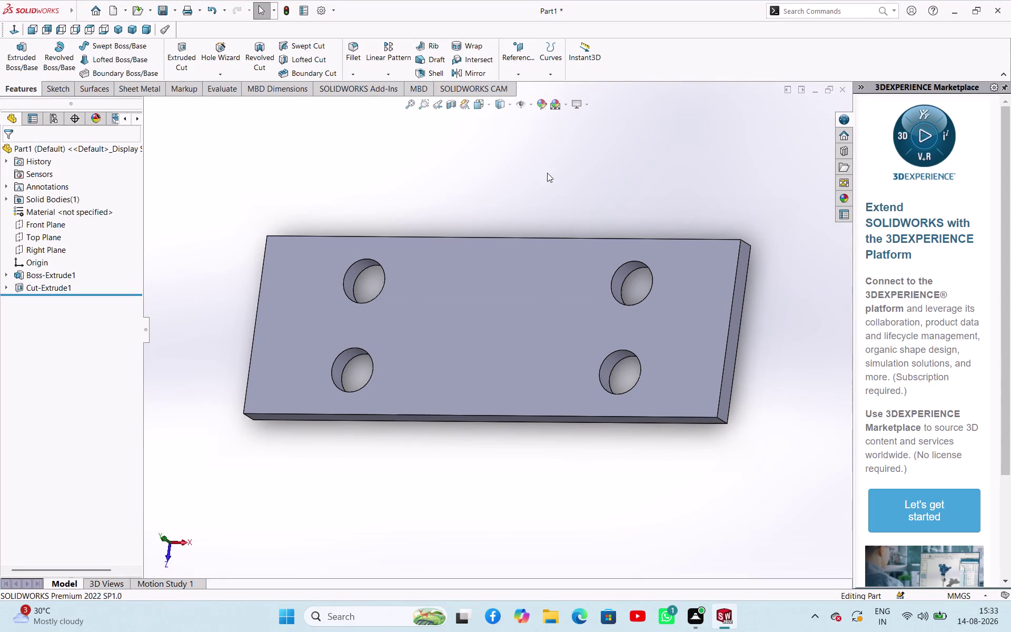
Try the Dwg file type in the Save dialog, then cancel without saving.
click(508, 187)
right_click(529, 213)
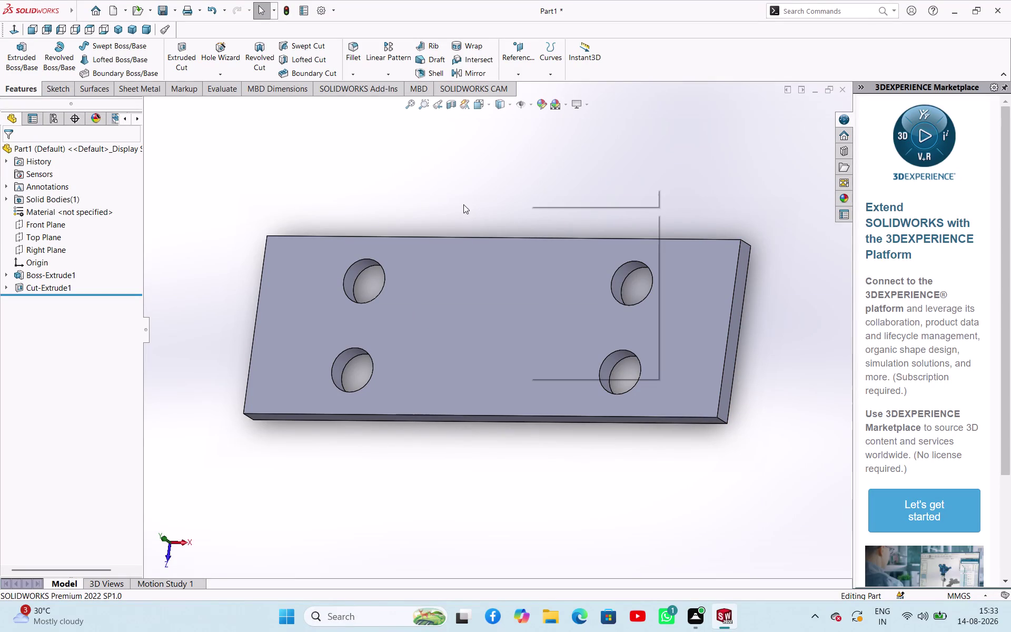
click(448, 186)
key(ctrl+s)
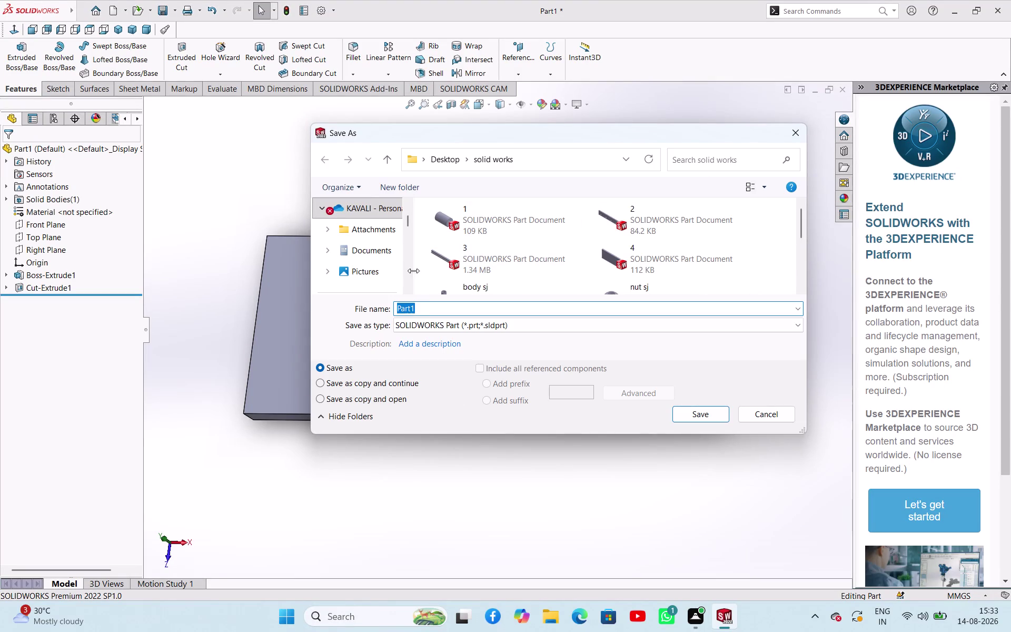
scroll(down, 3)
scroll(up, 3)
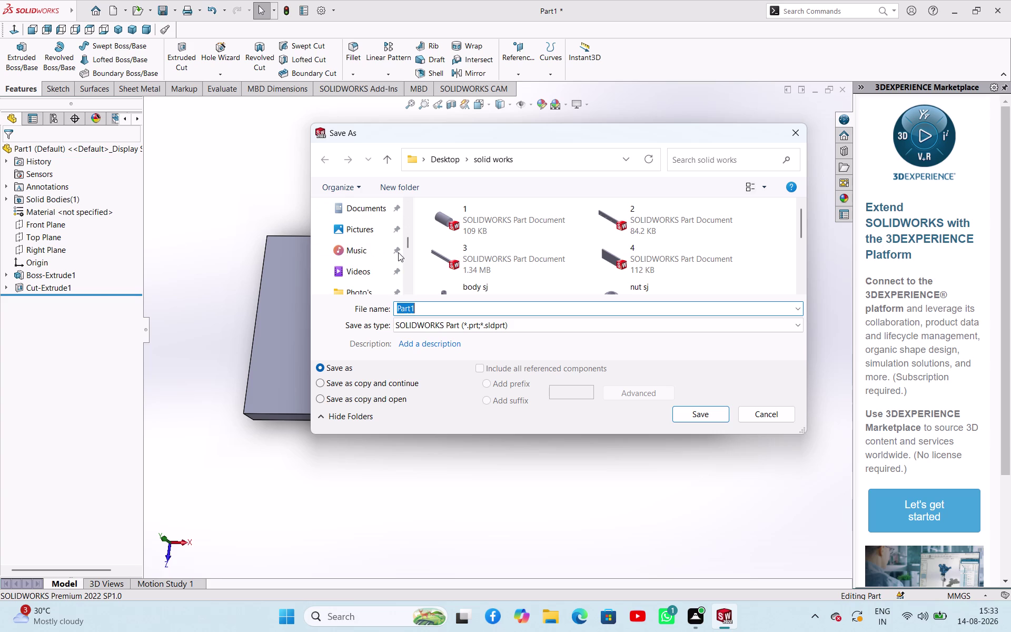
scroll(down, 3)
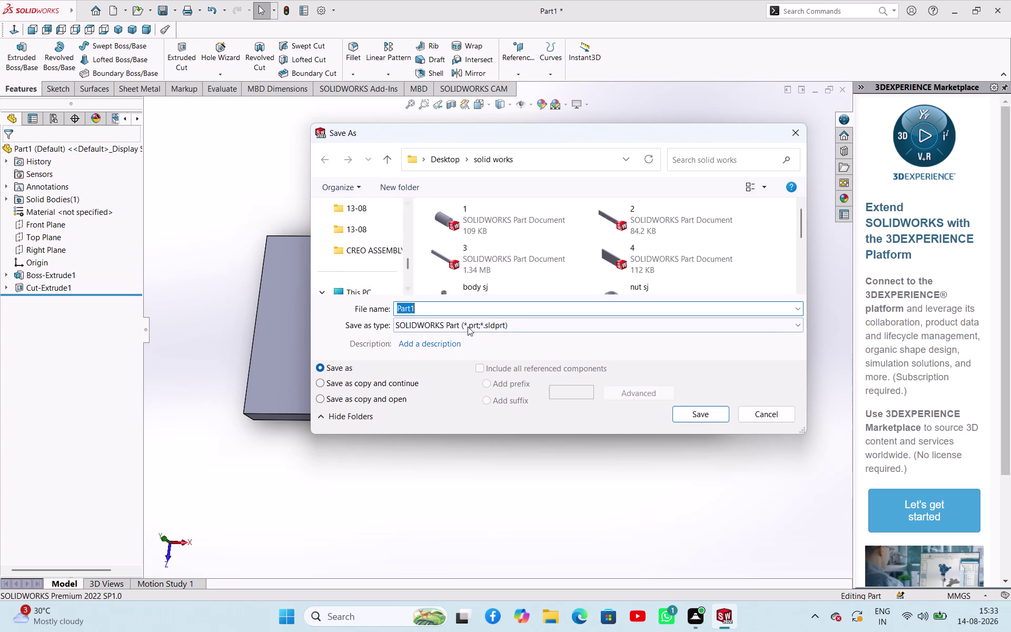
click(519, 324)
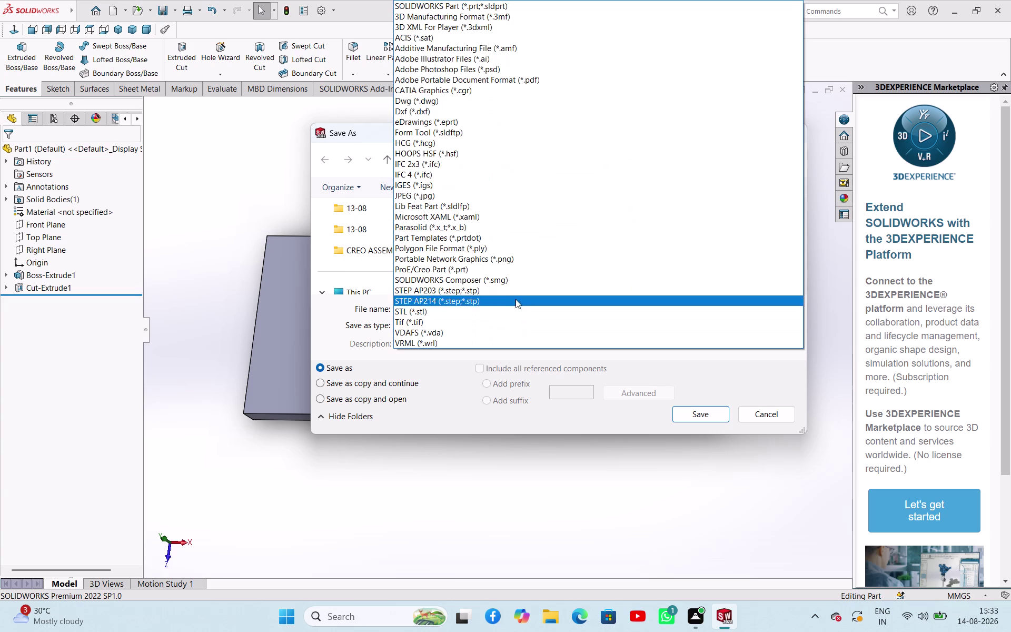
click(496, 105)
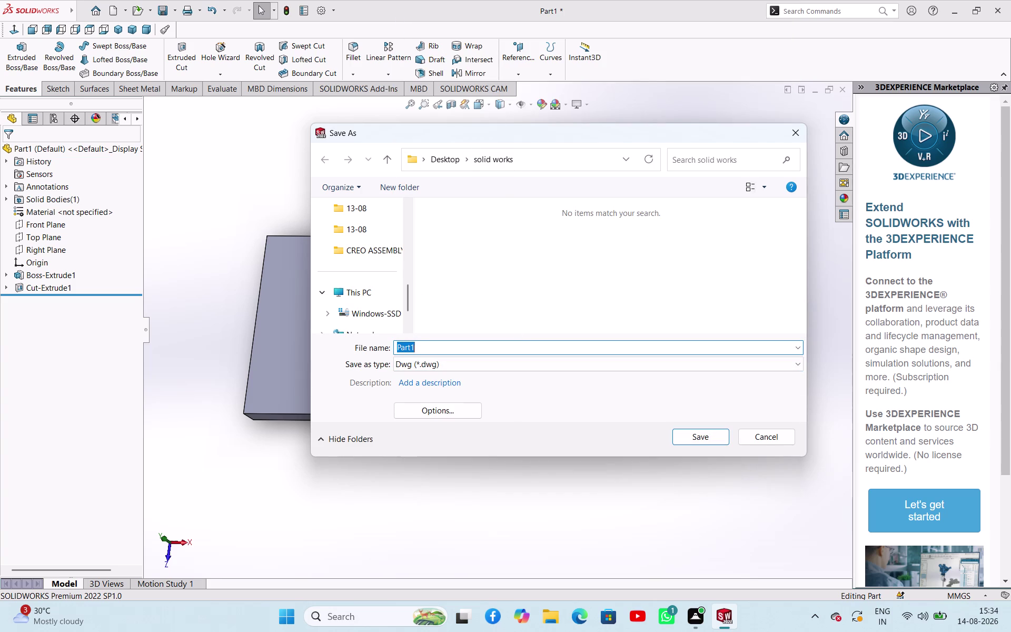
click(789, 135)
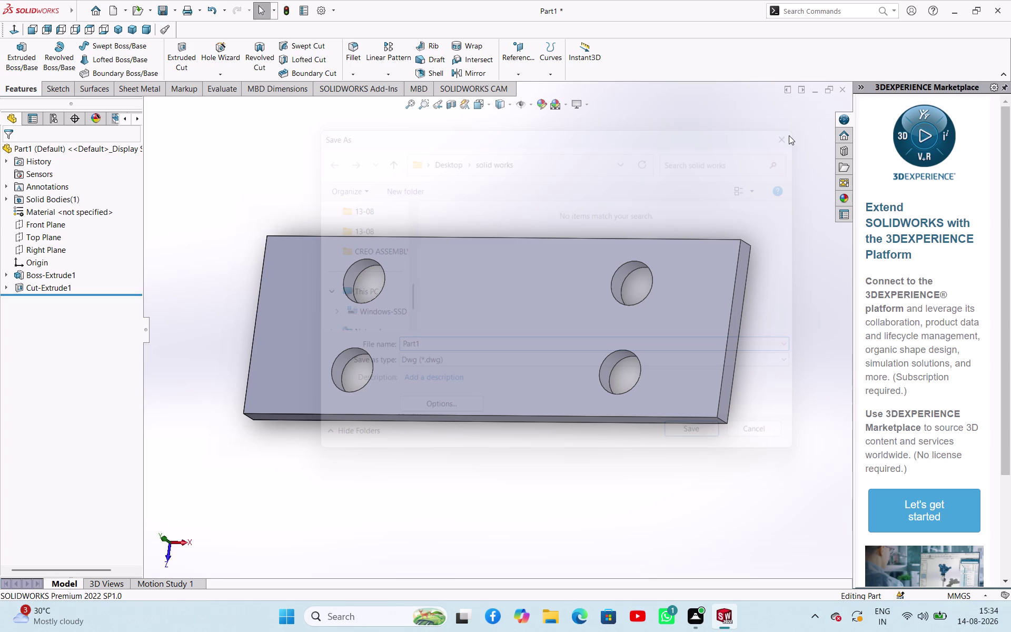
key(ctrl+s)
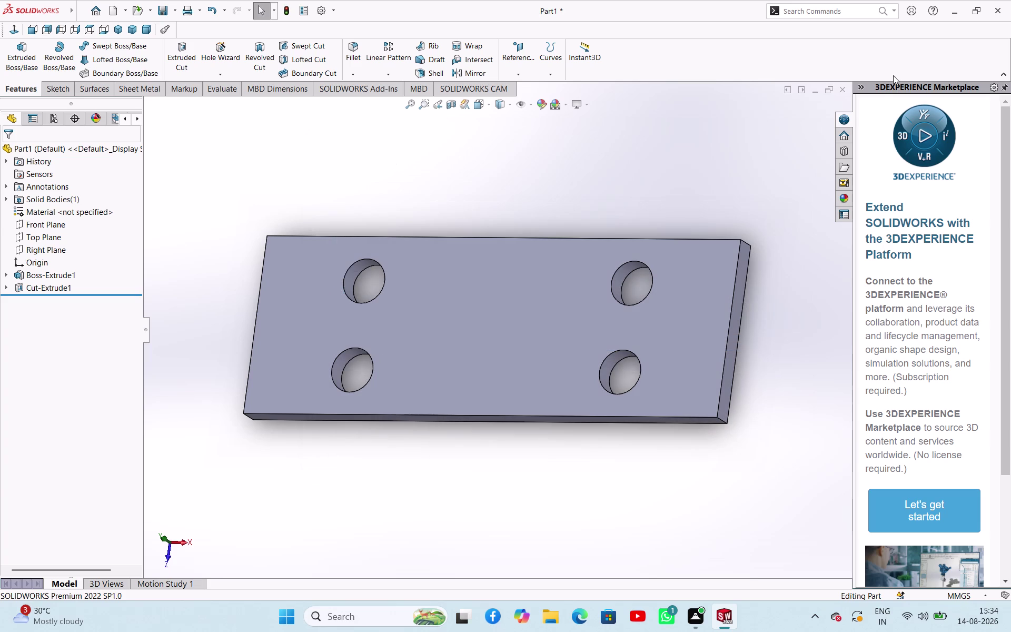
key(Escape)
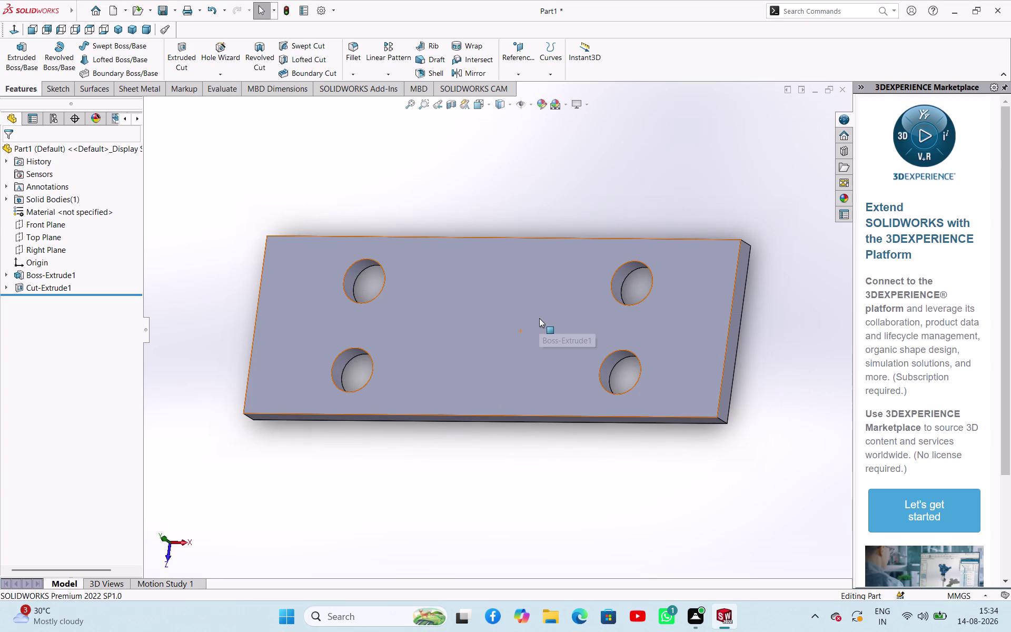
Save the plate as BASE in Desktop > fuji solid works > wheelsupport.
key(ctrl+s)
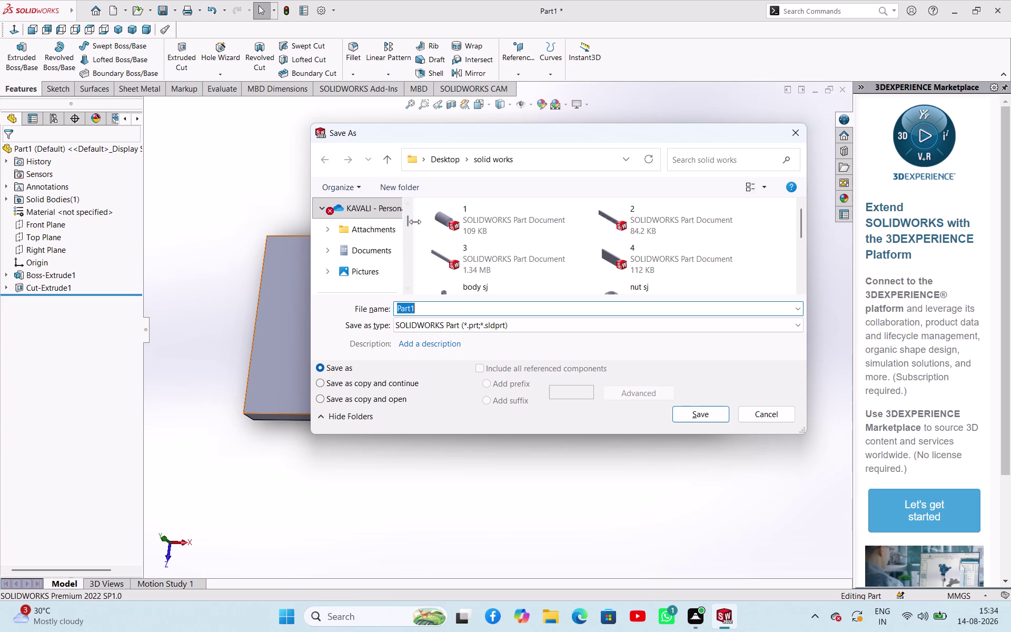
scroll(down, 3)
scroll(up, 3)
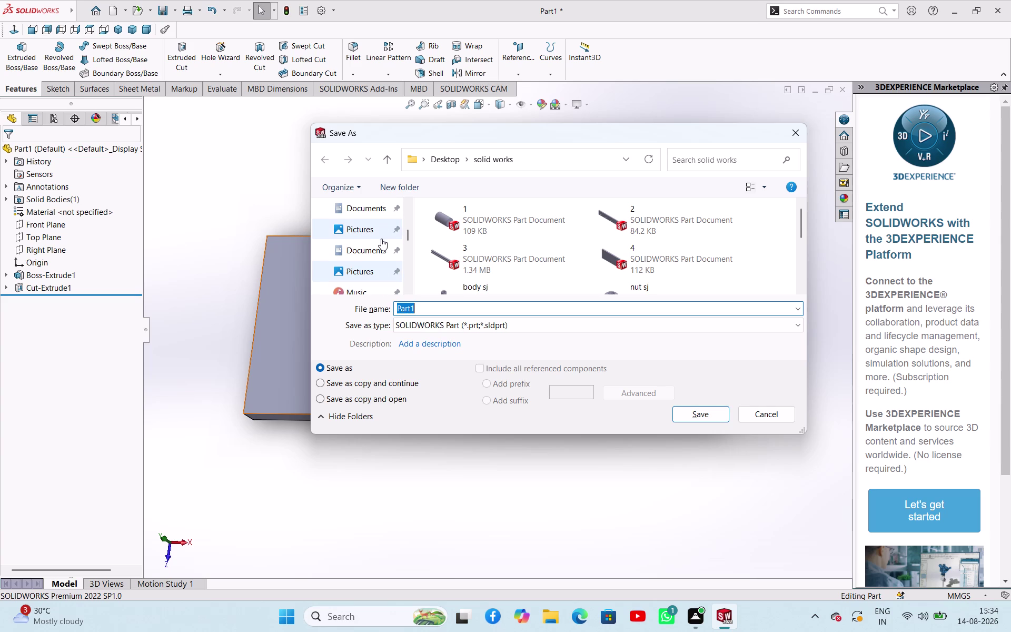
scroll(down, 3)
click(376, 230)
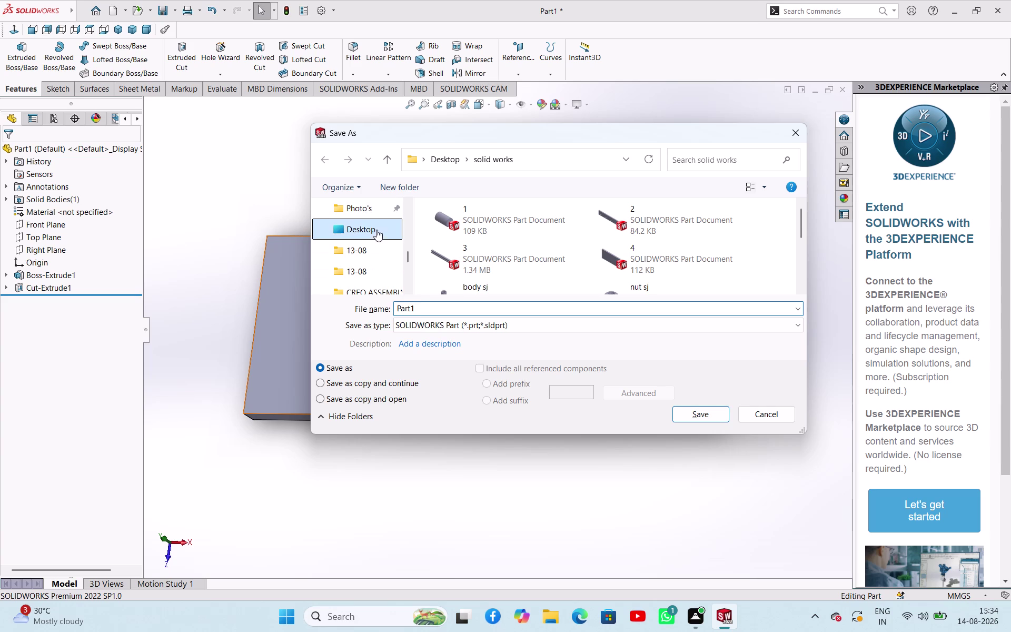
scroll(down, 3)
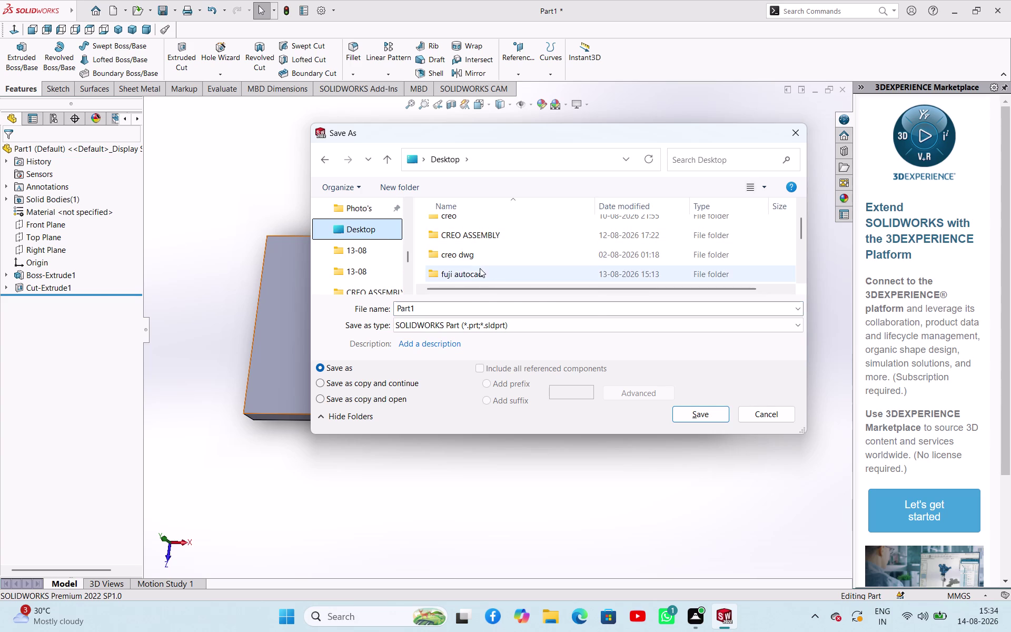
scroll(down, 3)
double_click(496, 273)
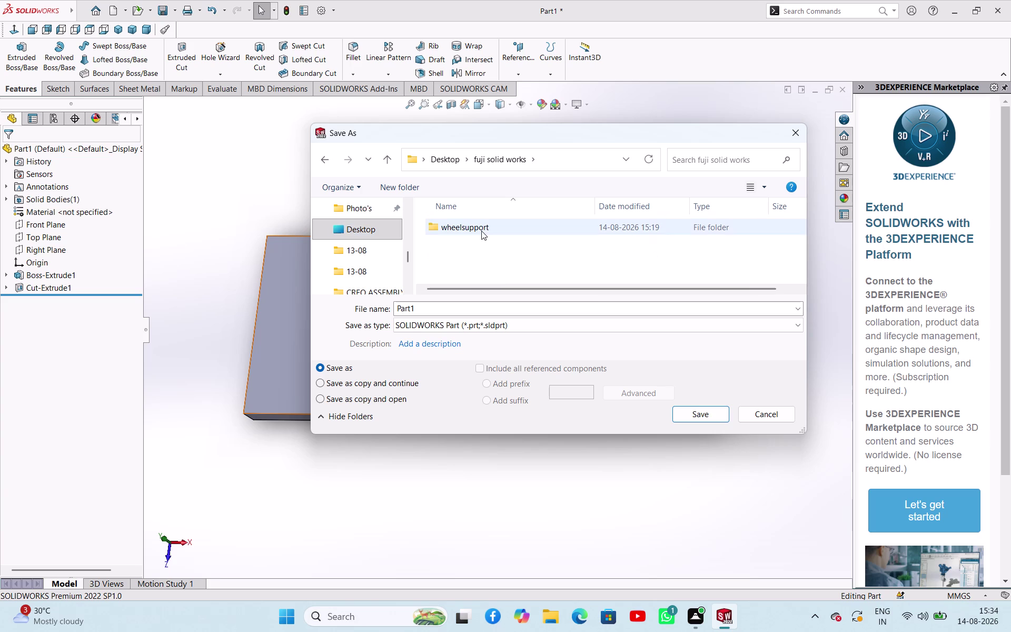
double_click(481, 230)
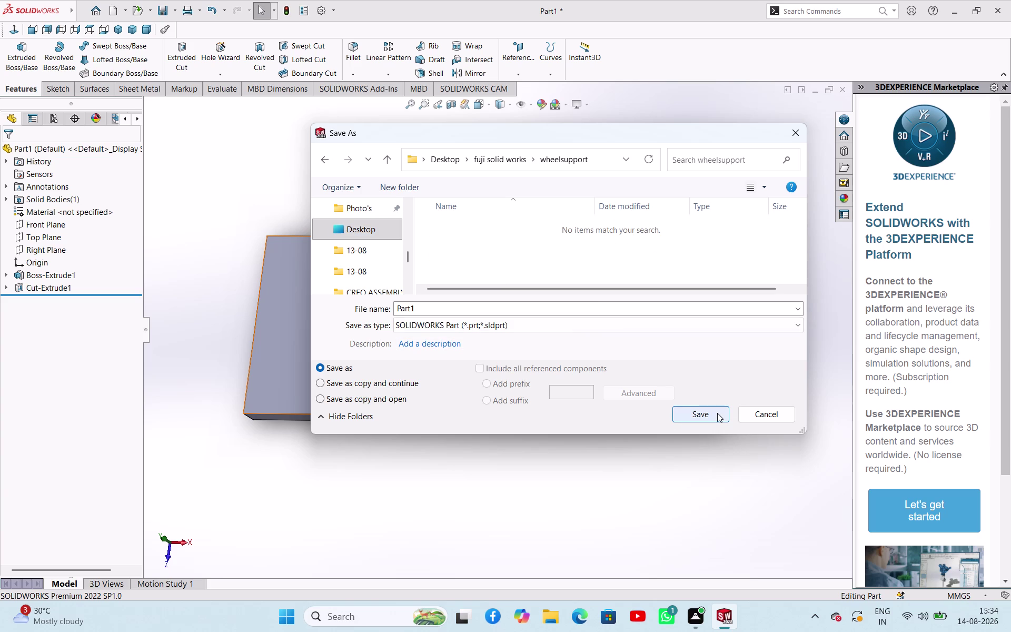
click(547, 311)
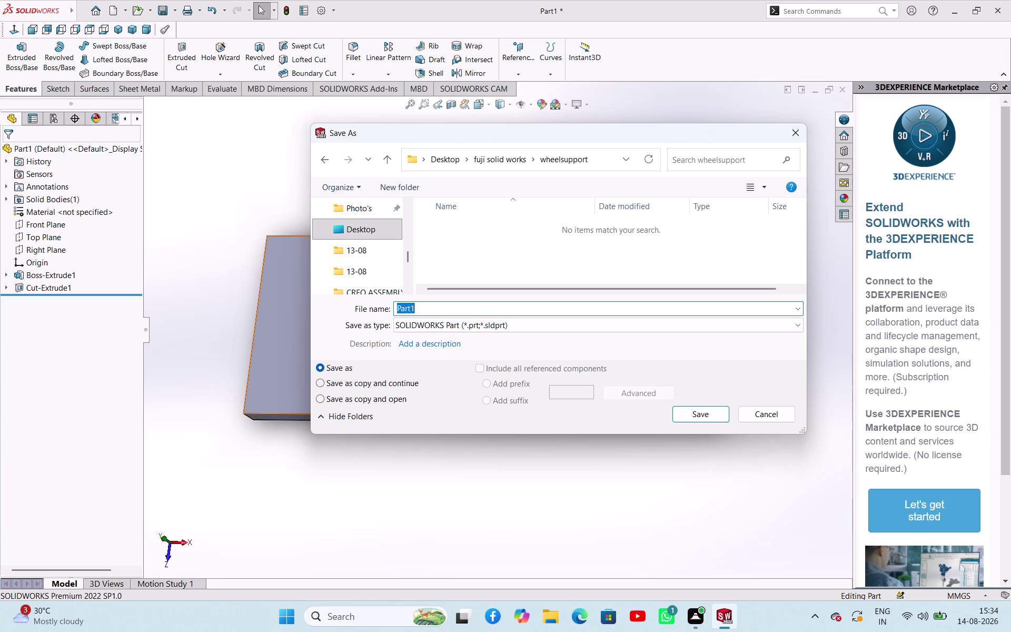
text(BASE)
click(688, 410)
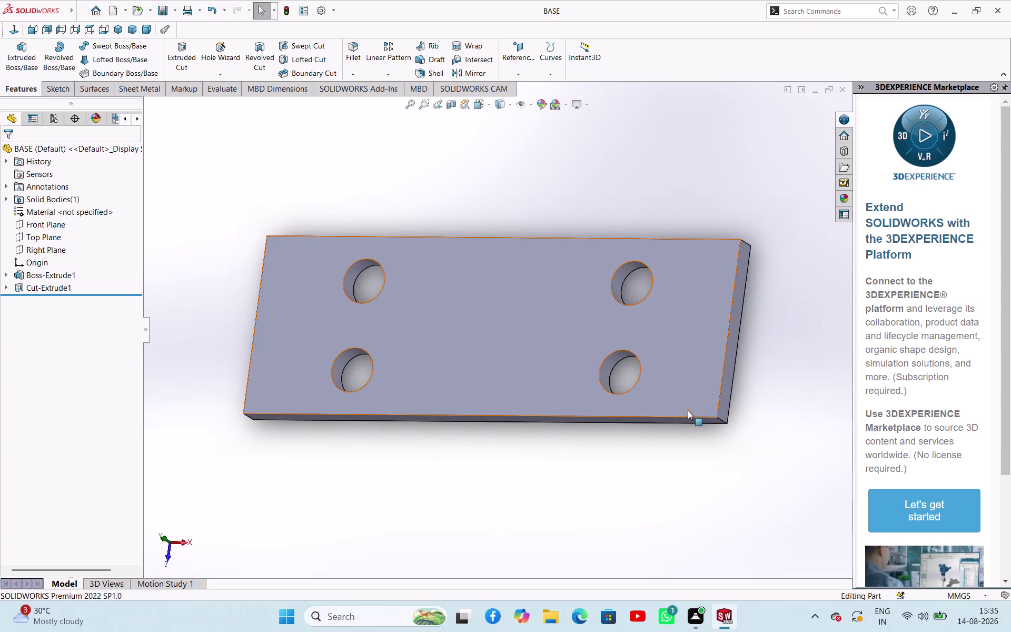
Start a new blank part document.
click(574, 445)
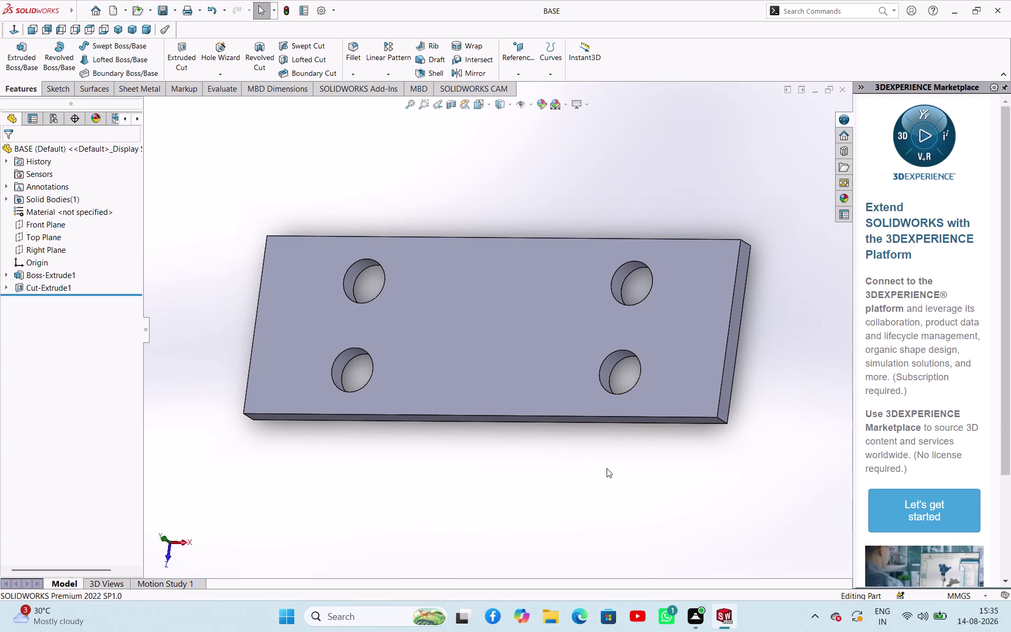
key(ctrl+s)
key(ctrl+n)
click(443, 414)
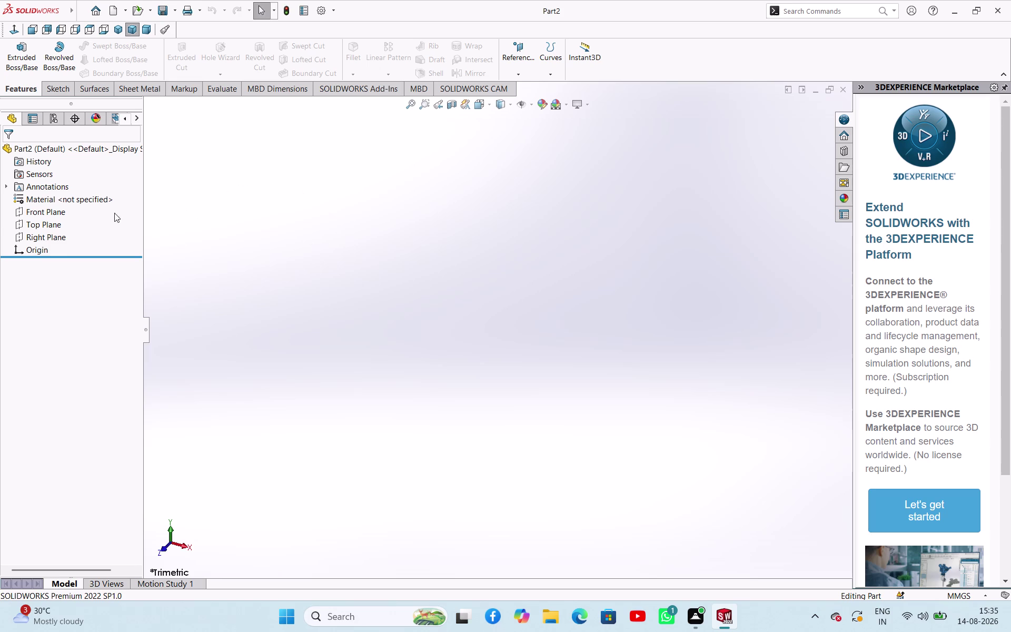
Start a new sketch on the Right Plane.
click(65, 237)
click(78, 225)
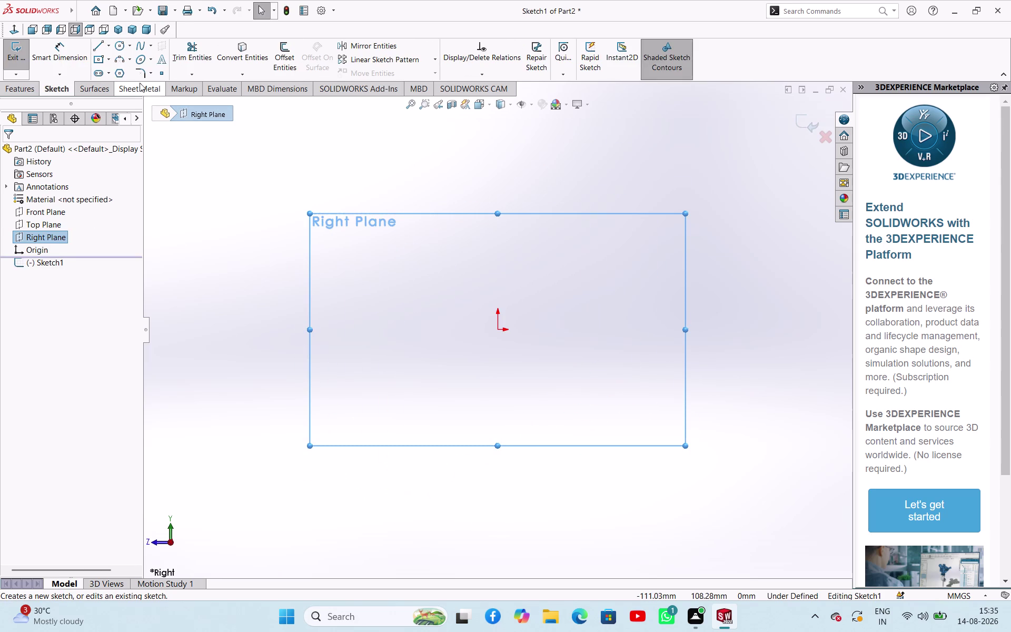
click(106, 45)
click(107, 71)
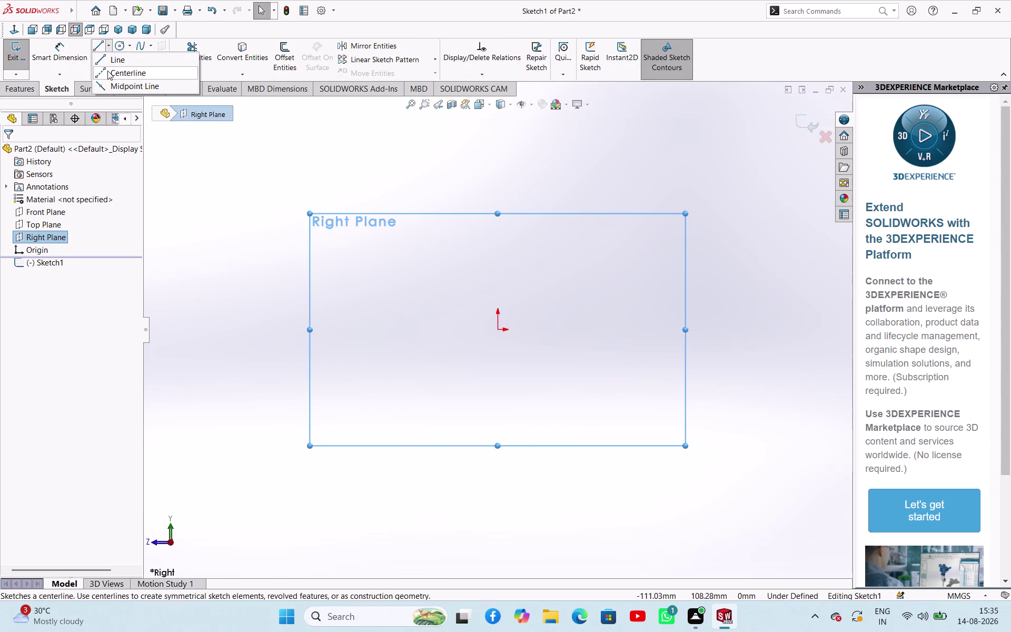
Draw a vertical midpoint centerline through the origin.
click(30, 325)
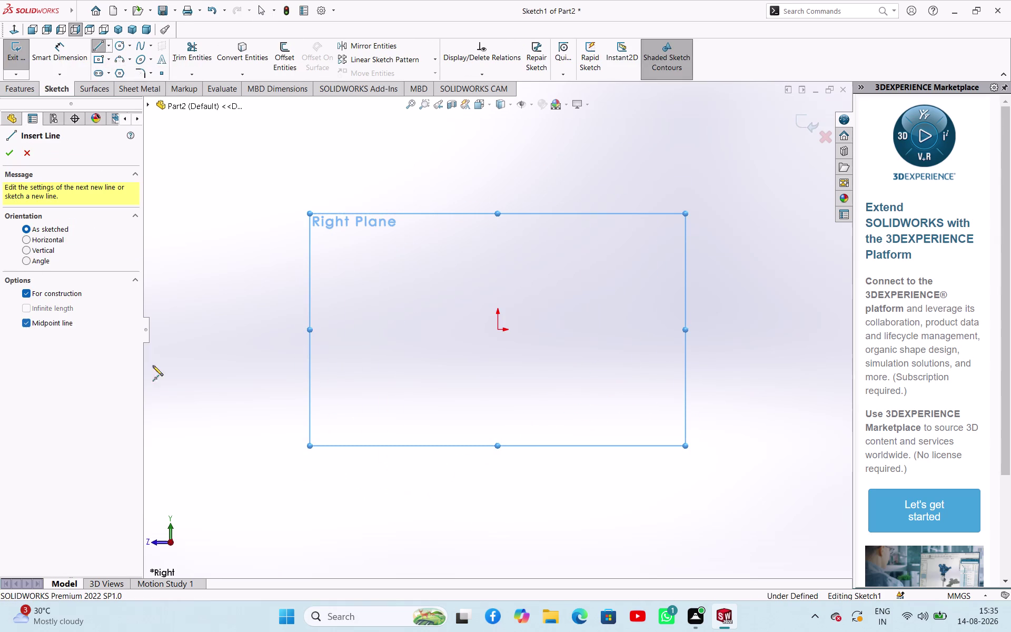
click(496, 330)
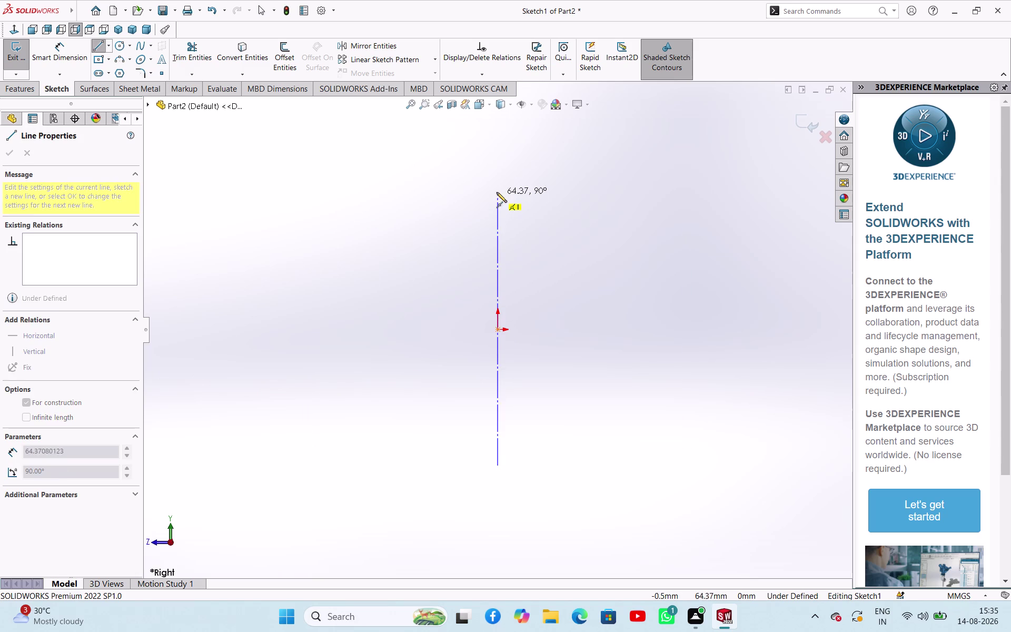
click(496, 177)
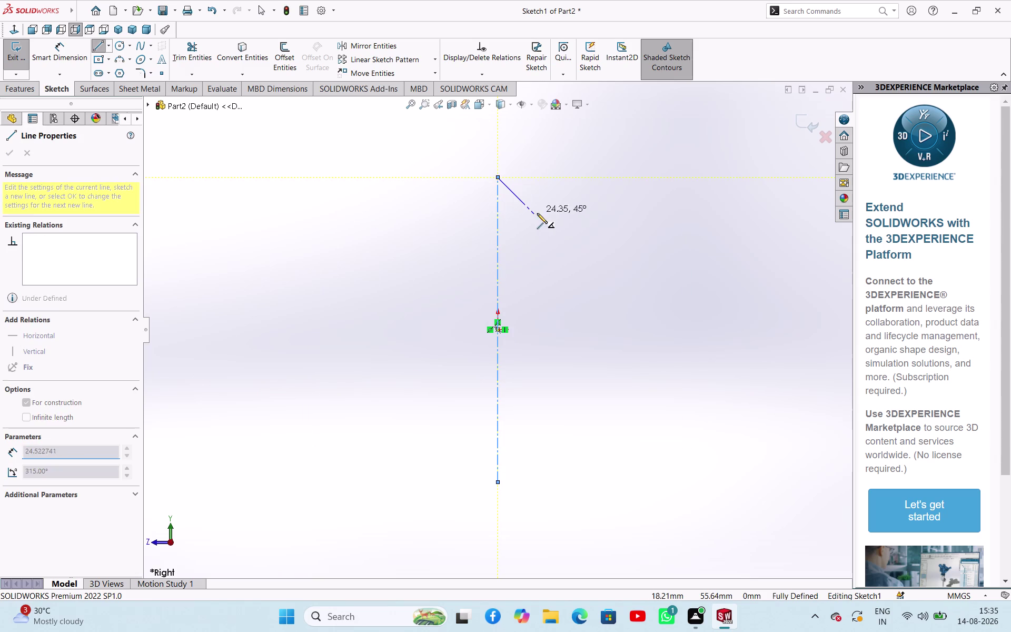
right_click(540, 218)
click(555, 226)
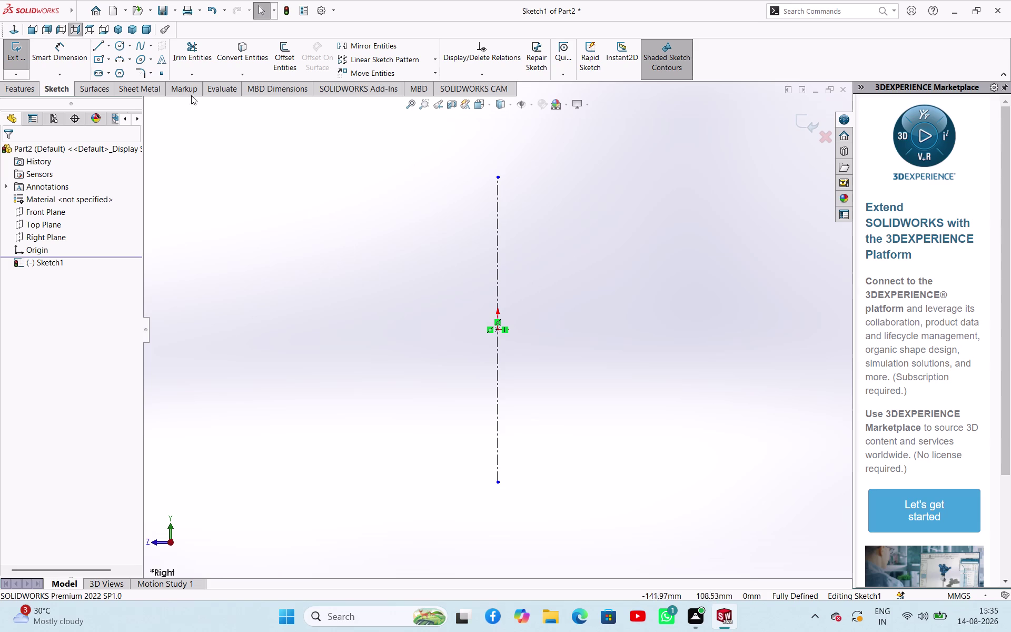
click(92, 47)
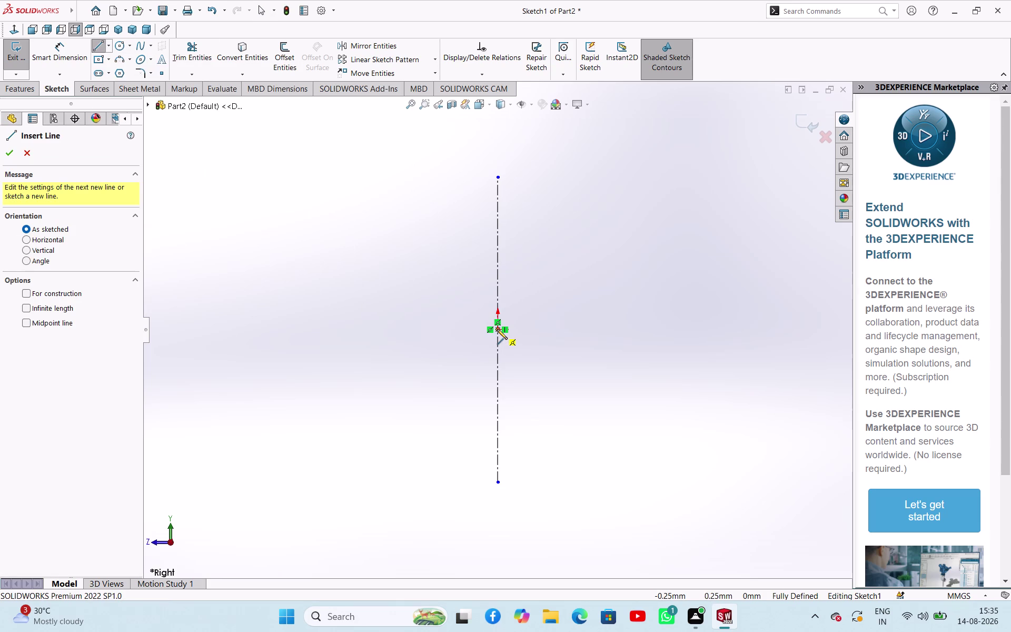
Draw the closed L-shaped profile from the origin beside the centerline.
click(500, 330)
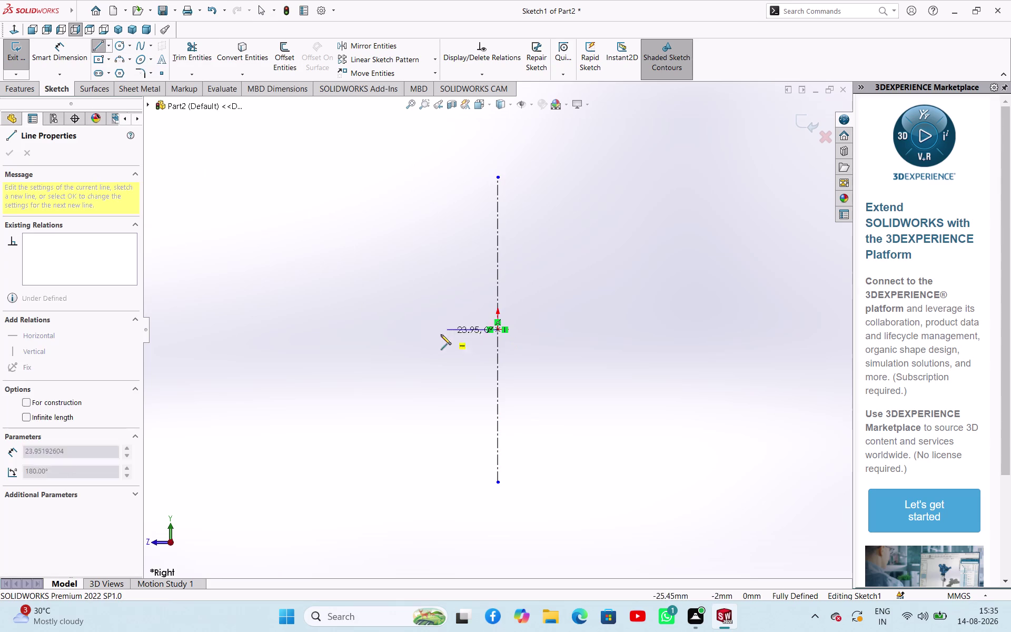
click(374, 330)
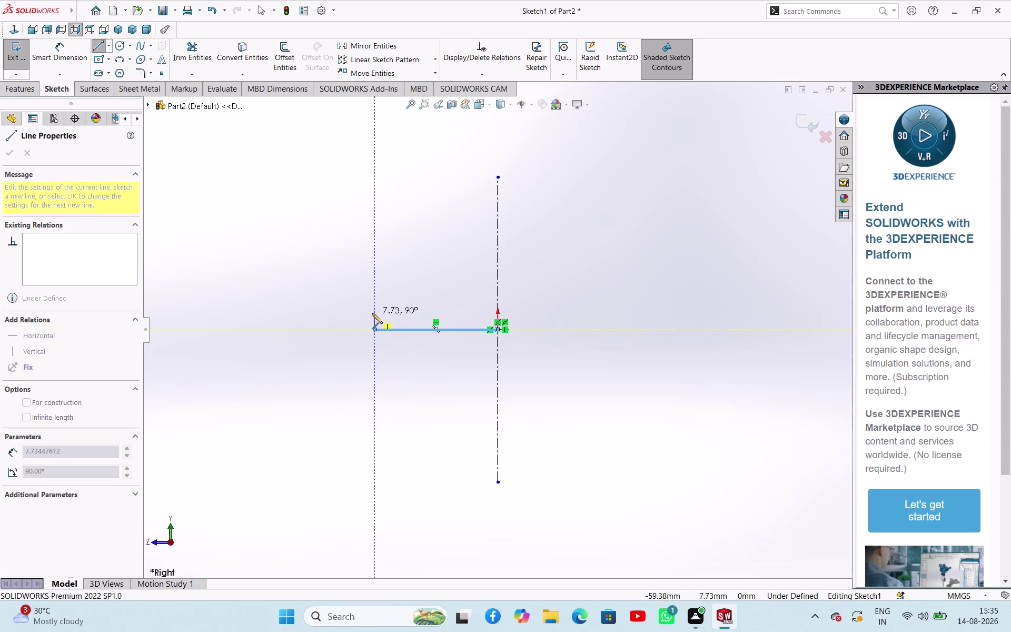
click(373, 314)
click(465, 313)
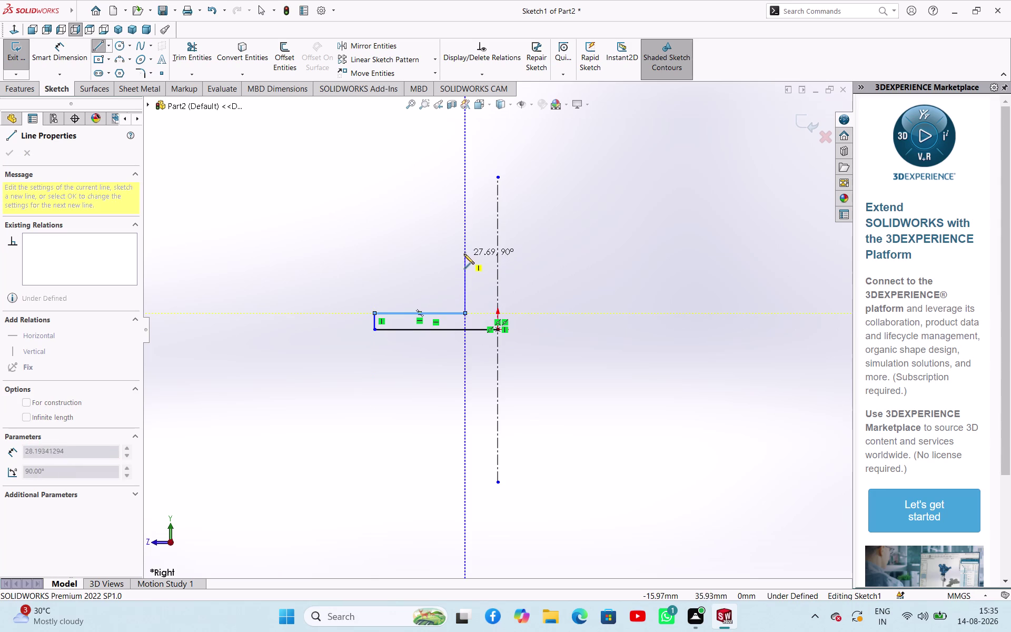
click(465, 252)
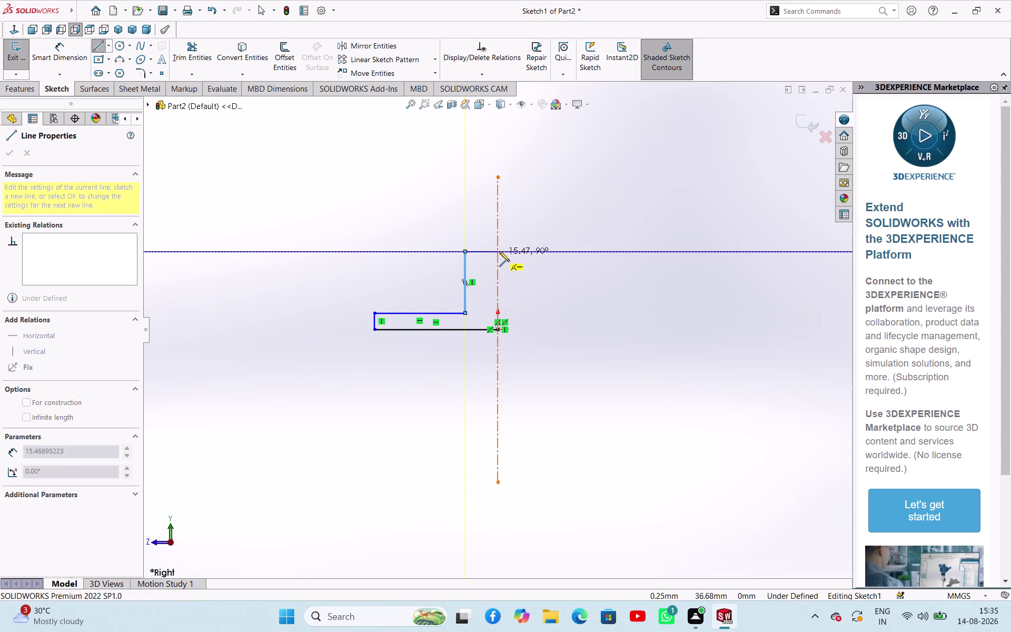
click(499, 251)
click(497, 328)
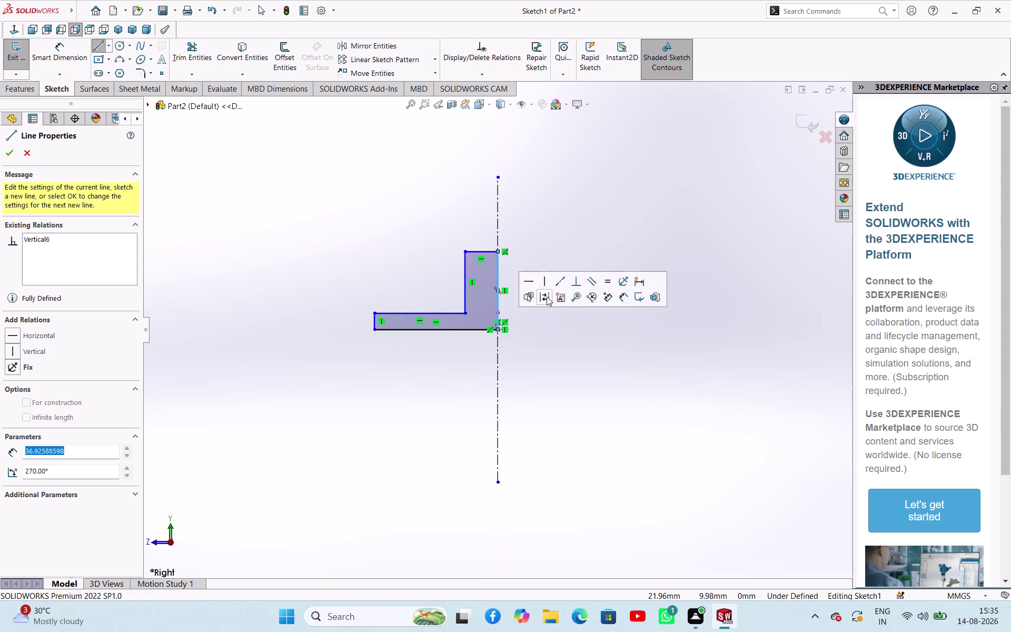
right_click(533, 333)
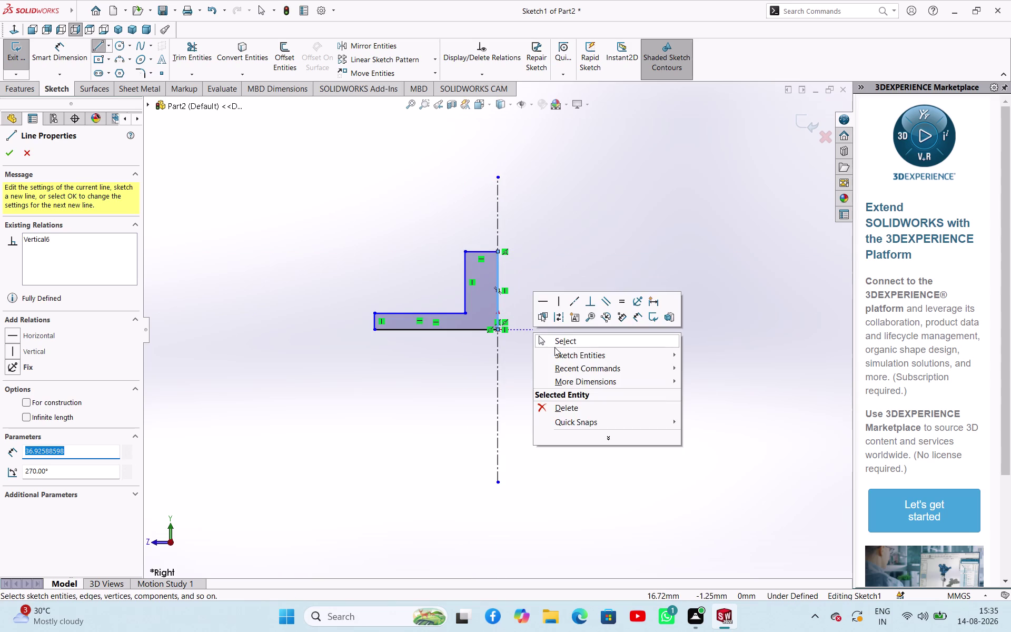
click(555, 347)
click(572, 257)
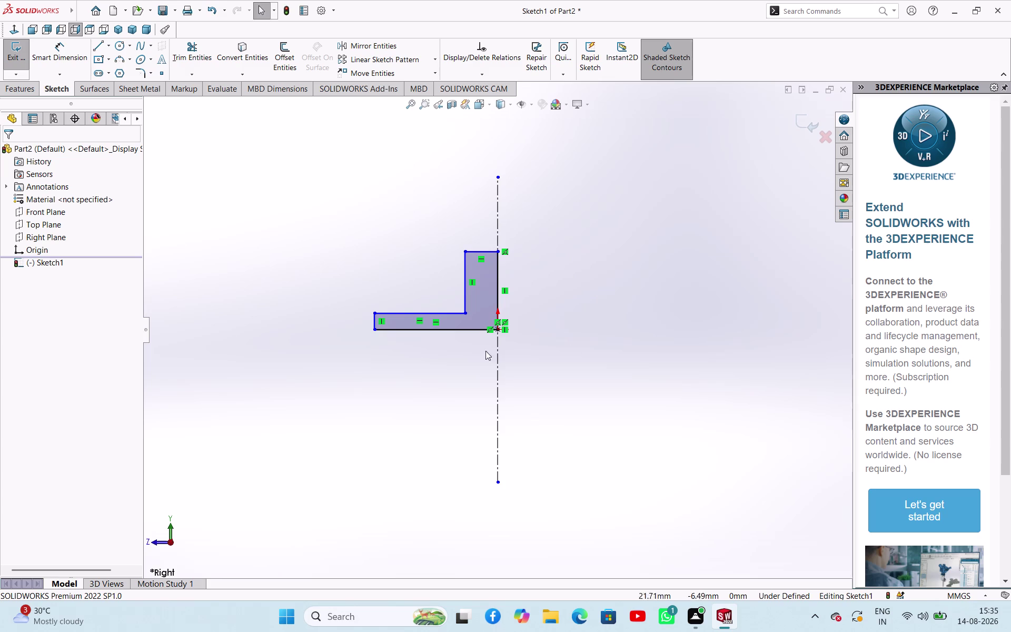
Make the two vertical edges parallel and the two leg lines equal.
click(375, 325)
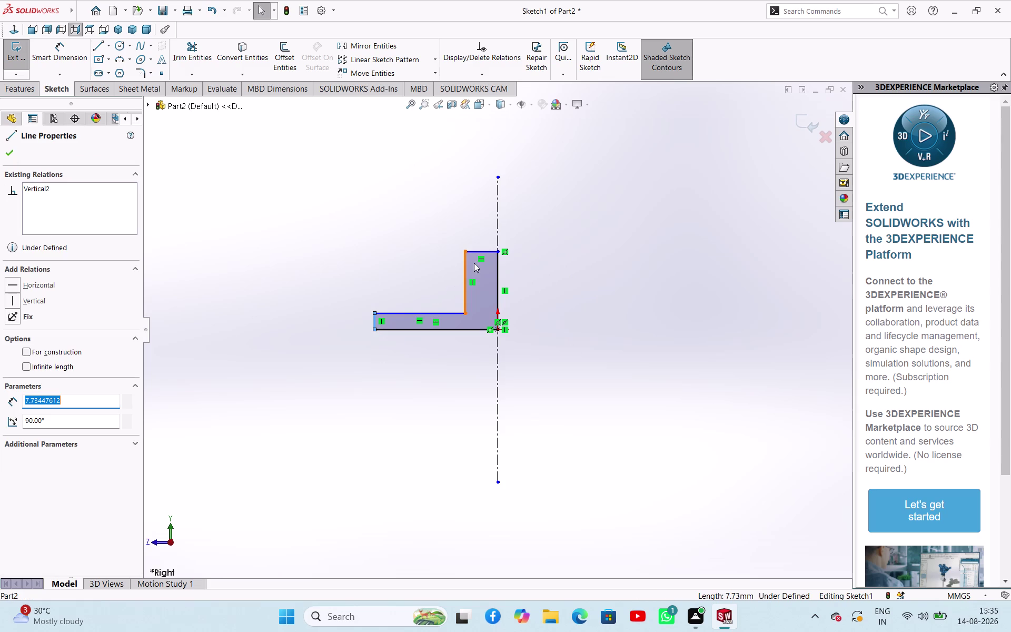
click(482, 254)
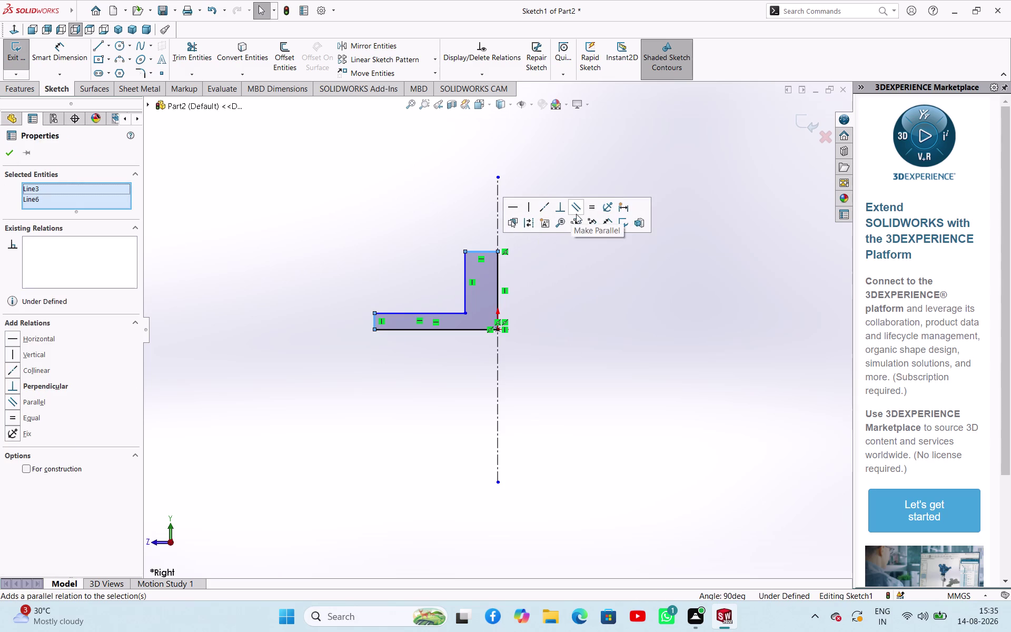
click(590, 211)
click(561, 282)
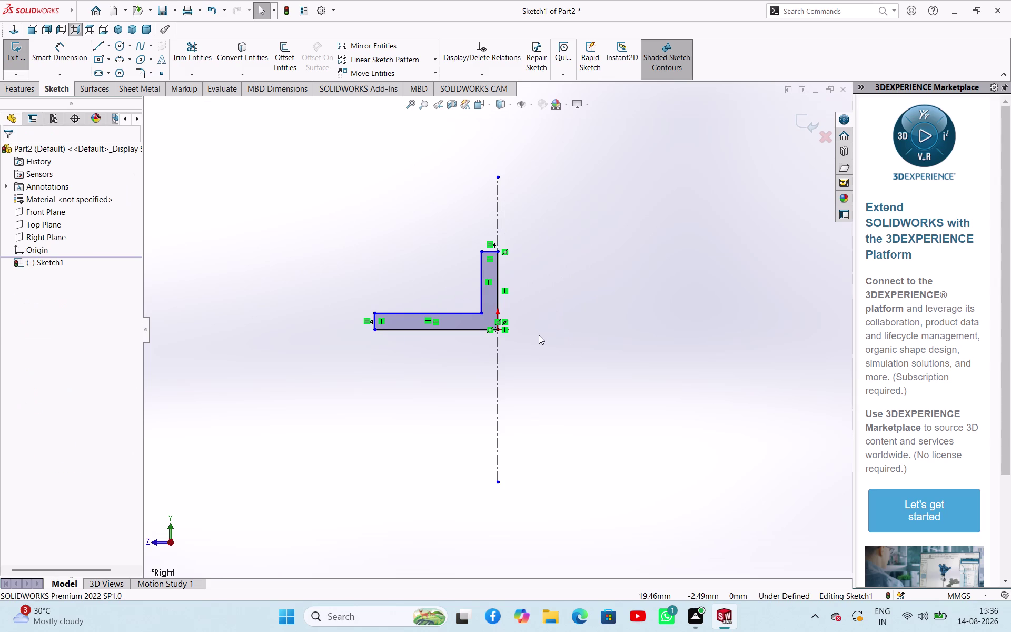
click(454, 330)
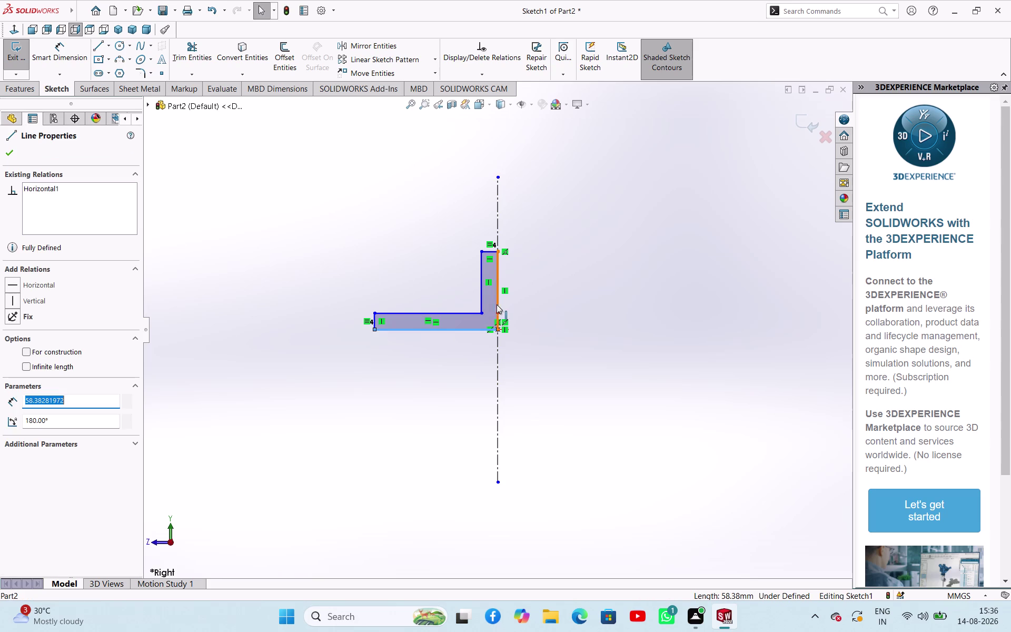
click(498, 303)
click(606, 258)
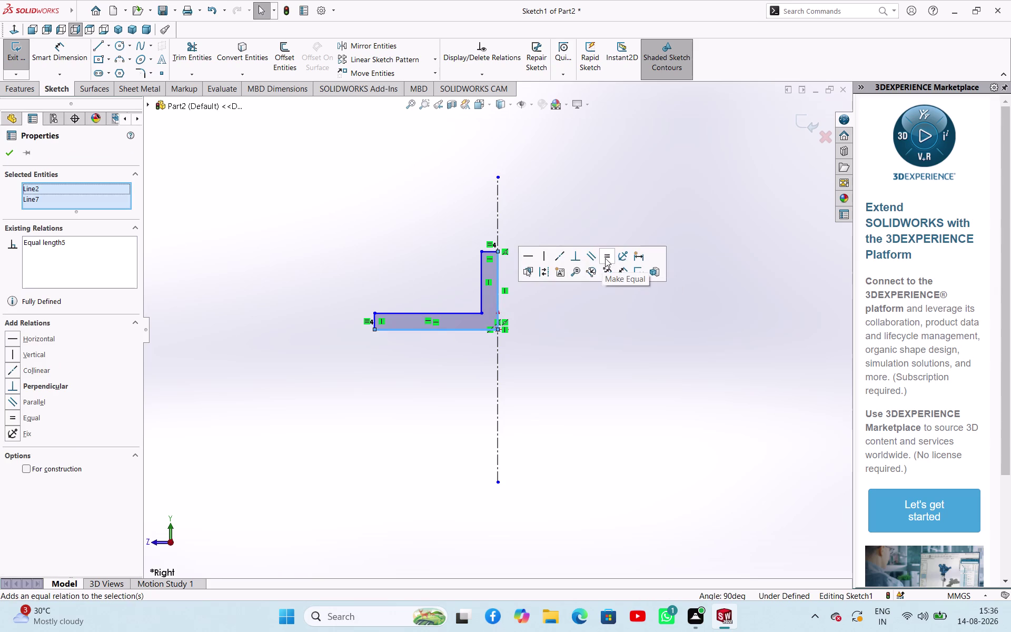
click(586, 350)
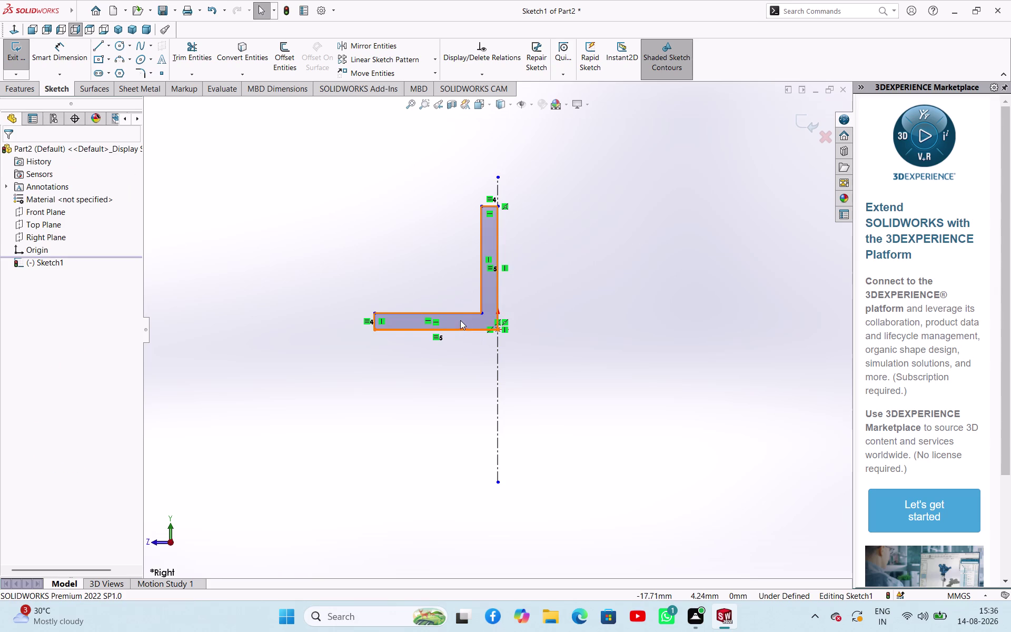
click(596, 291)
click(69, 62)
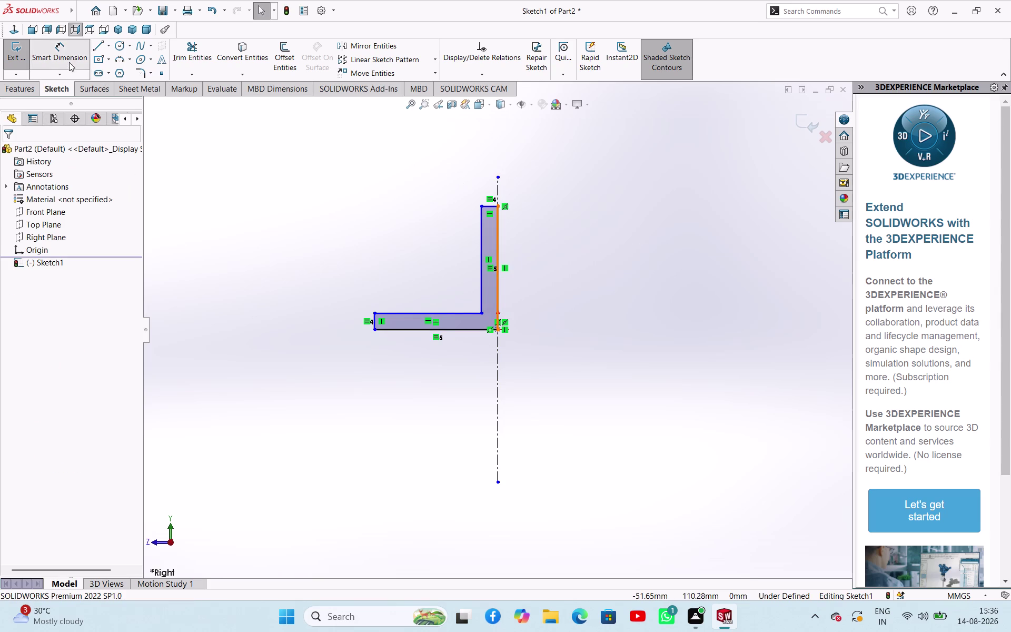
Dimension the base's short end edge to a 5 mm thickness.
click(371, 318)
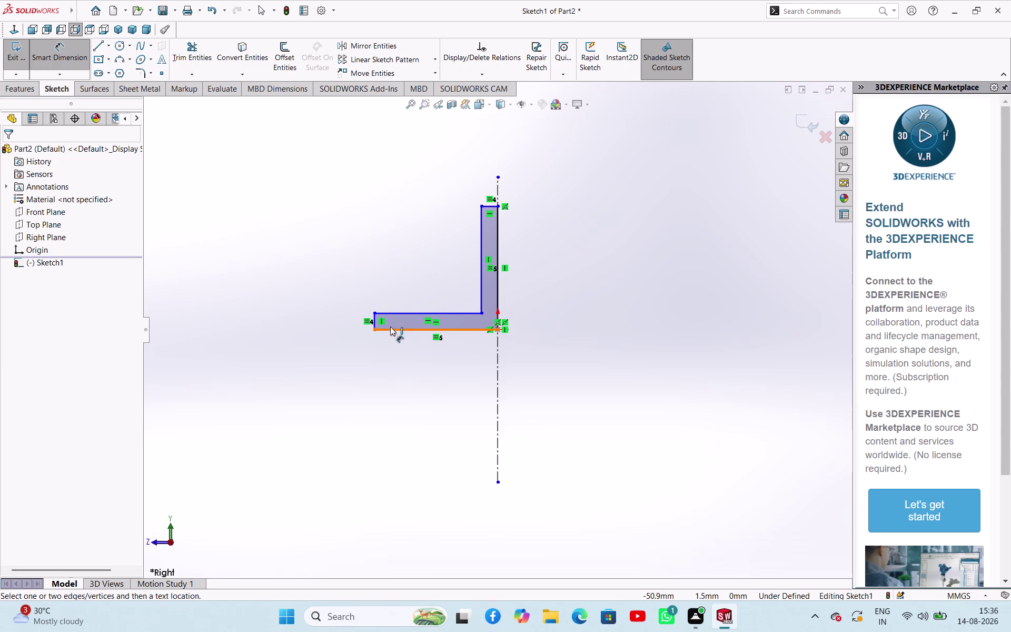
click(375, 320)
click(341, 324)
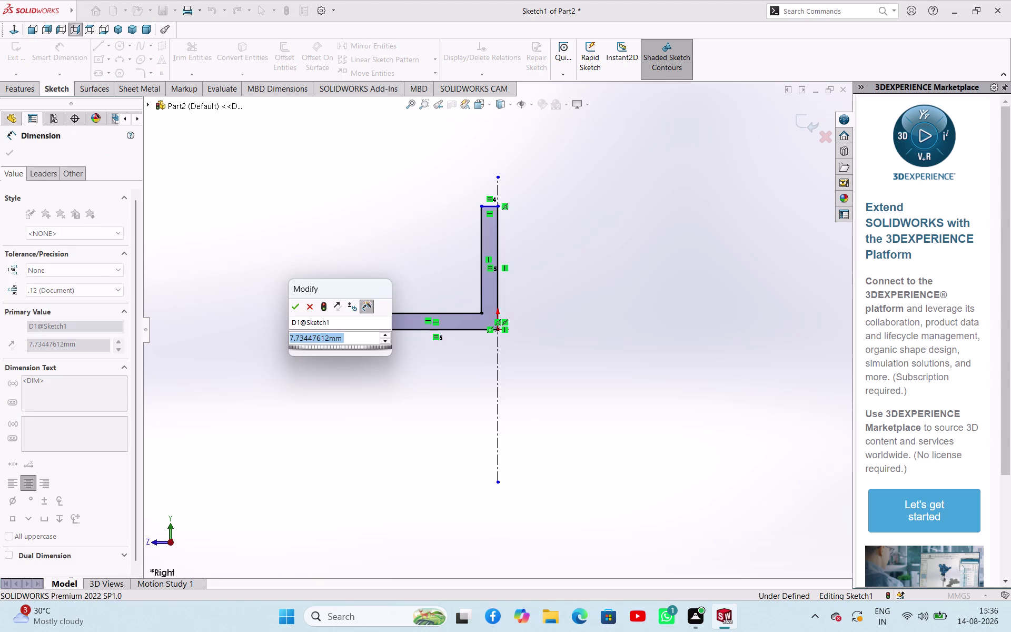
key(5)
key(Return)
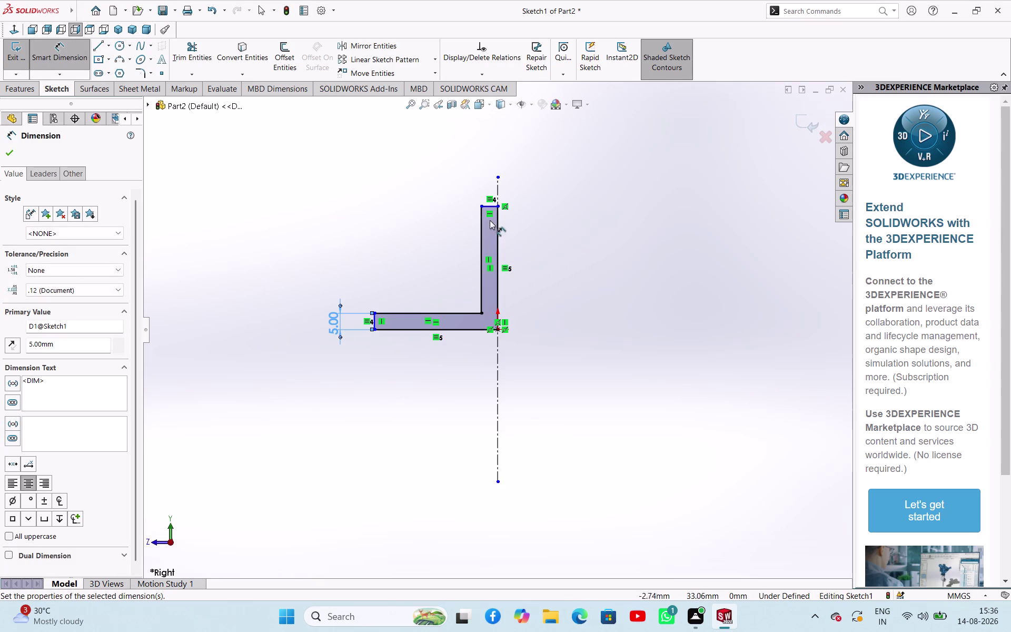
Add a 40 mm bottom-edge length, discarding the redundant top dimension.
click(488, 205)
click(523, 183)
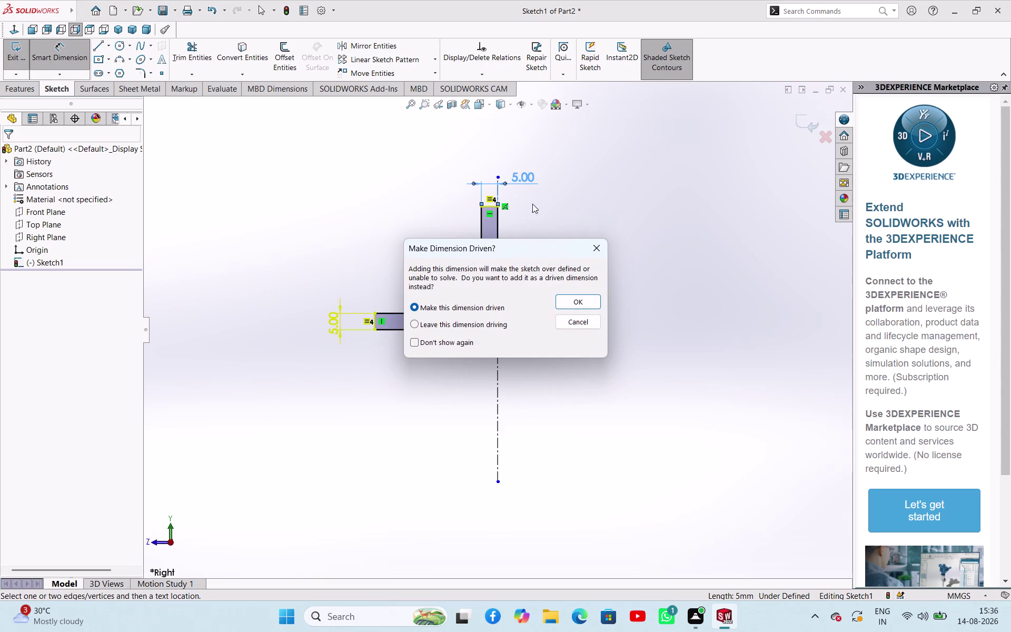
click(598, 246)
click(452, 331)
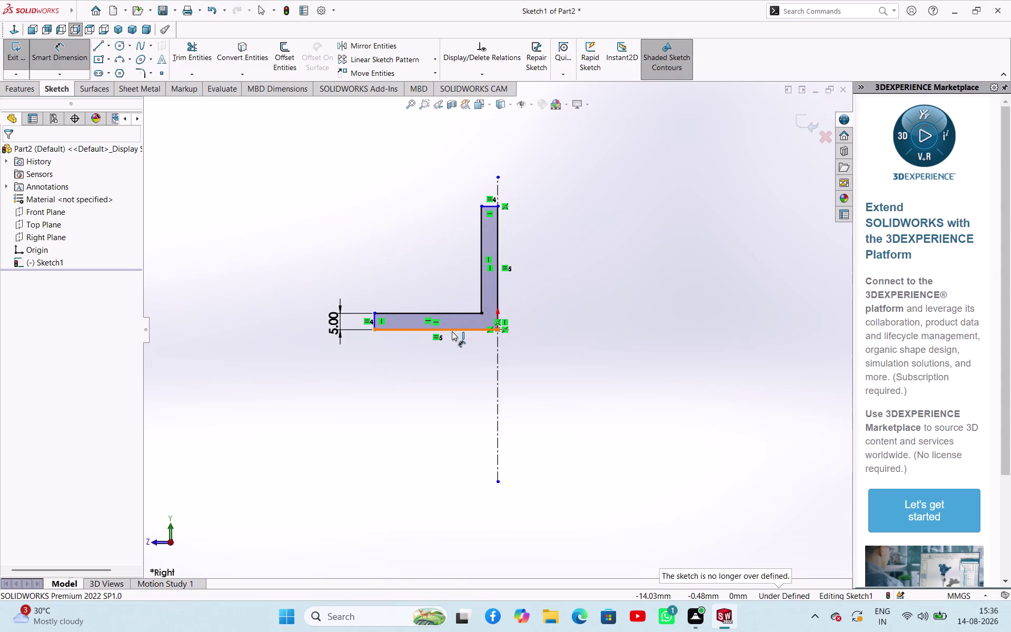
click(436, 366)
text(40)
key(Return)
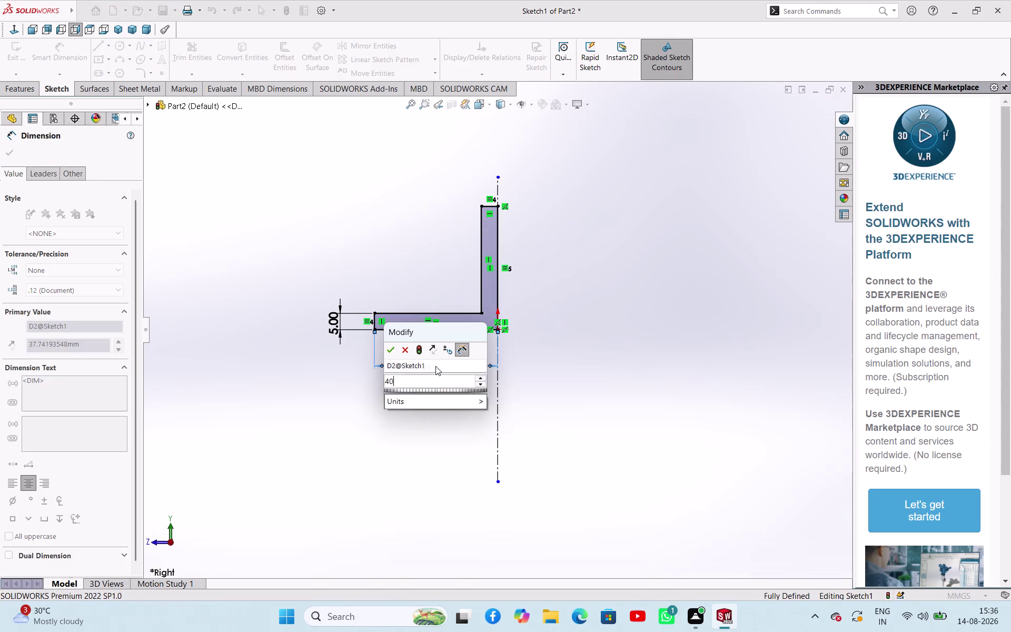
right_click(562, 299)
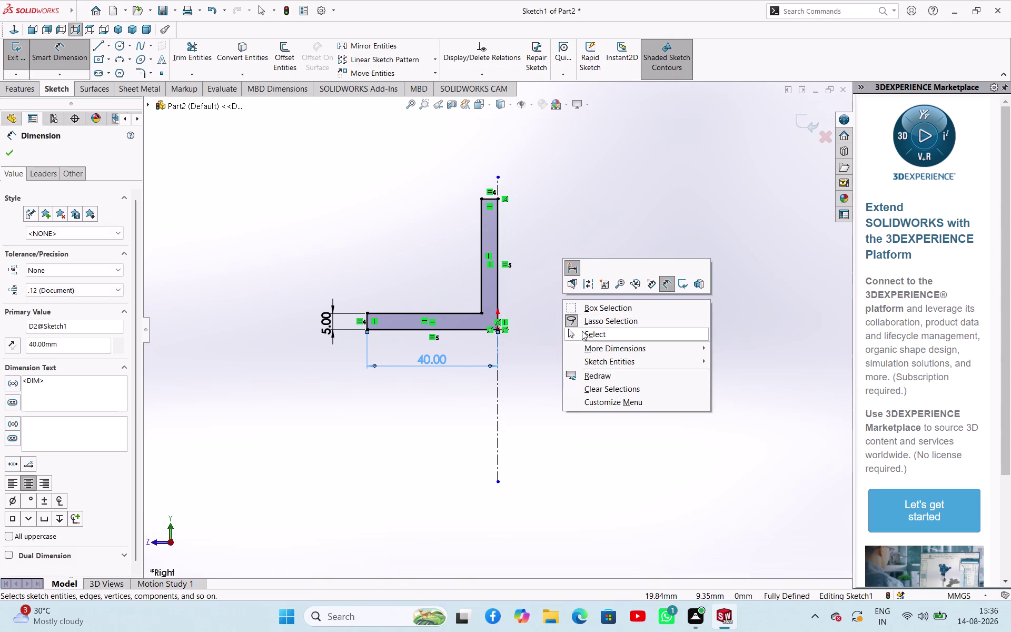
click(583, 332)
click(339, 204)
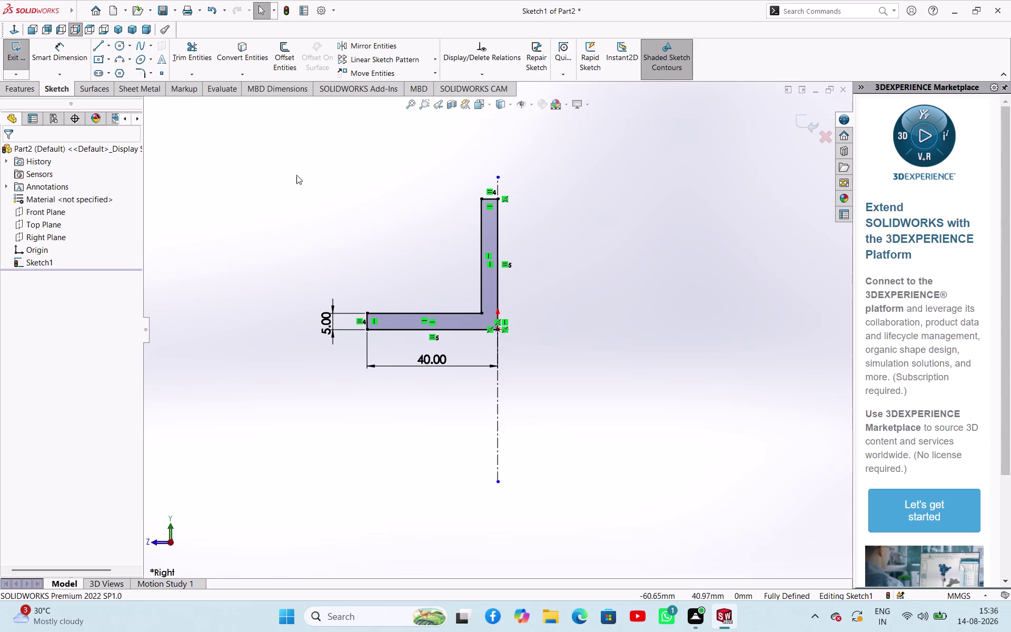
click(140, 70)
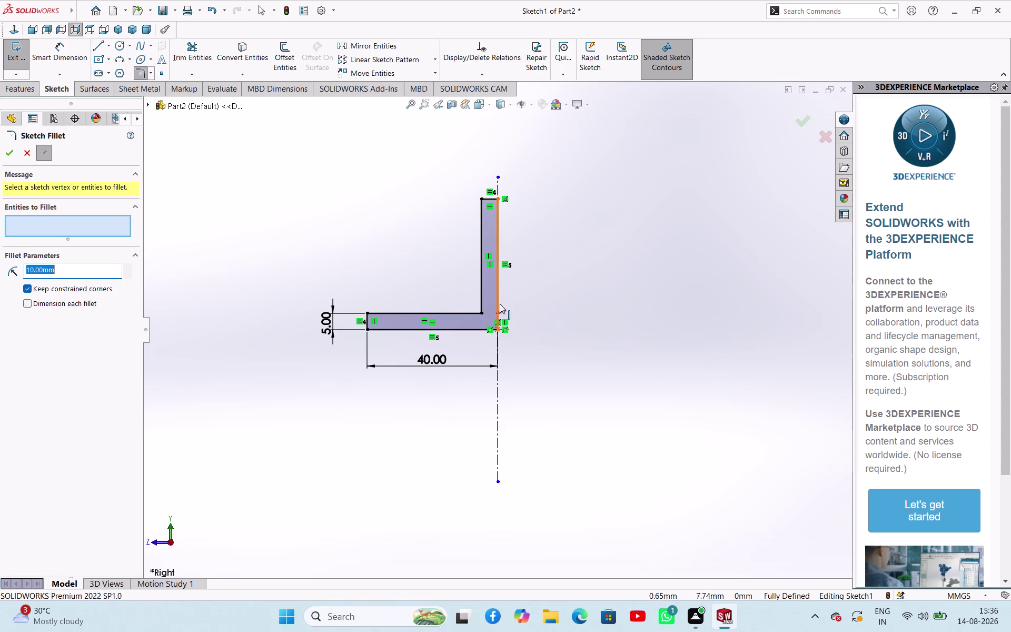
Fillet the L-profile's bend at the axis with 6.25 mm radius, then exit Sketch1.
click(500, 304)
click(472, 331)
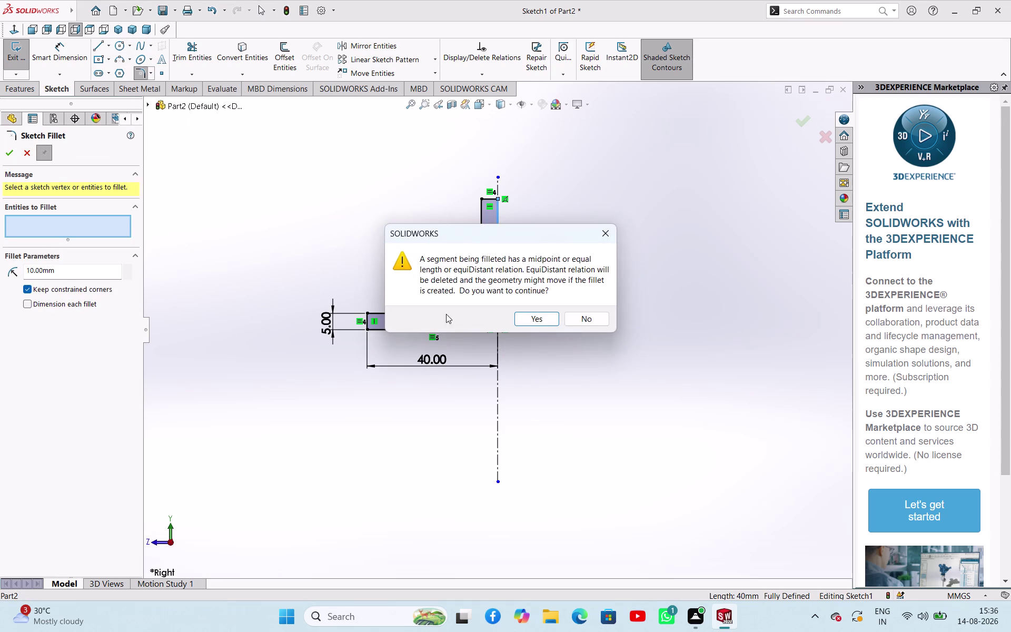
click(607, 233)
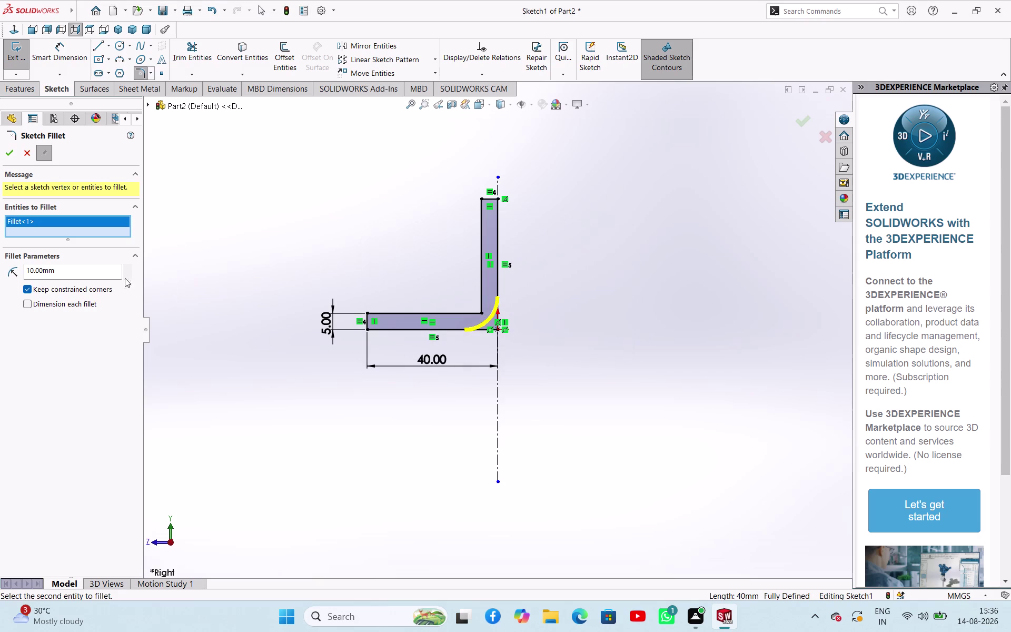
click(89, 273)
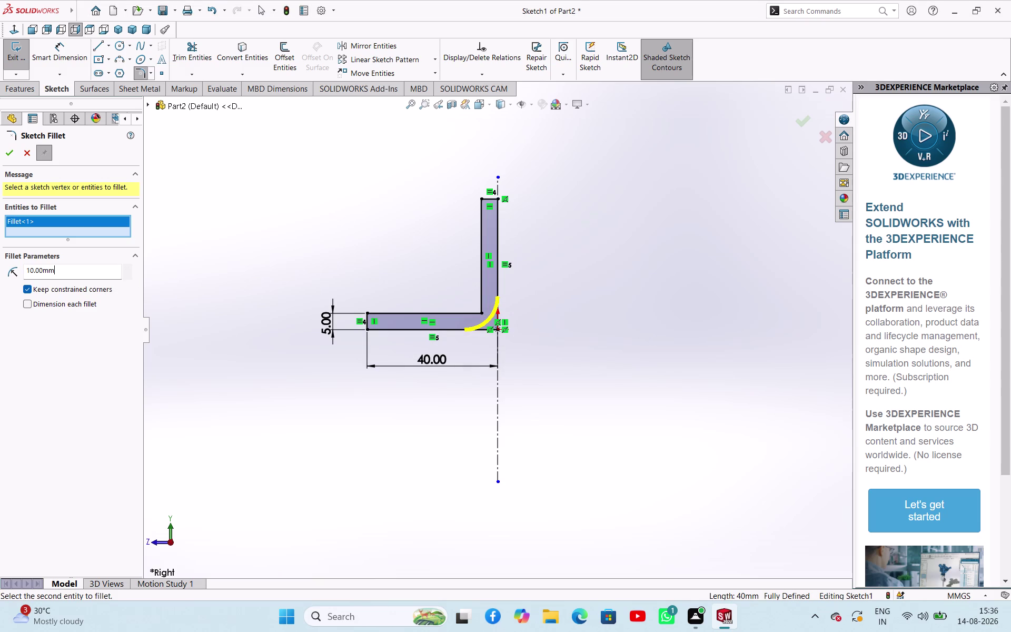
double_click(88, 273)
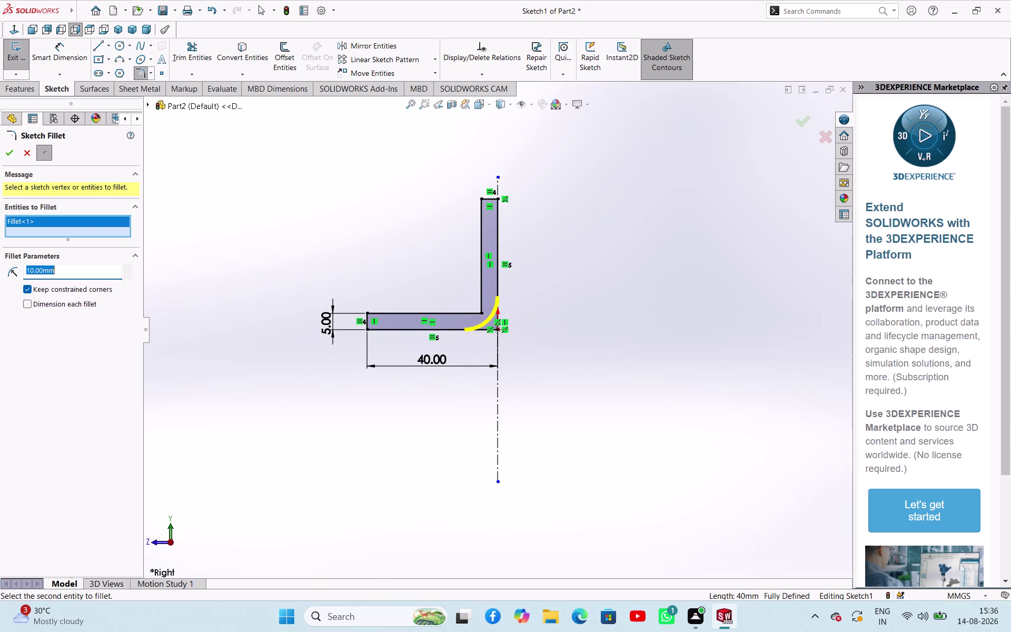
text(6.25)
click(327, 380)
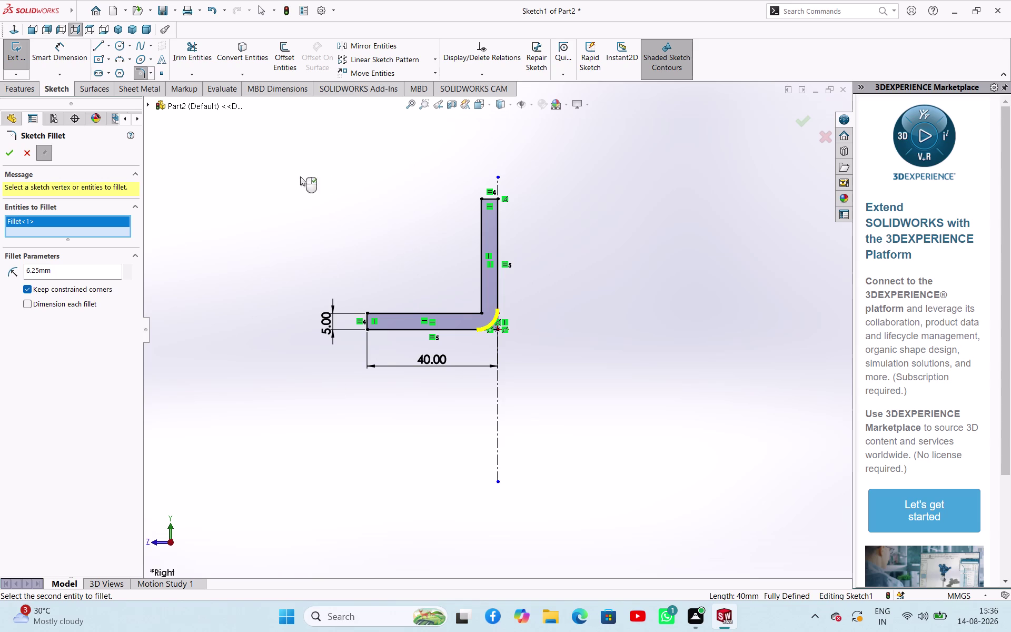
click(16, 159)
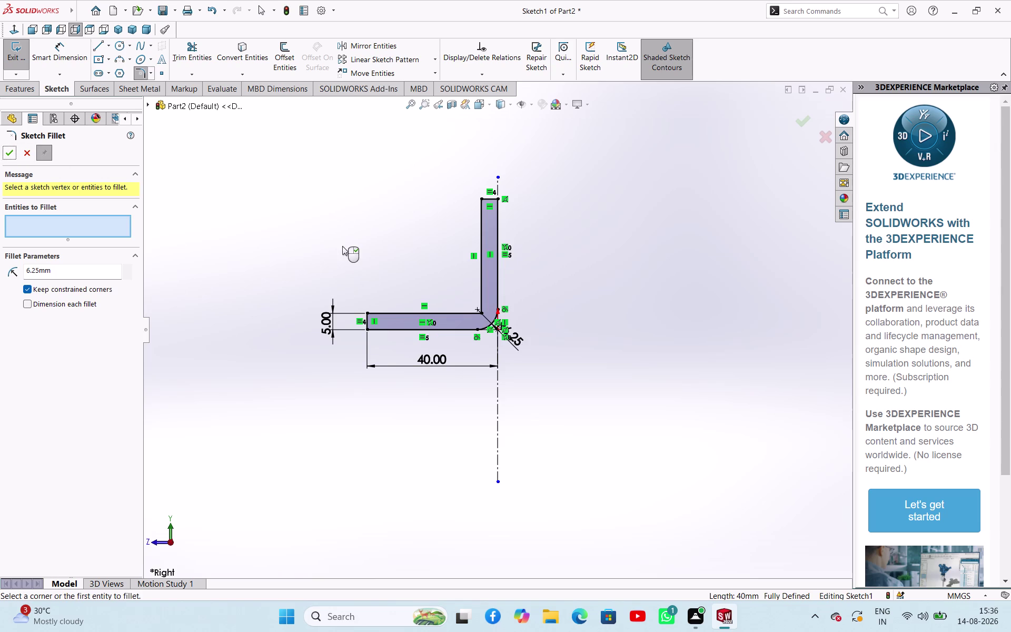
click(343, 241)
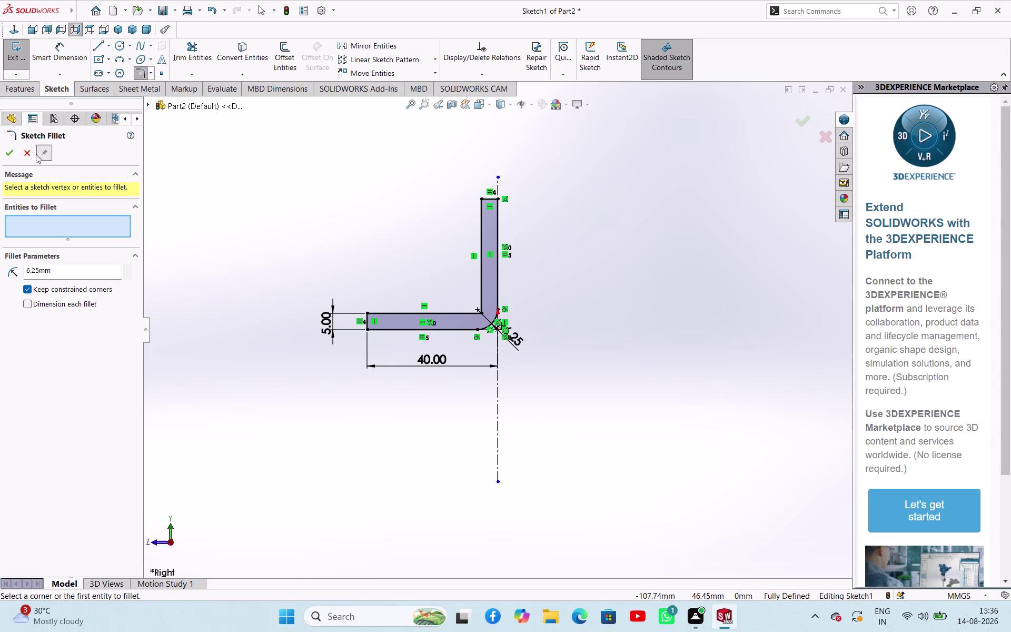
click(5, 160)
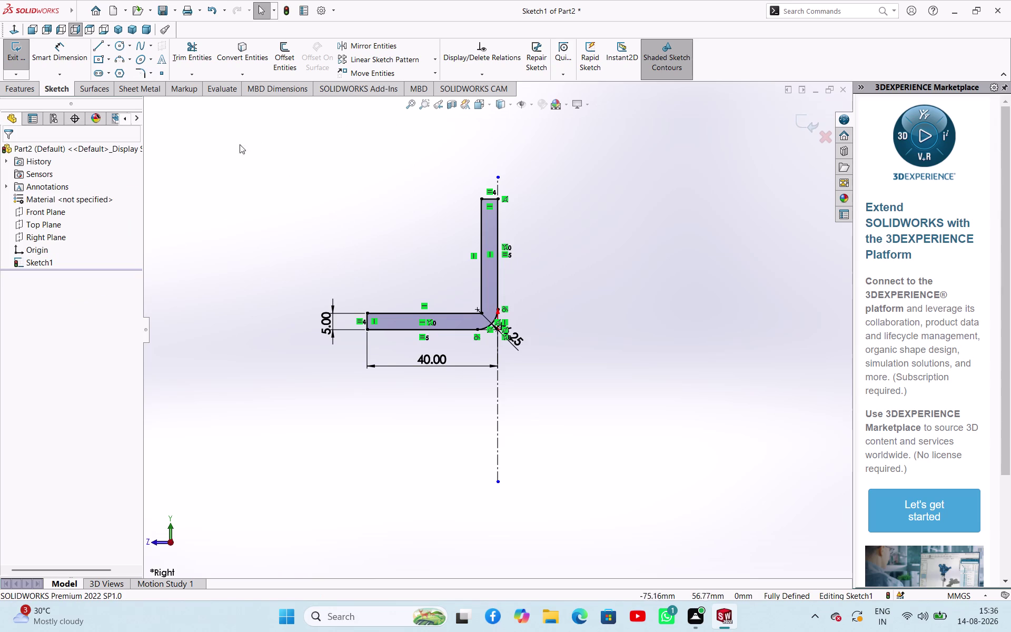
click(16, 52)
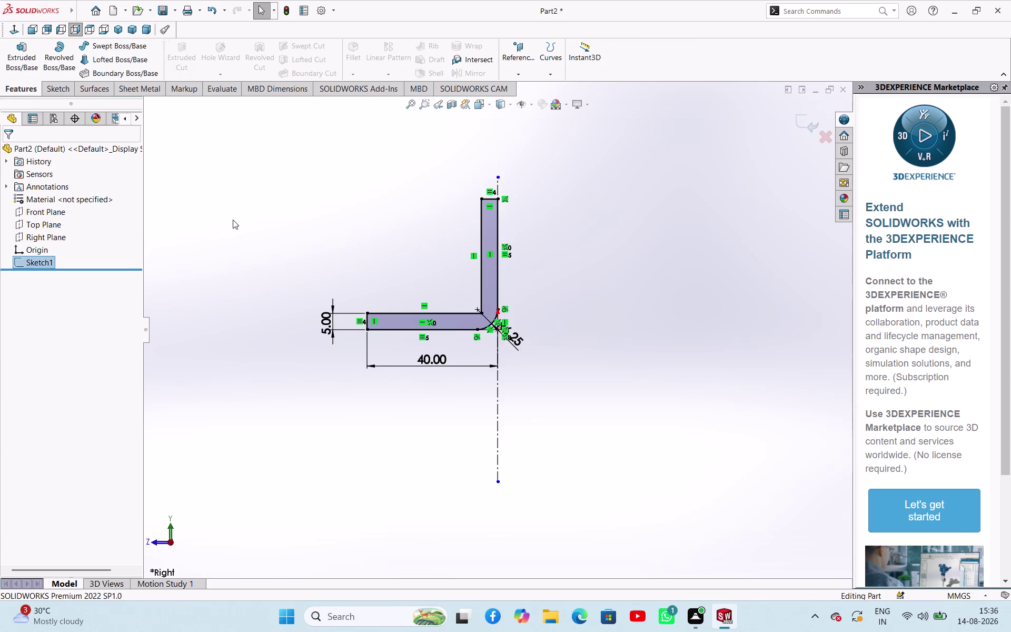
Extrude the profile Mid Plane to 40 mm depth as Boss-Extrude1.
middle_drag(353, 233, 376, 252)
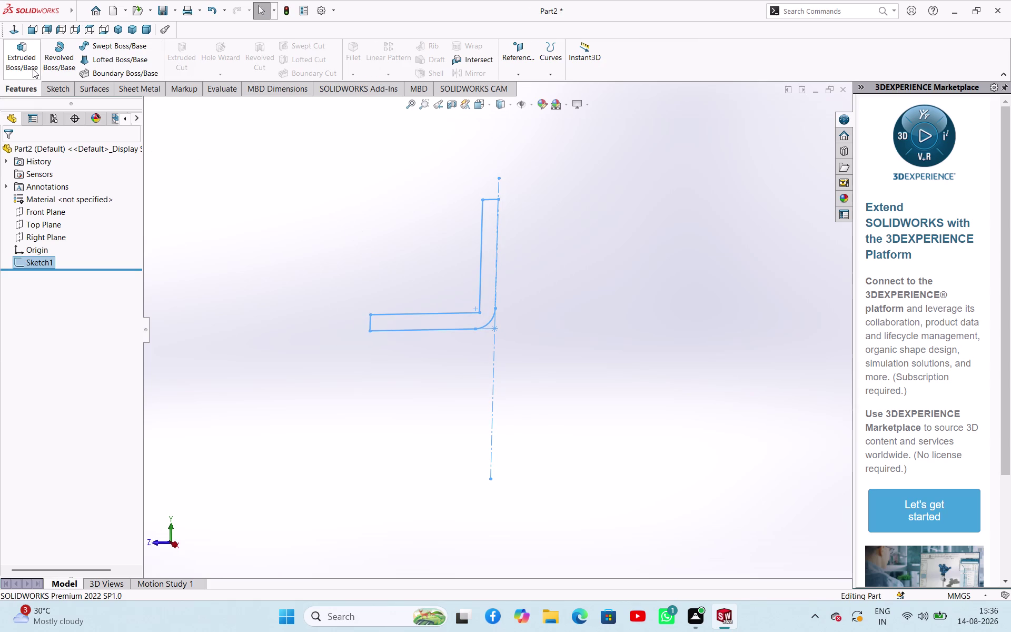
click(29, 68)
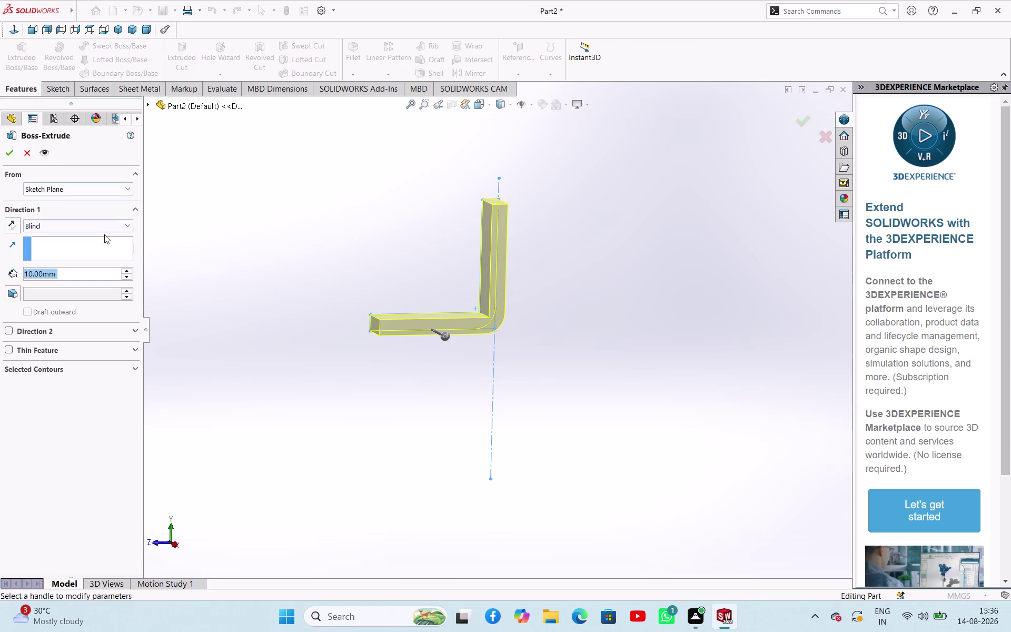
click(127, 231)
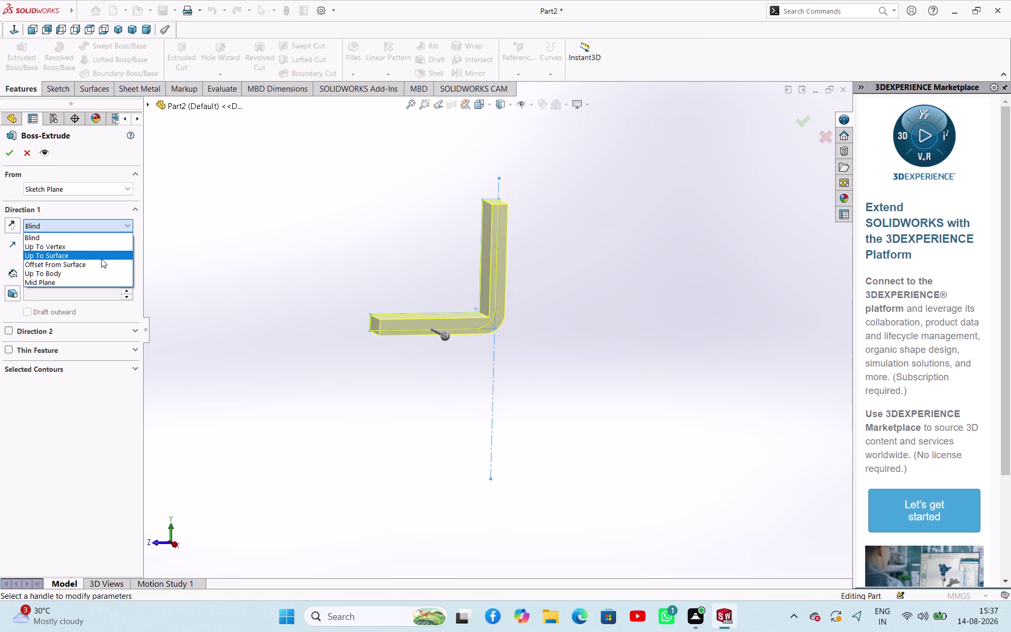
click(81, 280)
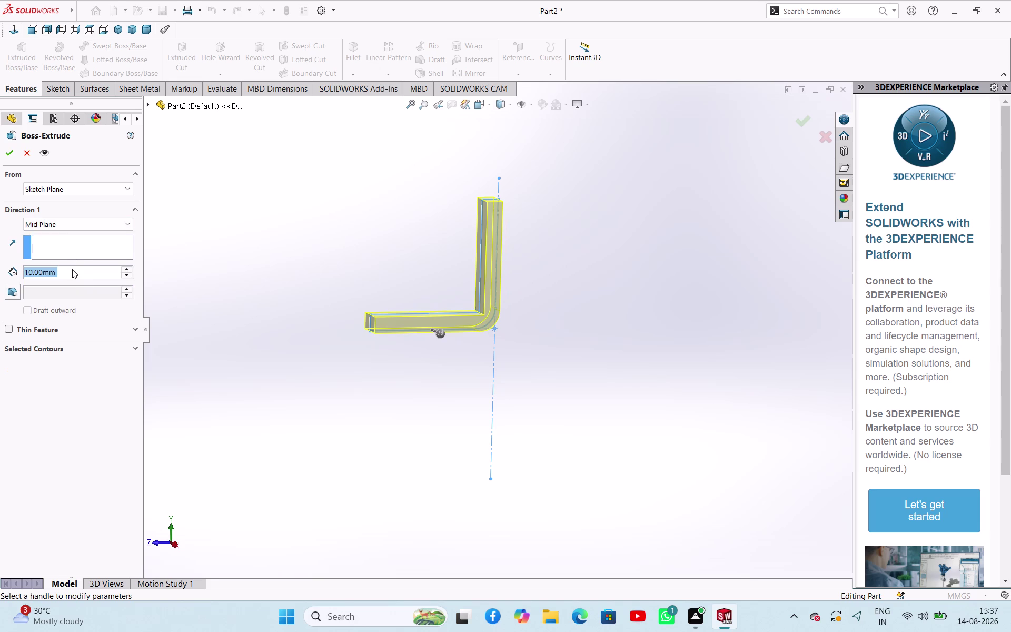
text(40)
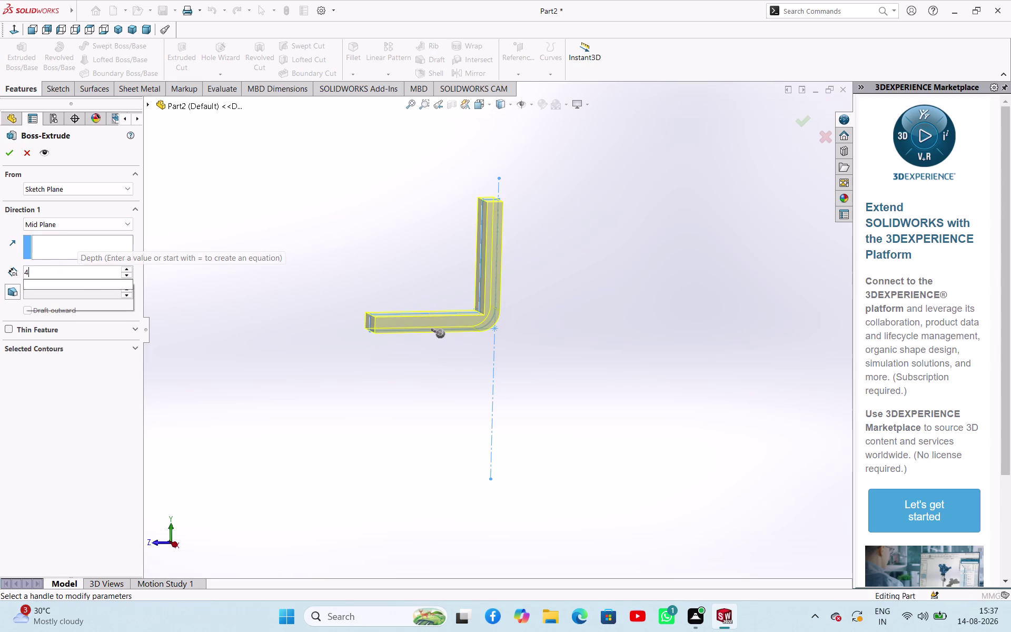
click(82, 288)
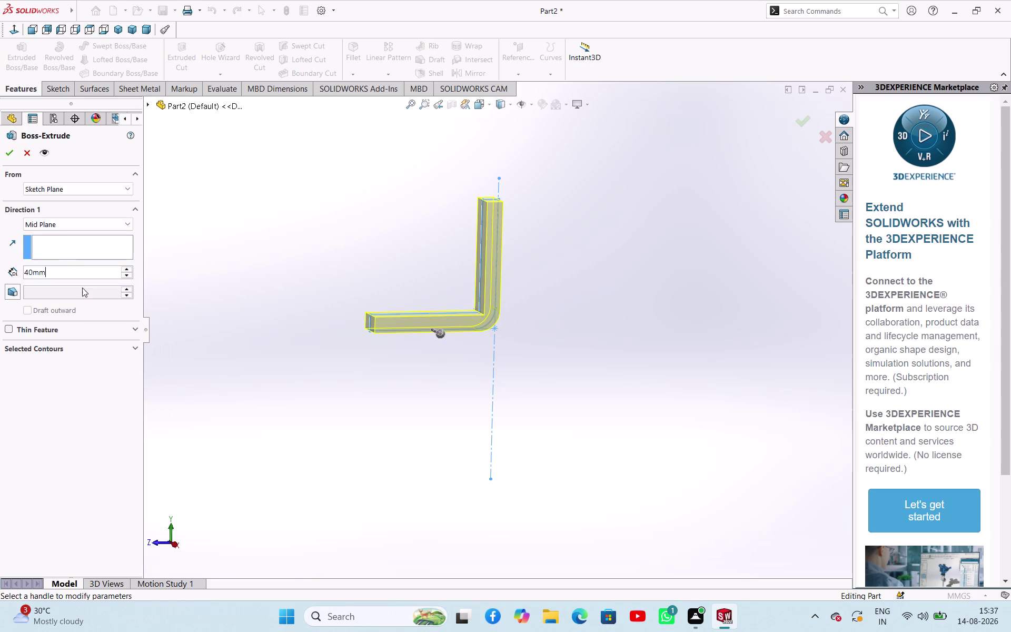
click(179, 289)
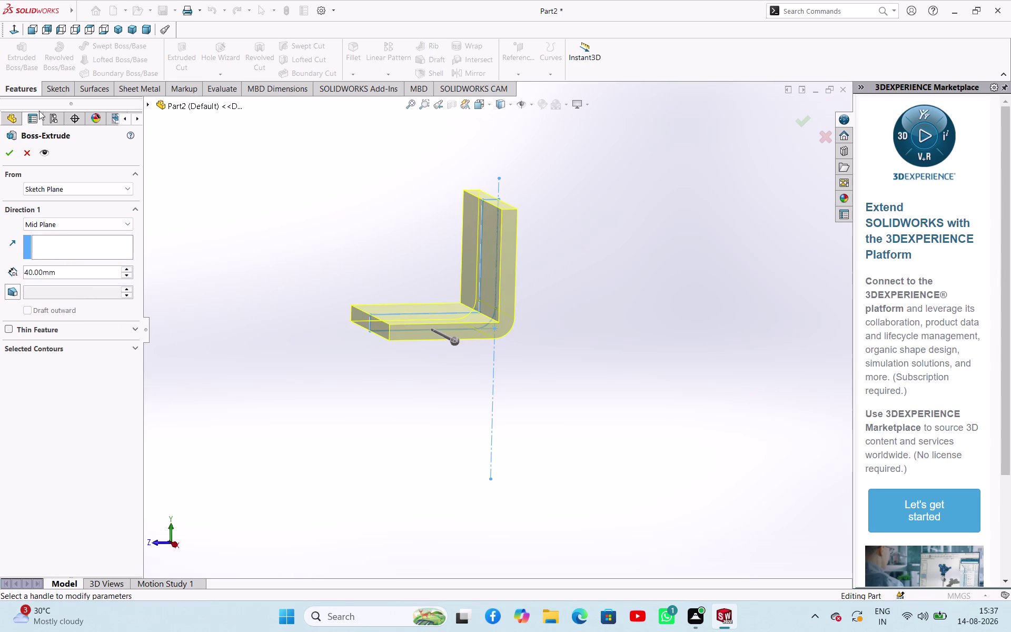
click(13, 155)
click(347, 214)
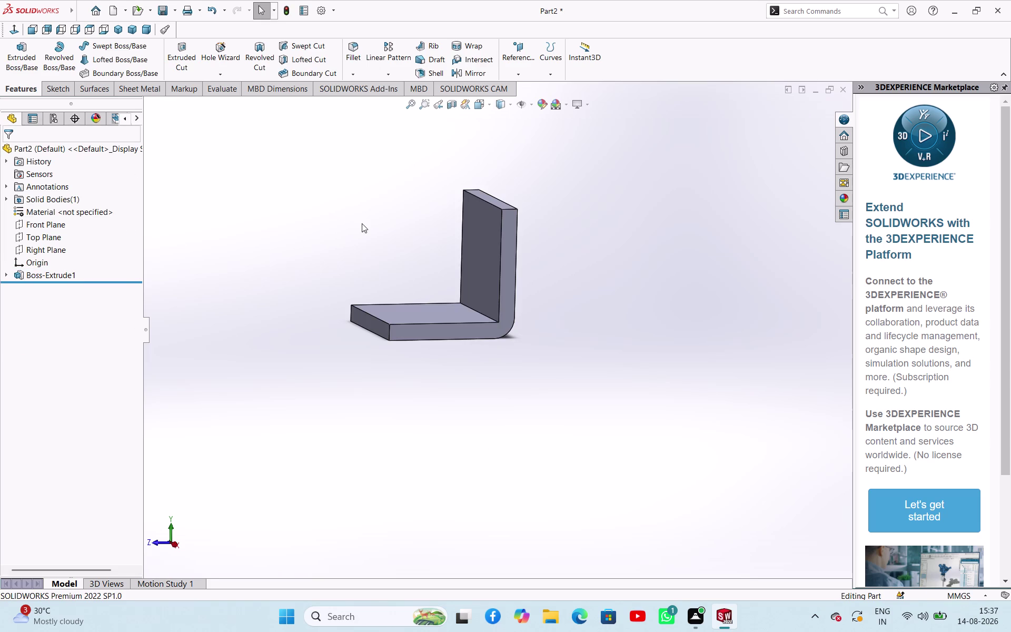
middle_drag(362, 223, 366, 236)
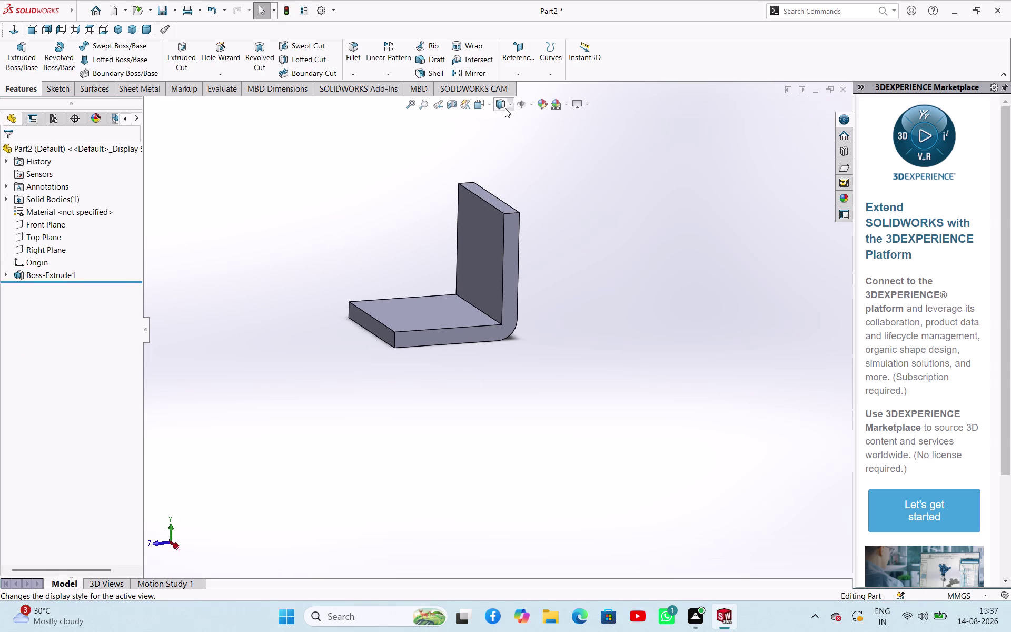
click(485, 107)
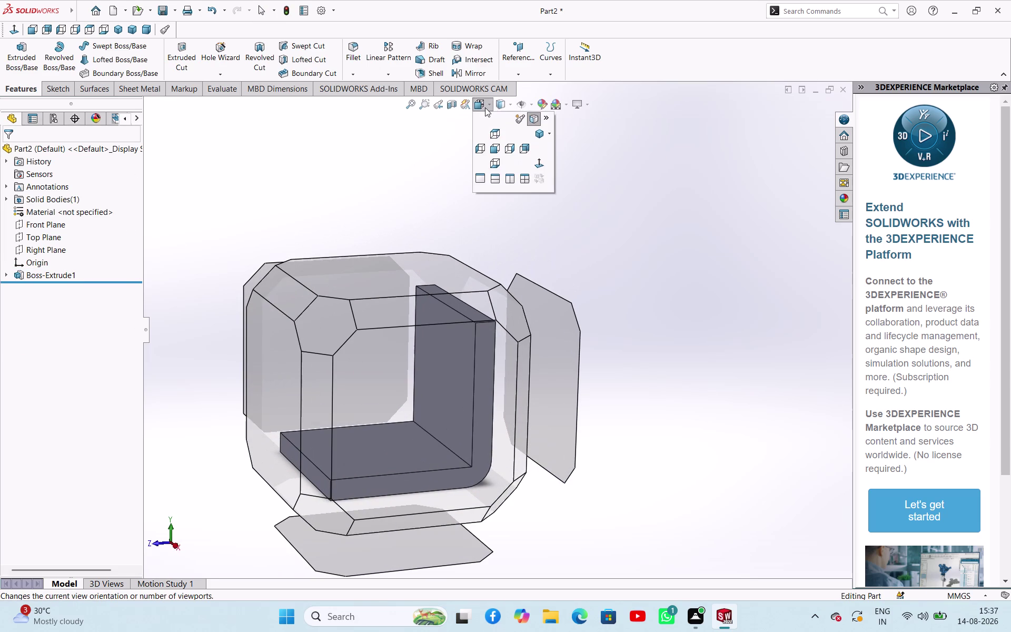
click(485, 108)
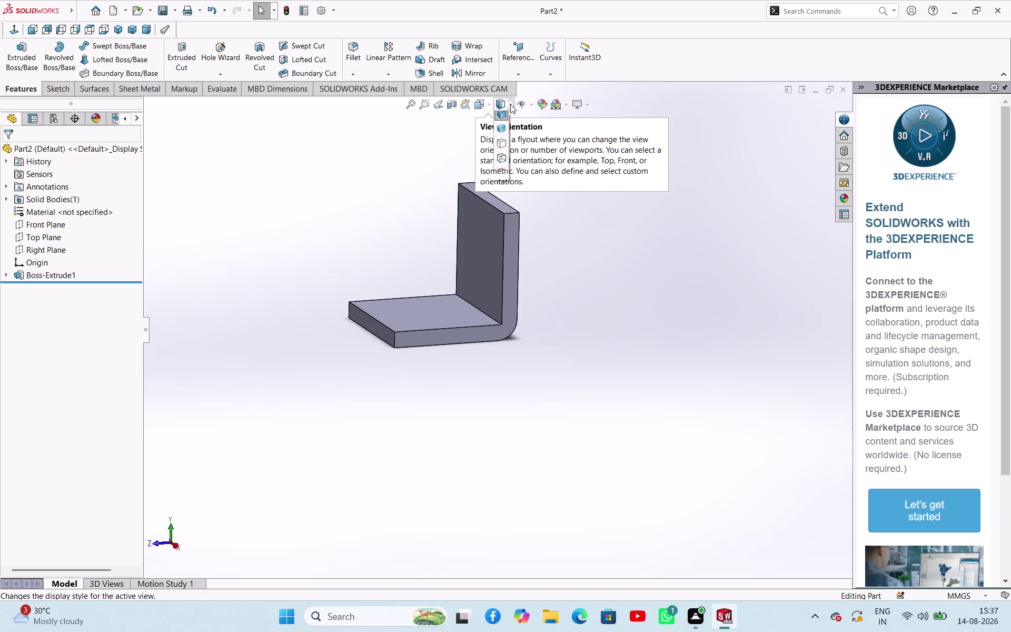
click(503, 116)
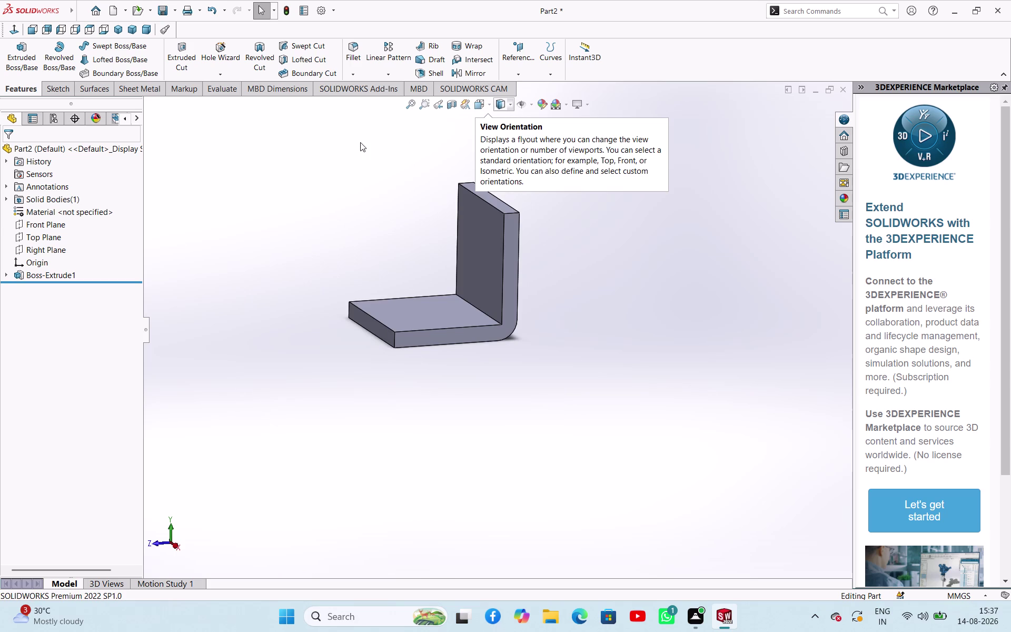
click(361, 142)
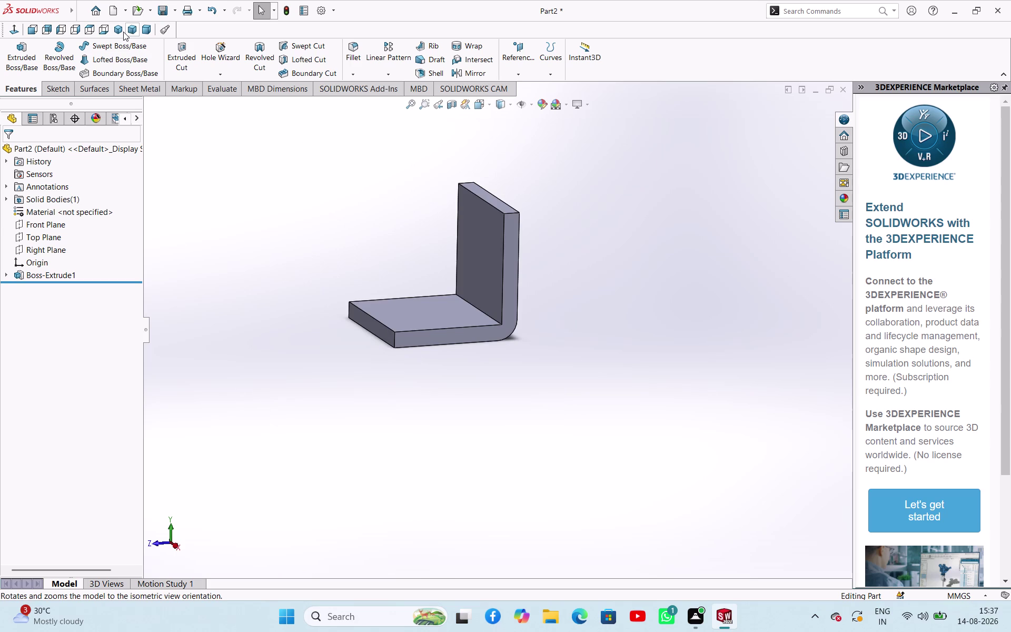
click(123, 32)
scroll(up, 3)
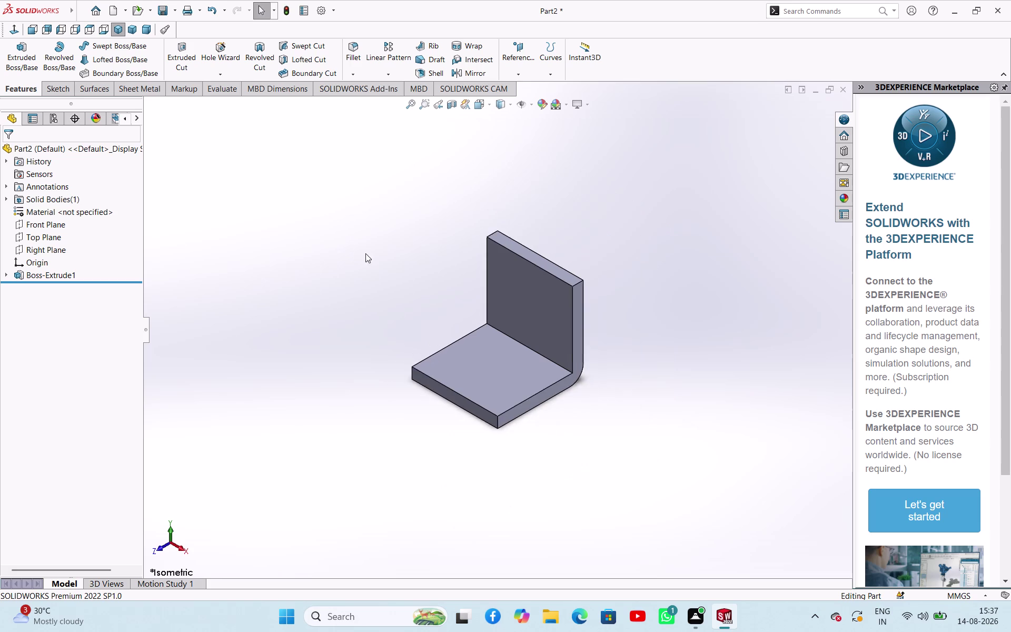
scroll(down, 3)
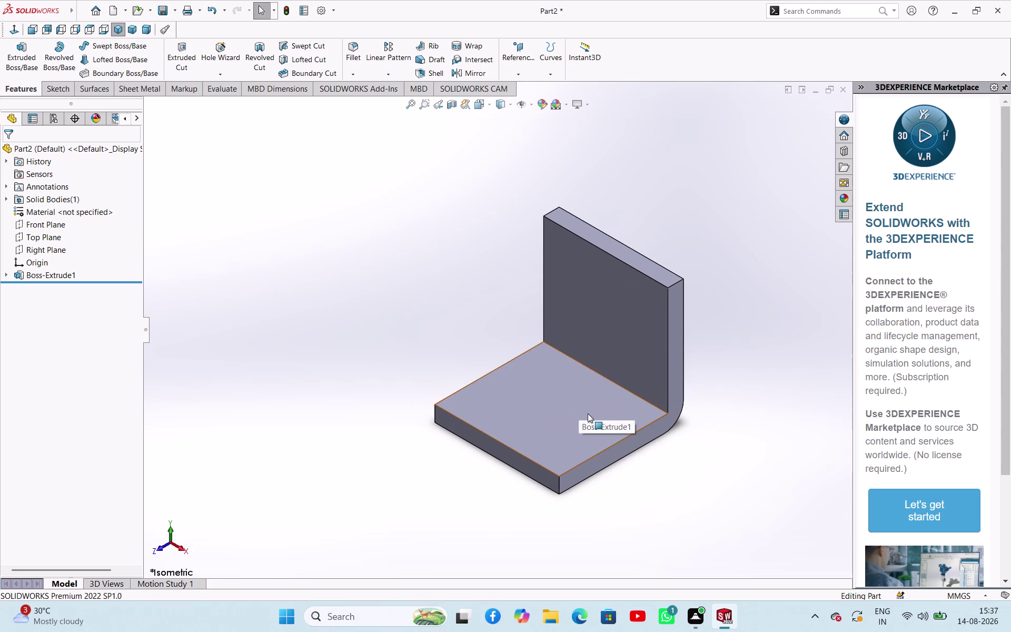
click(588, 413)
click(634, 369)
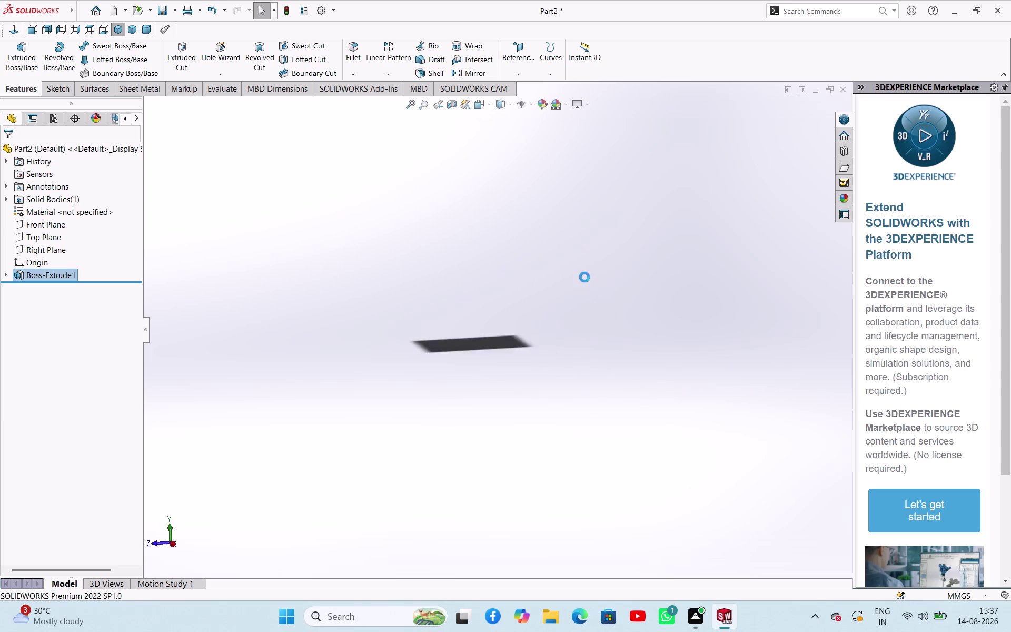
click(327, 216)
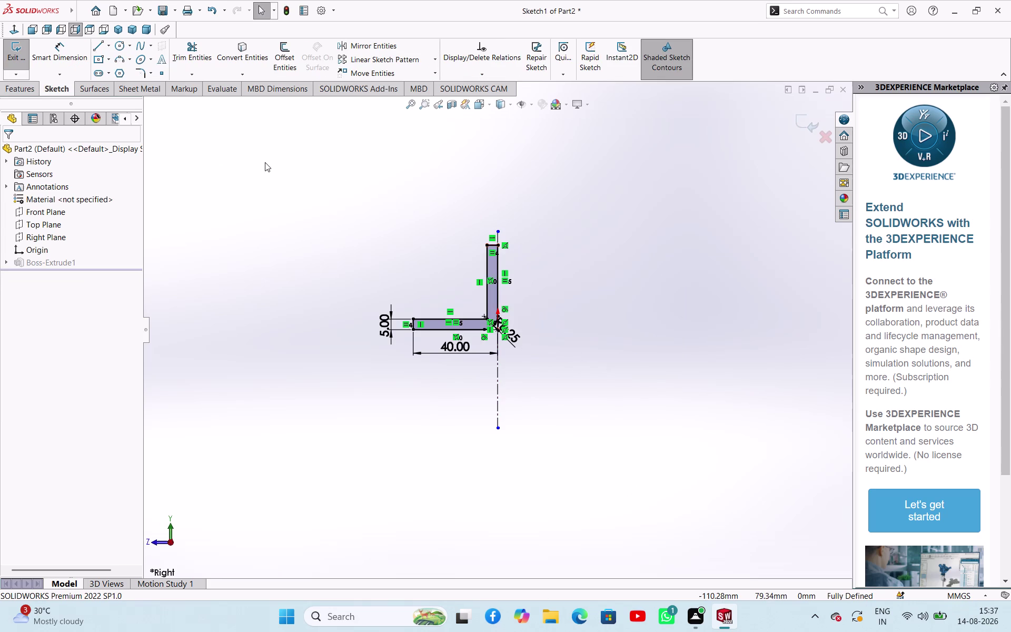
right_click(320, 185)
click(272, 189)
key(ctrl+z)
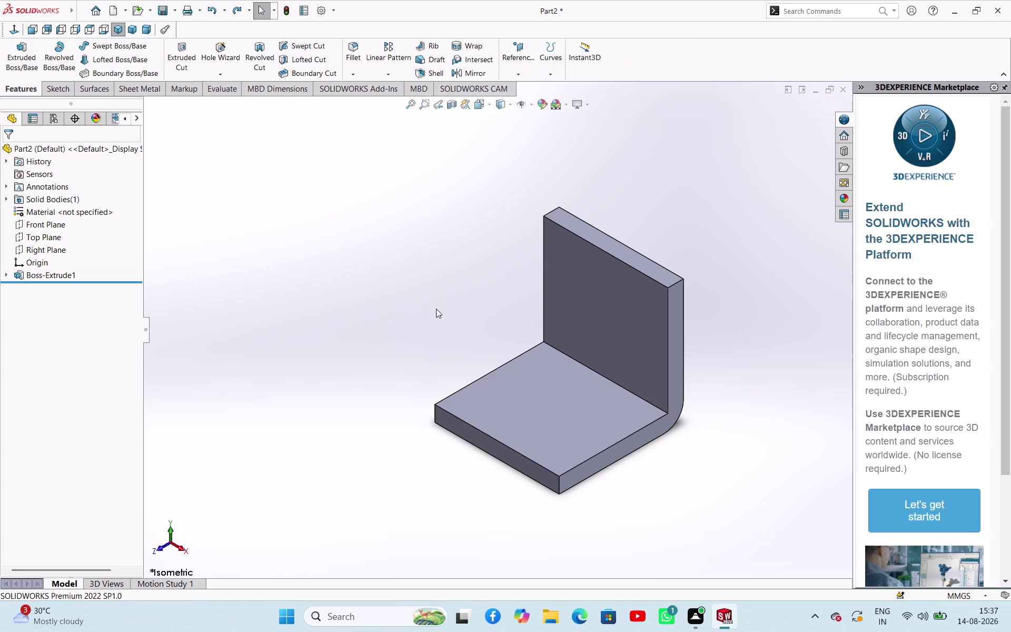
click(562, 404)
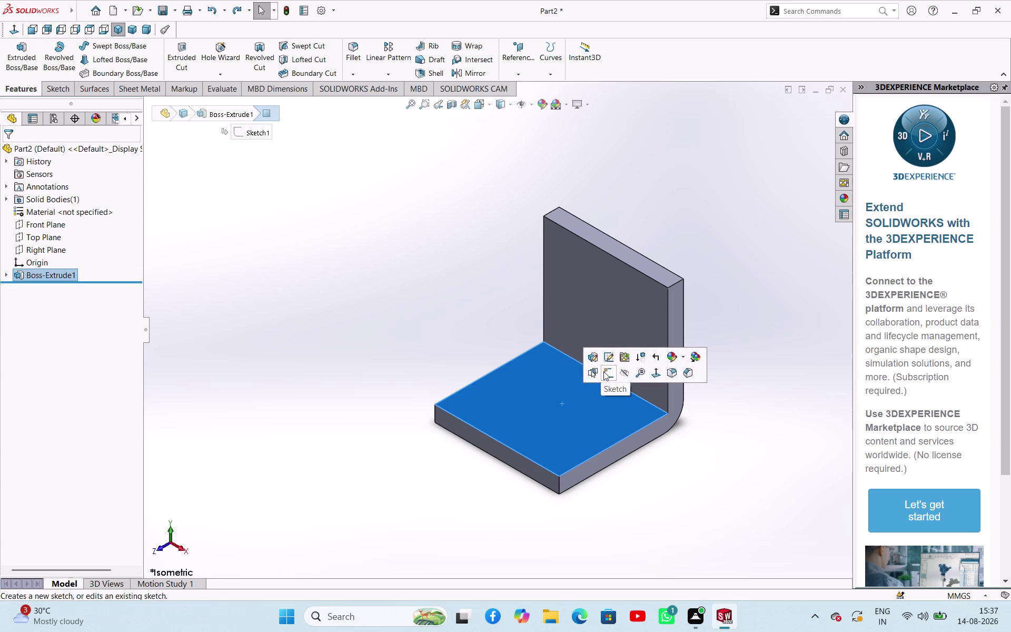
Draw left and right circles in a new sketch on the base face.
click(604, 372)
click(250, 254)
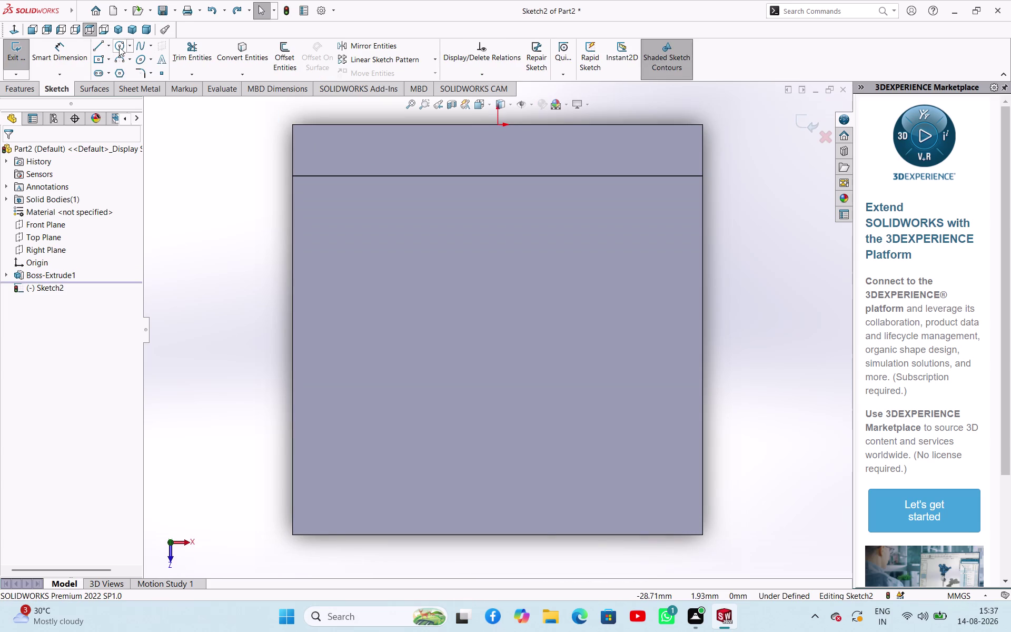
click(119, 47)
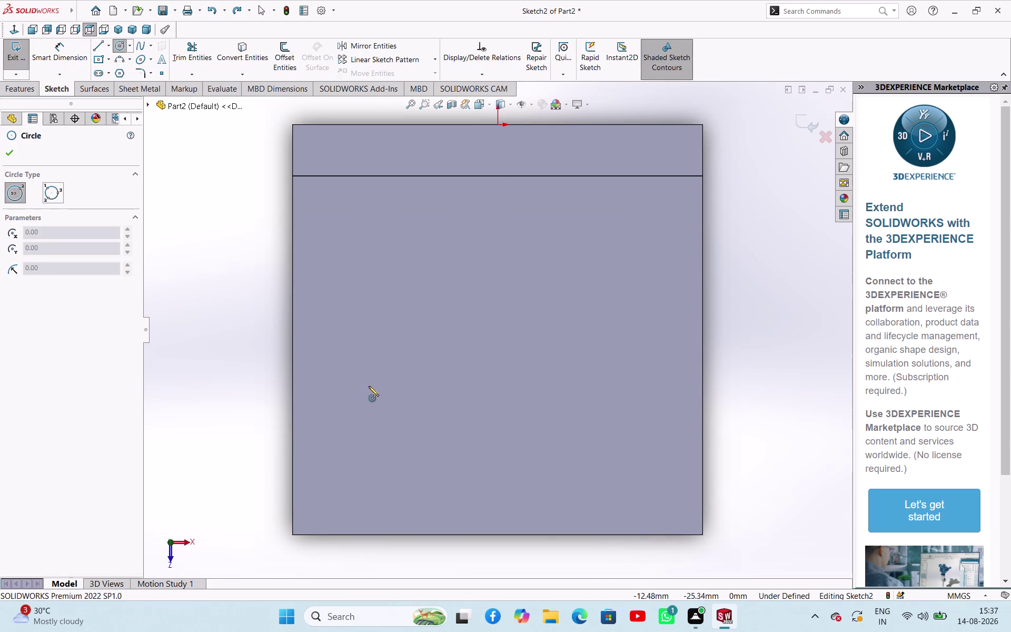
click(363, 390)
click(385, 413)
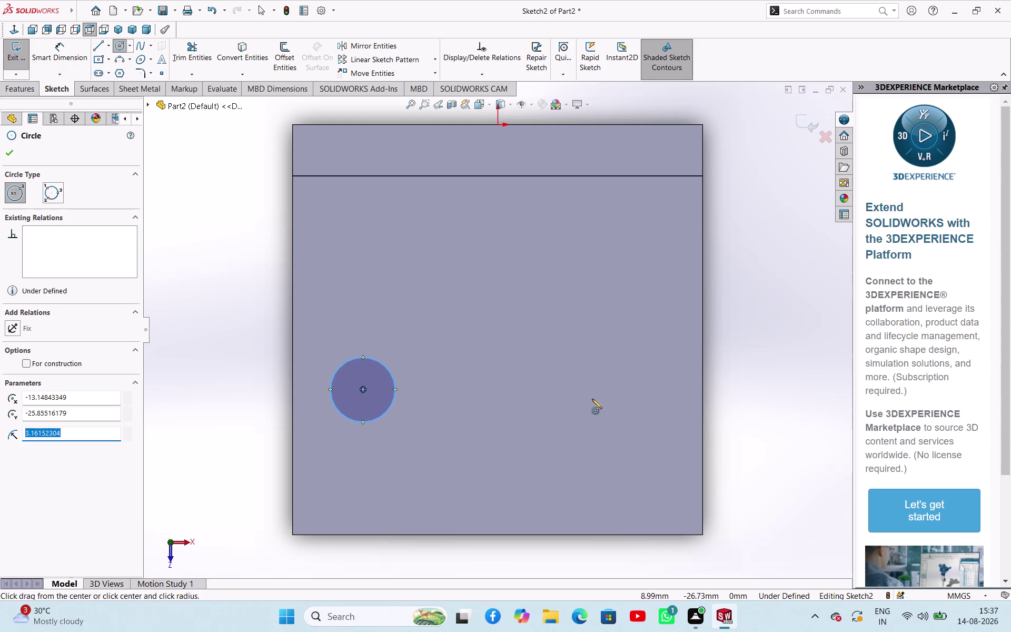
click(617, 391)
click(637, 423)
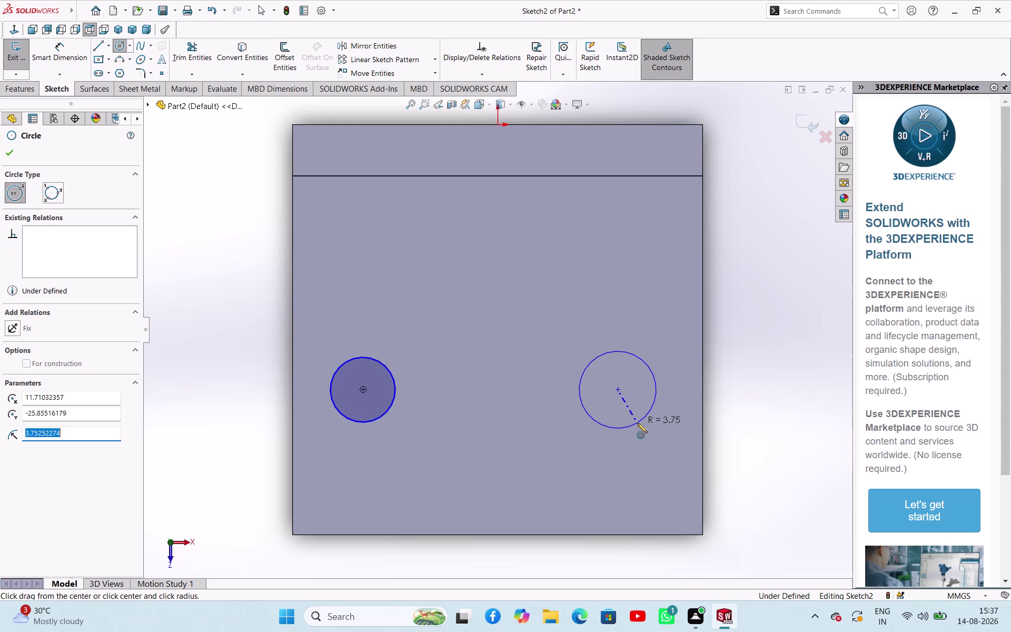
middle_click(747, 383)
middle_click(748, 383)
right_click(276, 320)
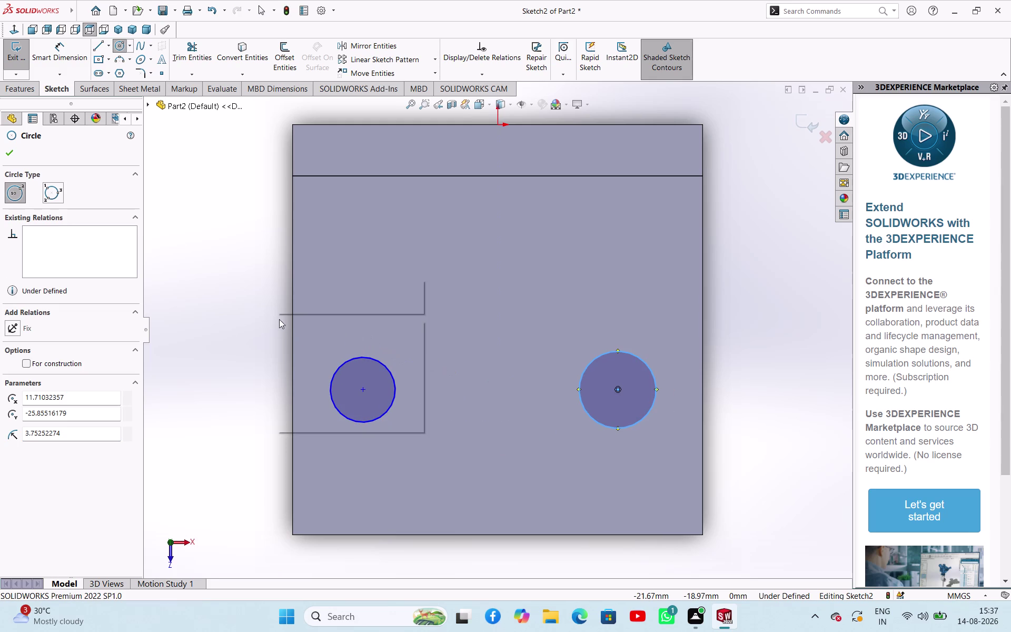
click(285, 325)
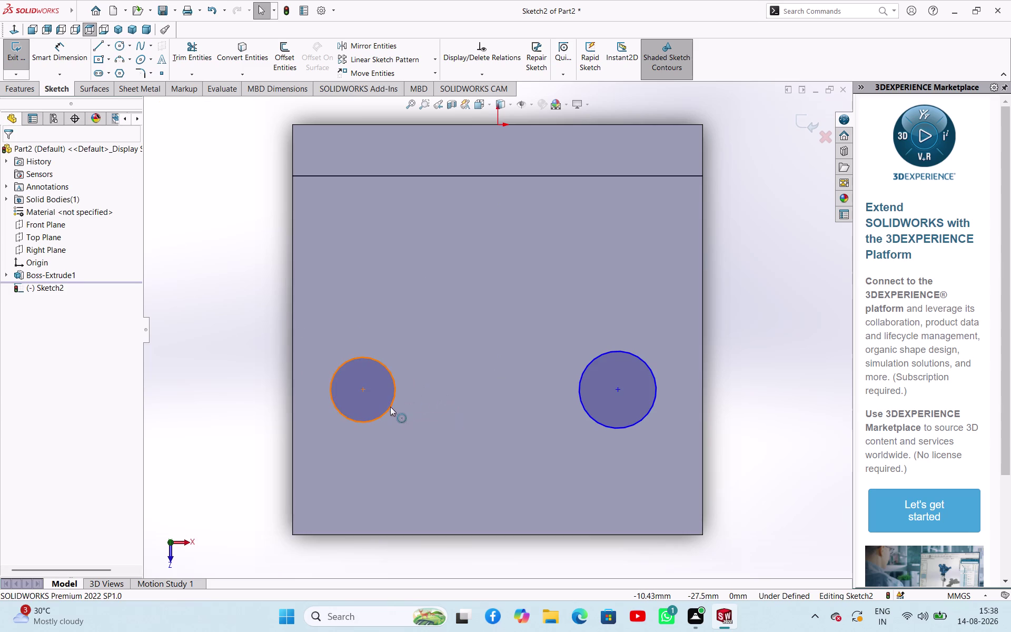
Make the two circles equal and give them a 5 mm diameter.
click(390, 408)
click(619, 430)
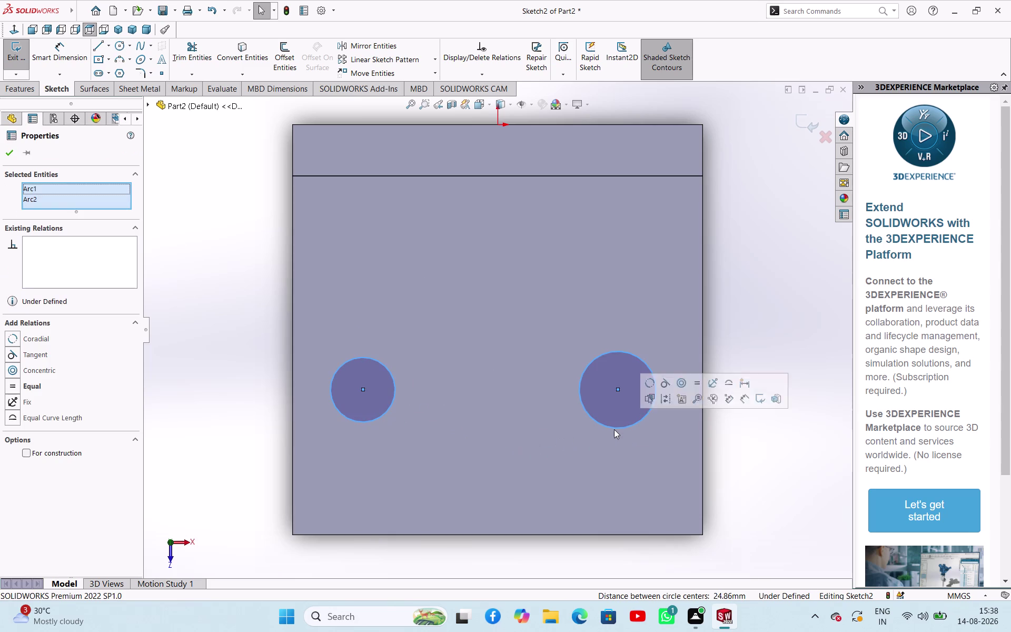
click(31, 382)
click(184, 368)
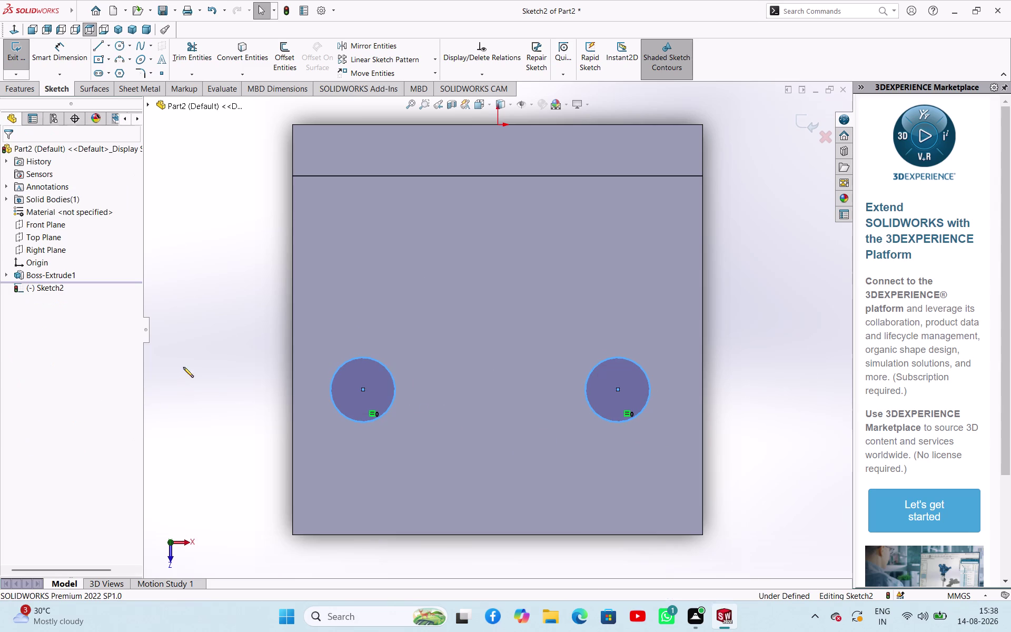
click(61, 48)
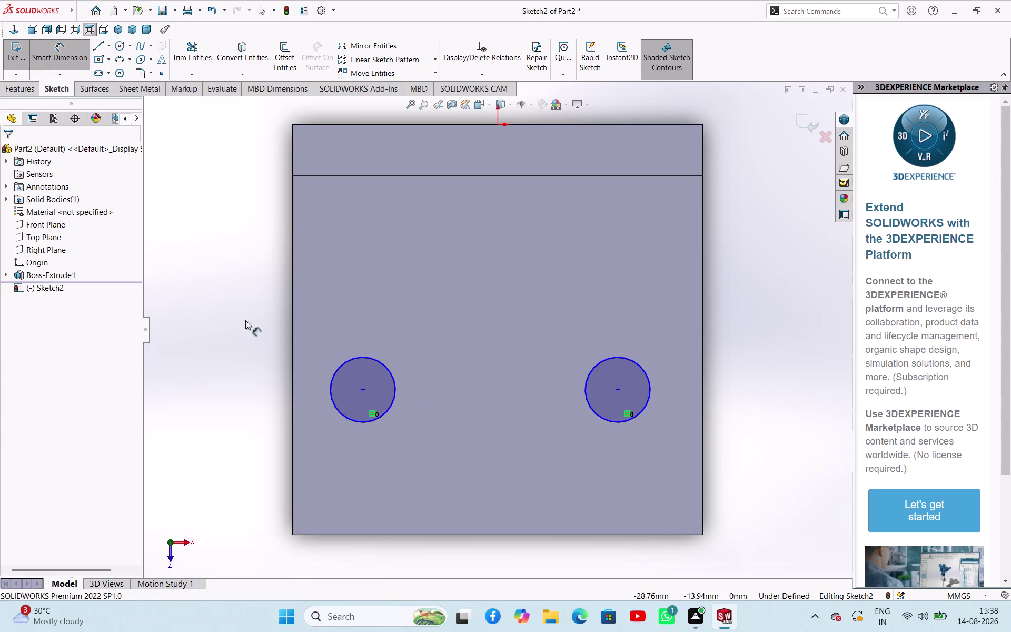
click(331, 374)
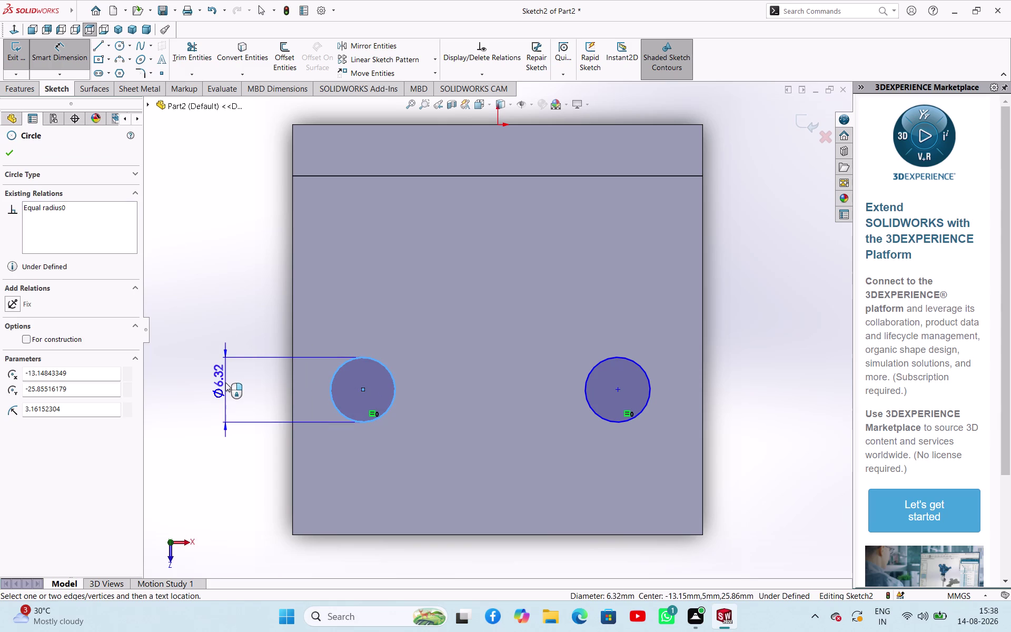
click(226, 382)
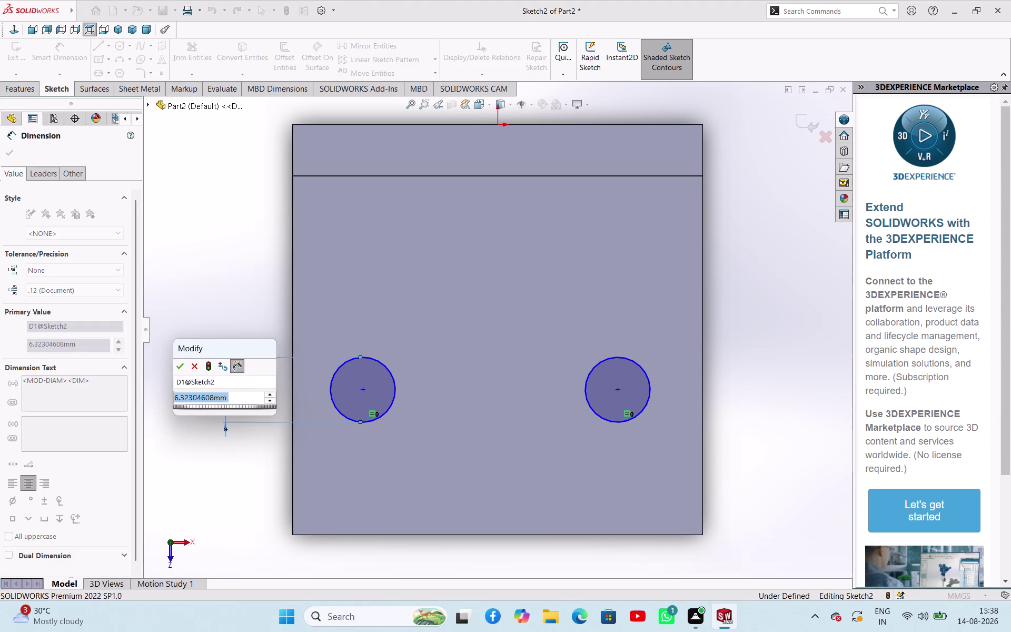
key(5)
key(Return)
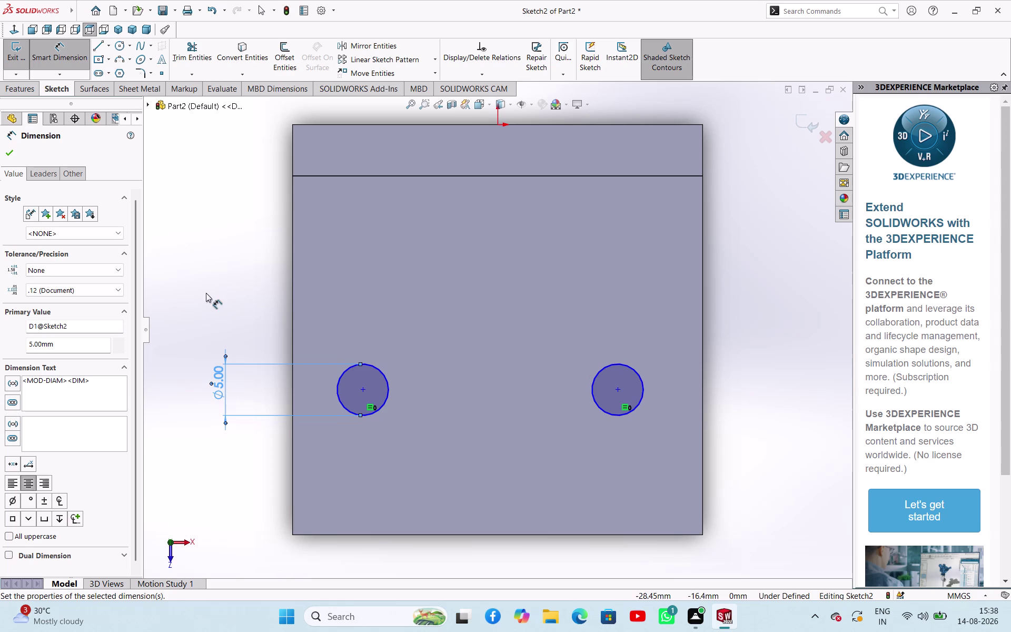
right_click(206, 293)
click(228, 325)
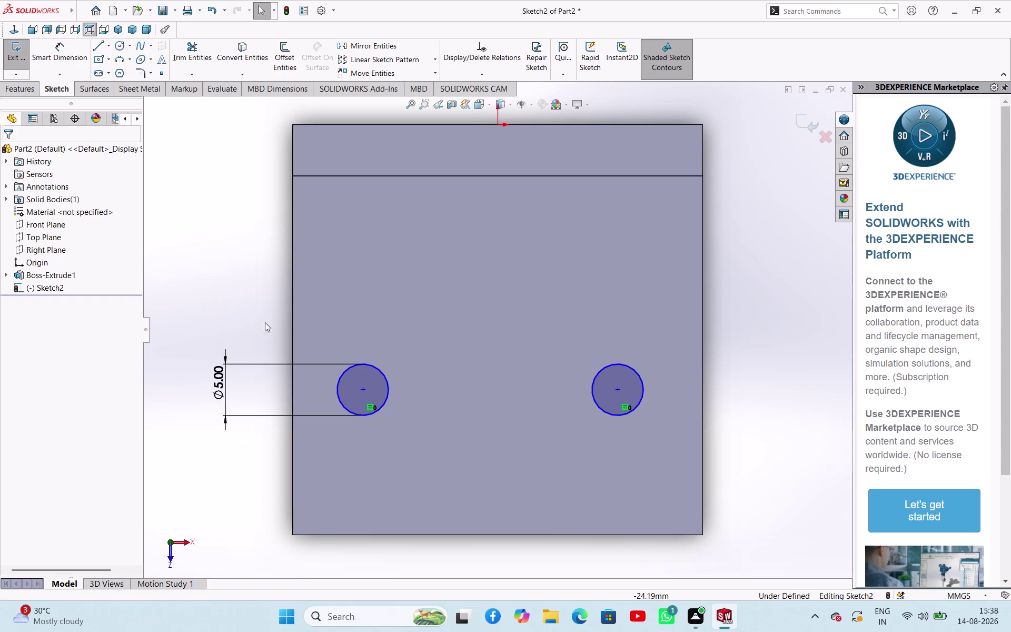
click(270, 319)
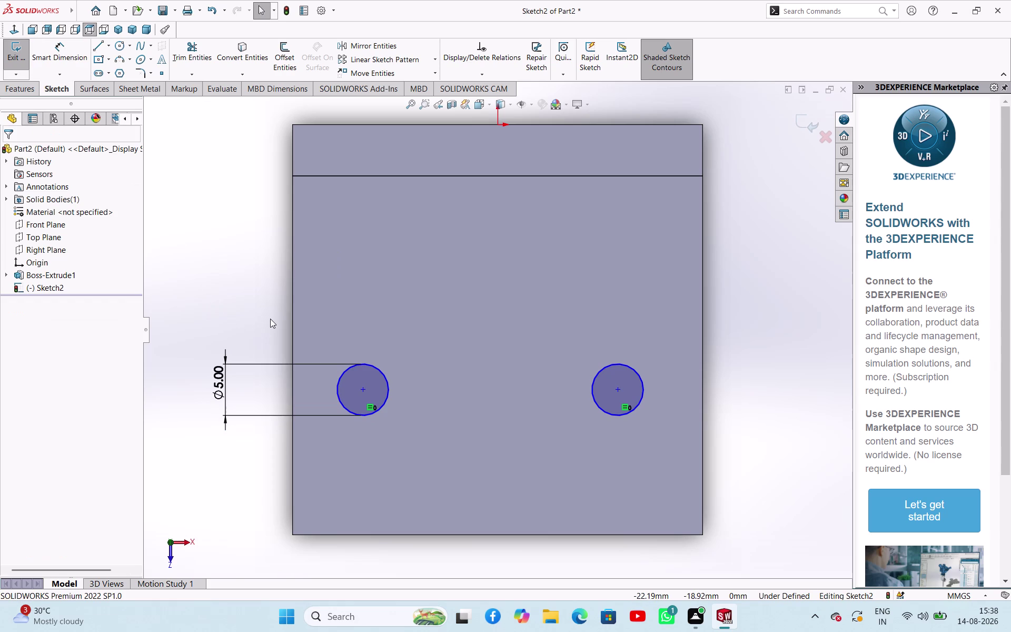
Set the circle centres 20 mm apart.
click(59, 49)
click(363, 390)
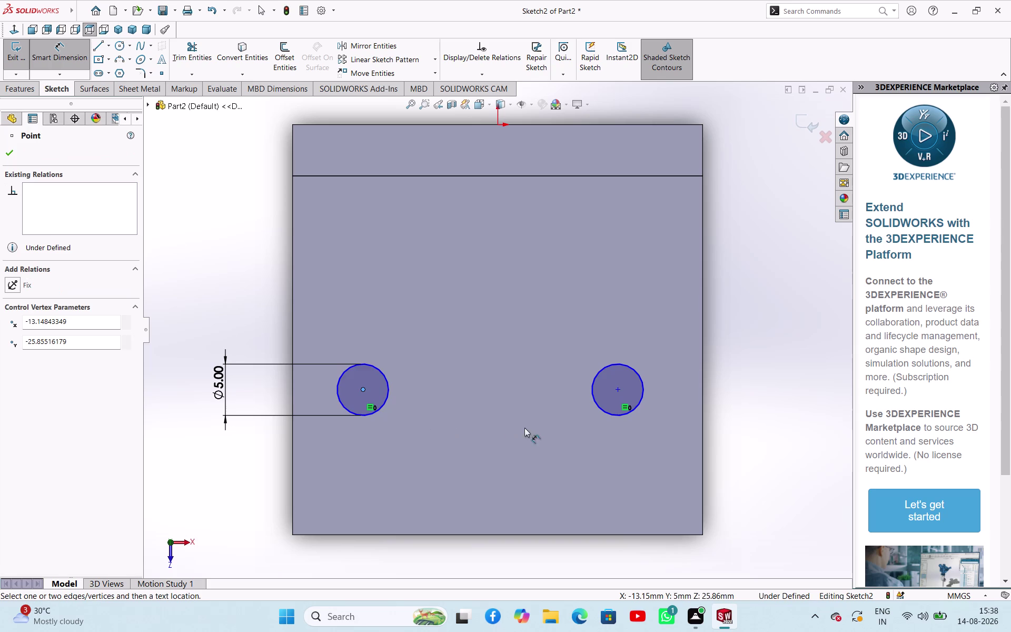
click(619, 391)
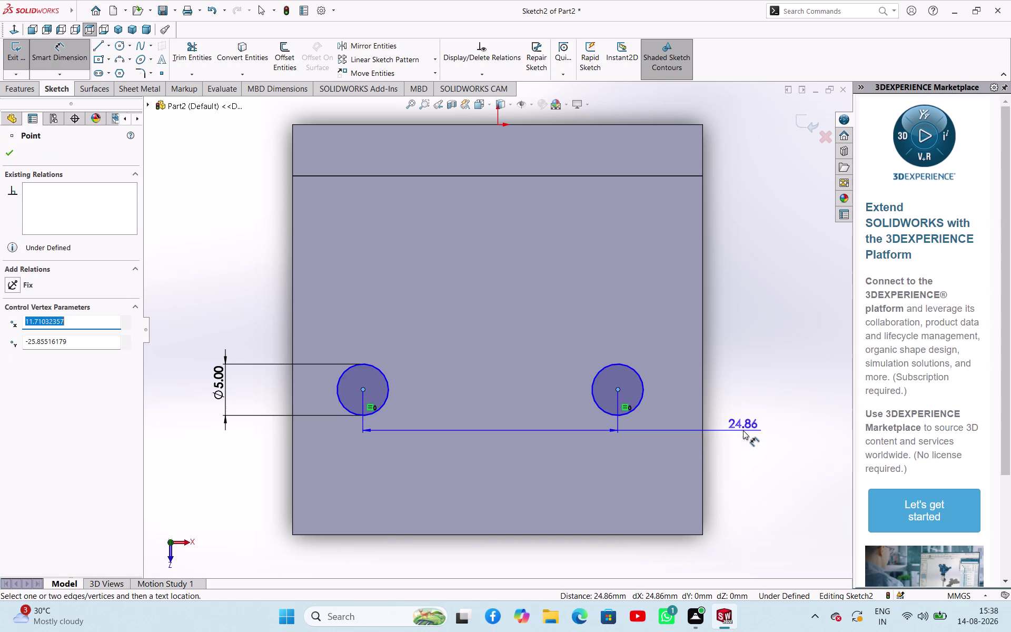
click(750, 436)
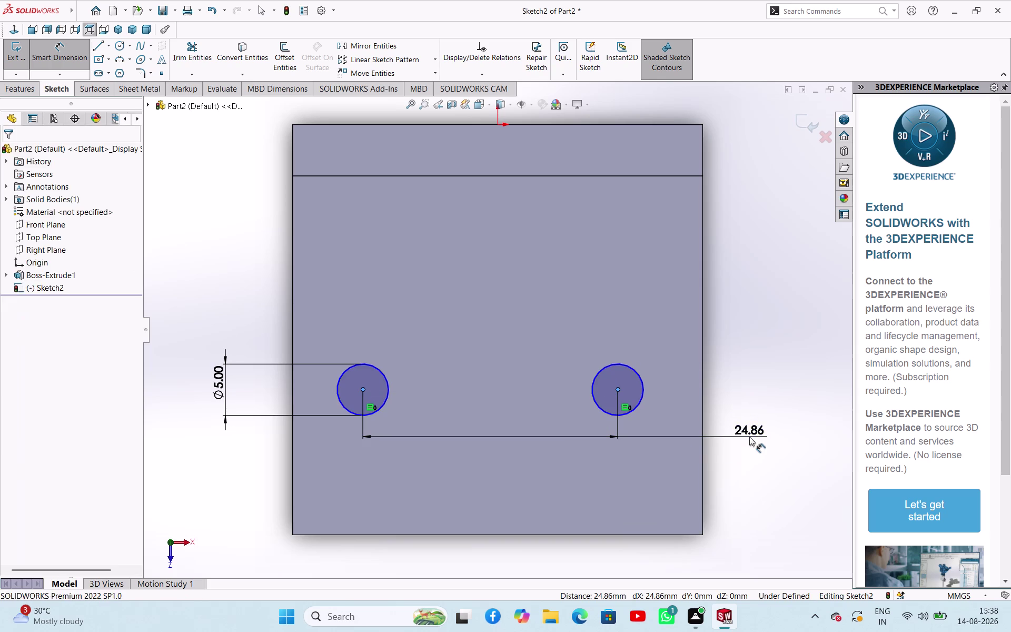
text(20)
key(Return)
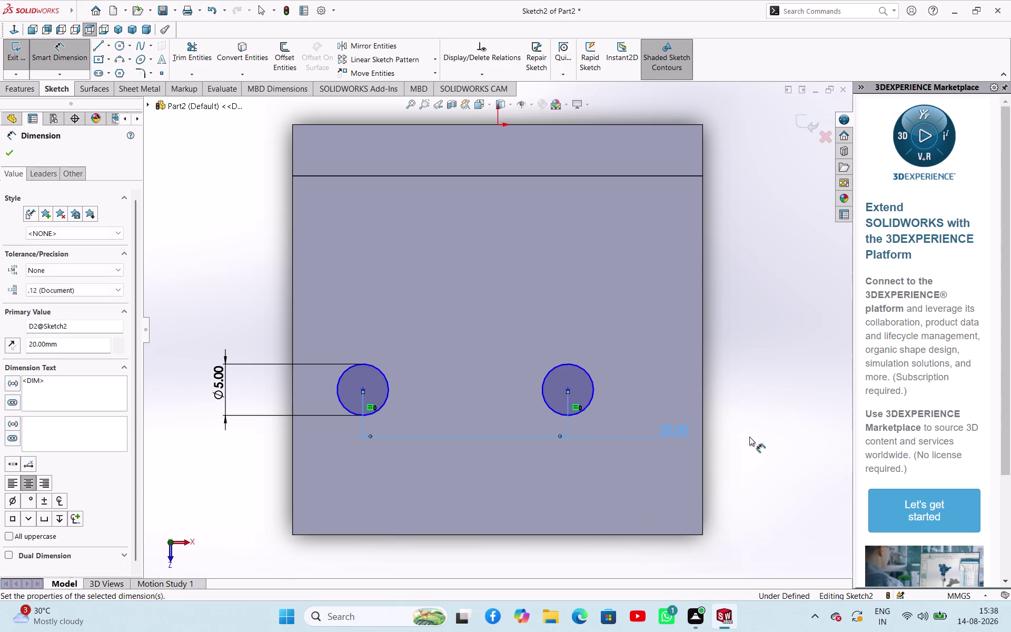
Place the left circle's centre 10 mm from the bracket's left edge.
click(361, 389)
click(292, 383)
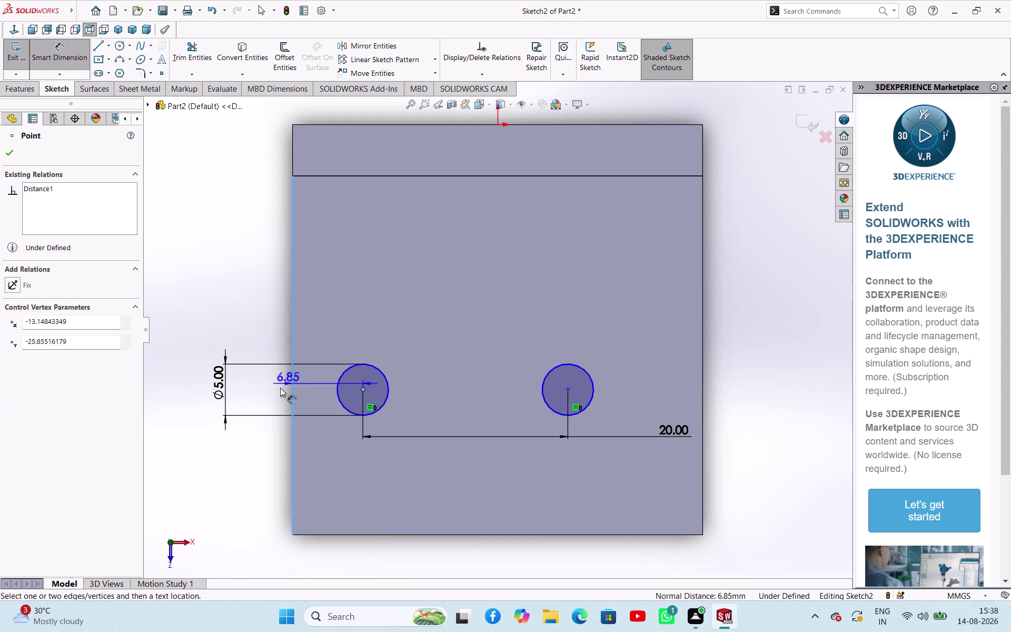
click(176, 387)
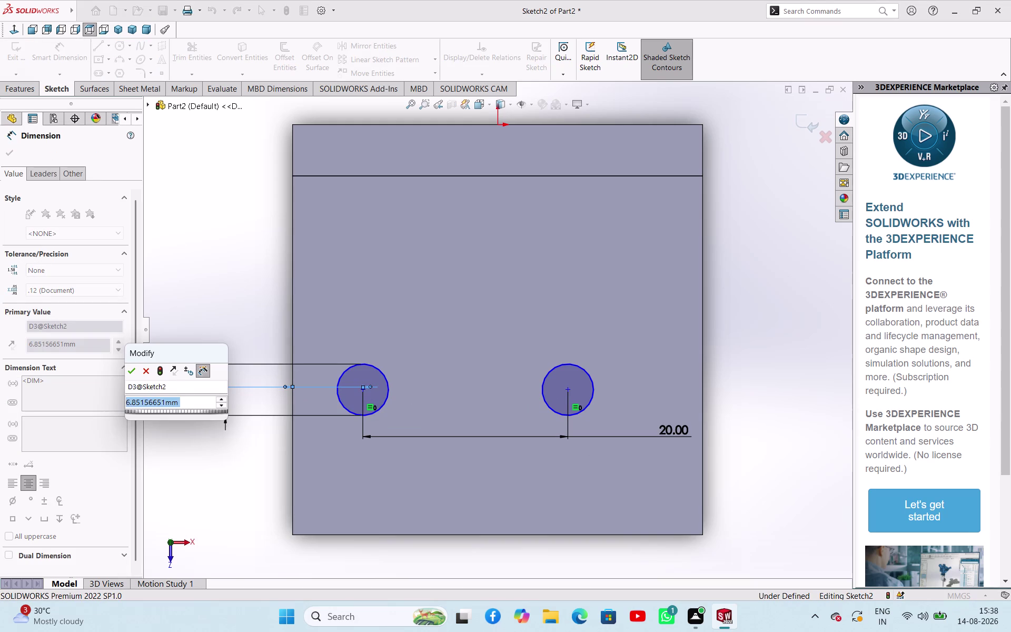
text(10)
key(Return)
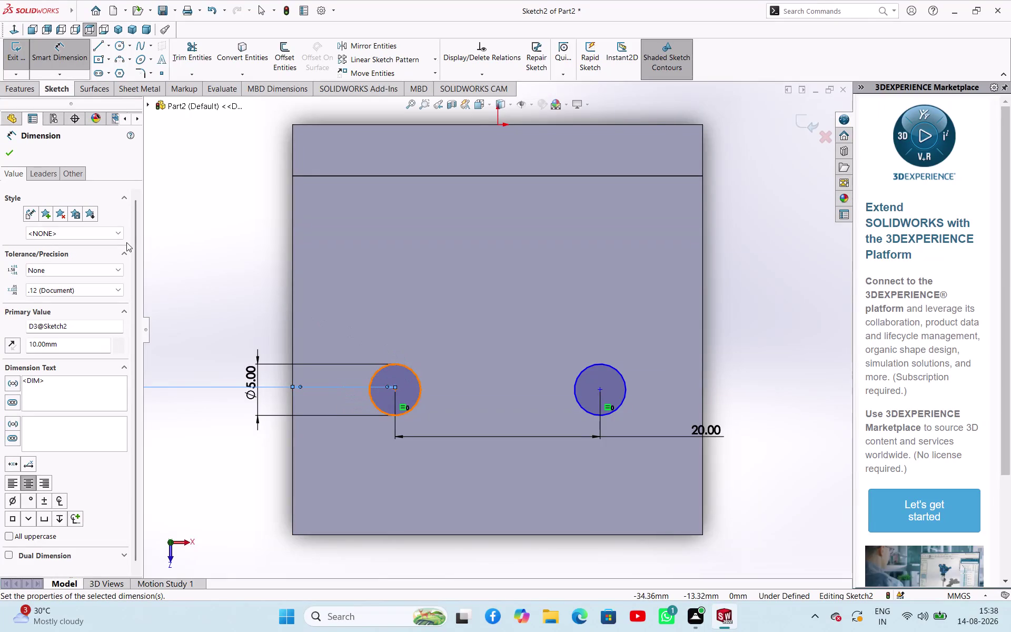
click(10, 154)
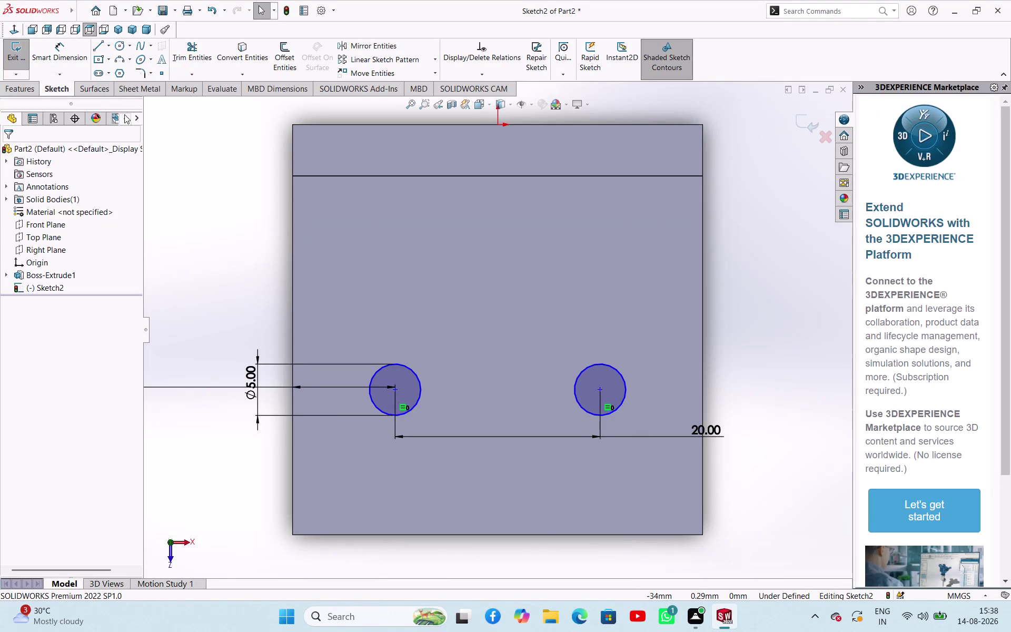
click(76, 71)
click(66, 58)
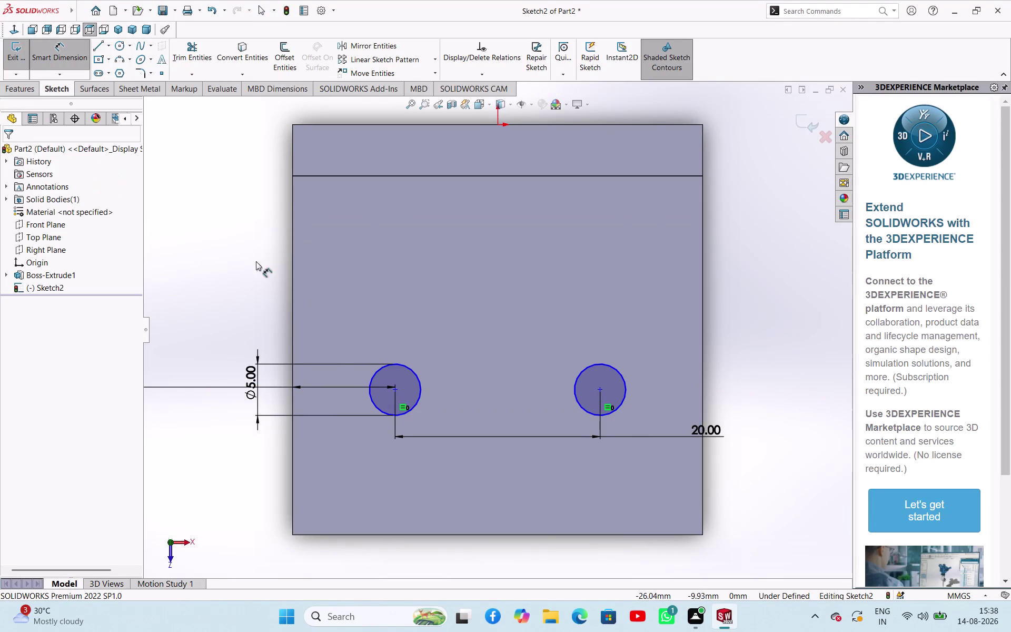
Place the left circle's centre 15 mm above the bottom edge and close the sketch.
click(394, 389)
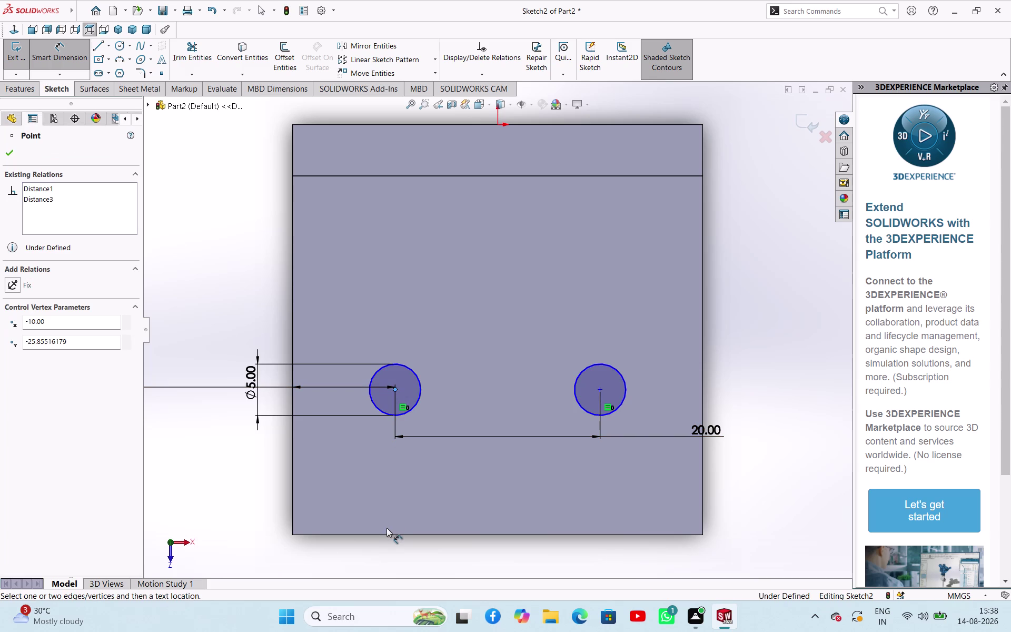
click(387, 534)
click(235, 488)
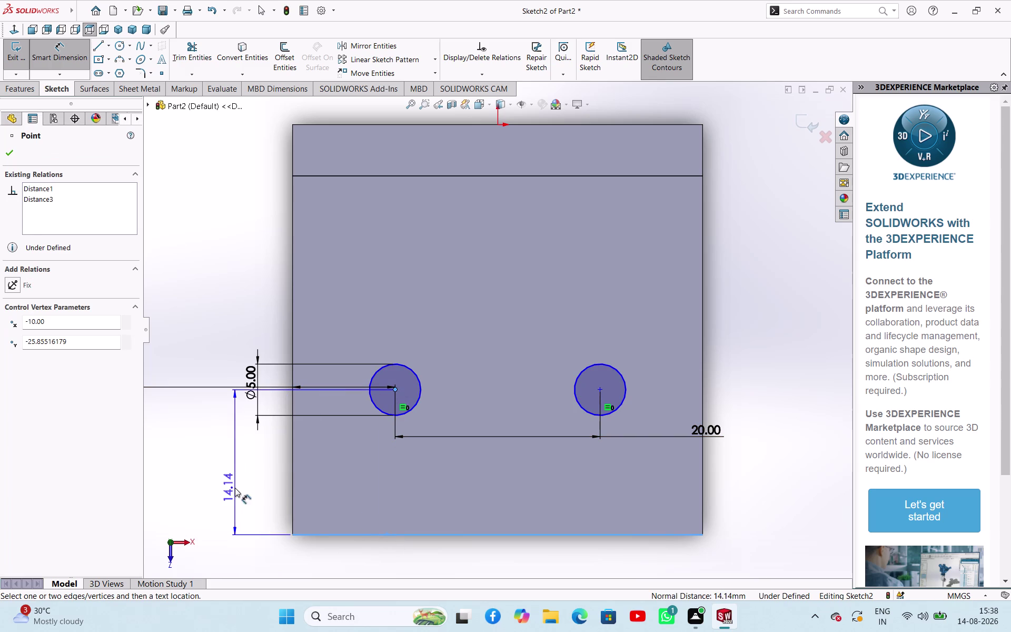
text(15)
key(Return)
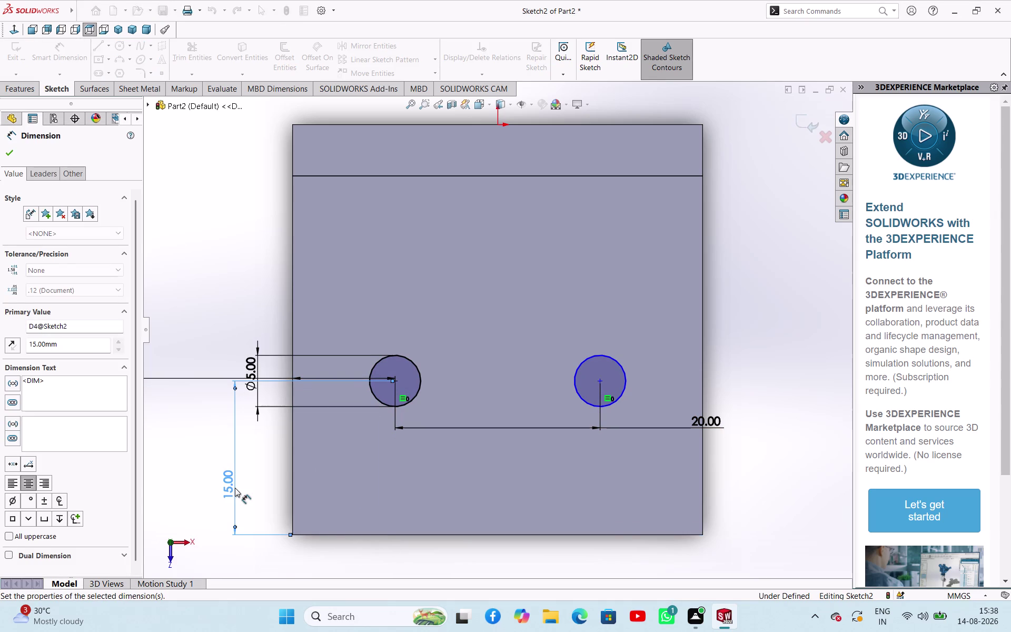
click(14, 146)
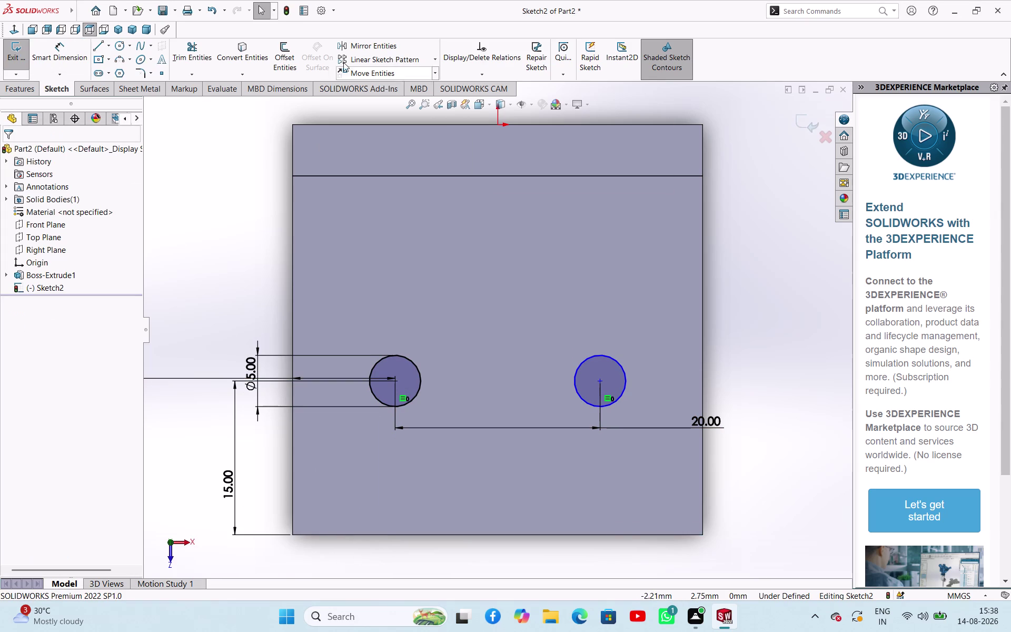
click(13, 48)
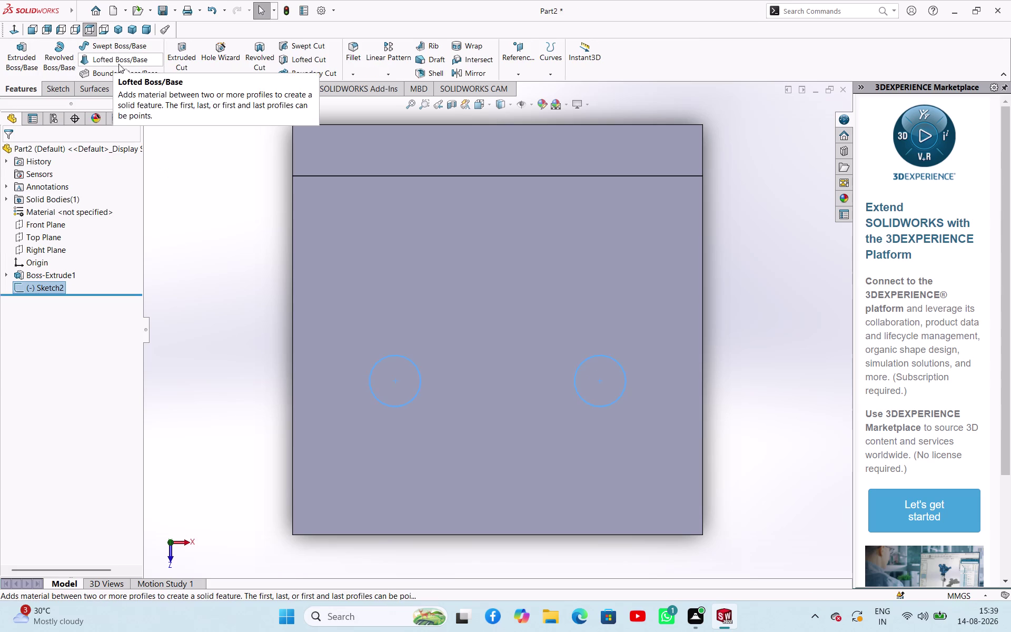
Extrude-cut Sketch2's two circles through the bracket's base as Cut-Extrude1.
click(182, 61)
middle_drag(262, 329, 262, 309)
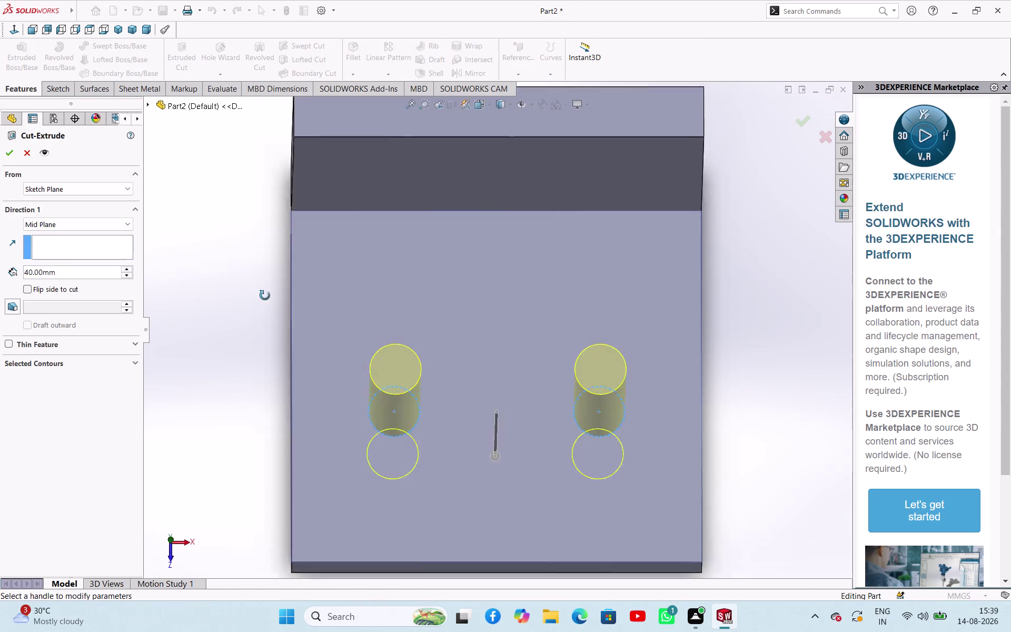
middle_drag(262, 309, 311, 215)
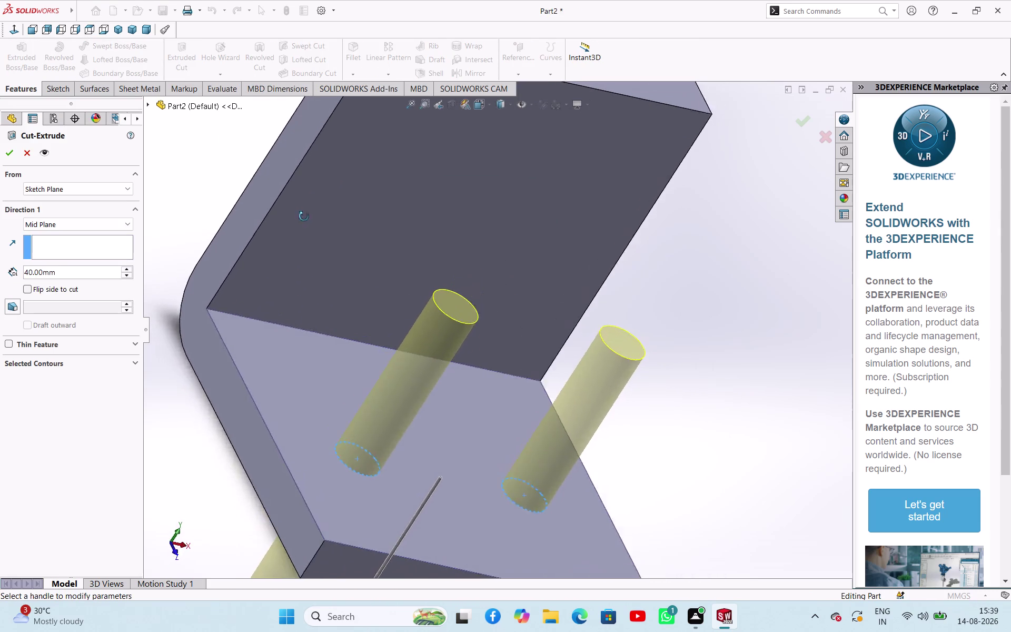
middle_drag(311, 214, 268, 217)
click(90, 222)
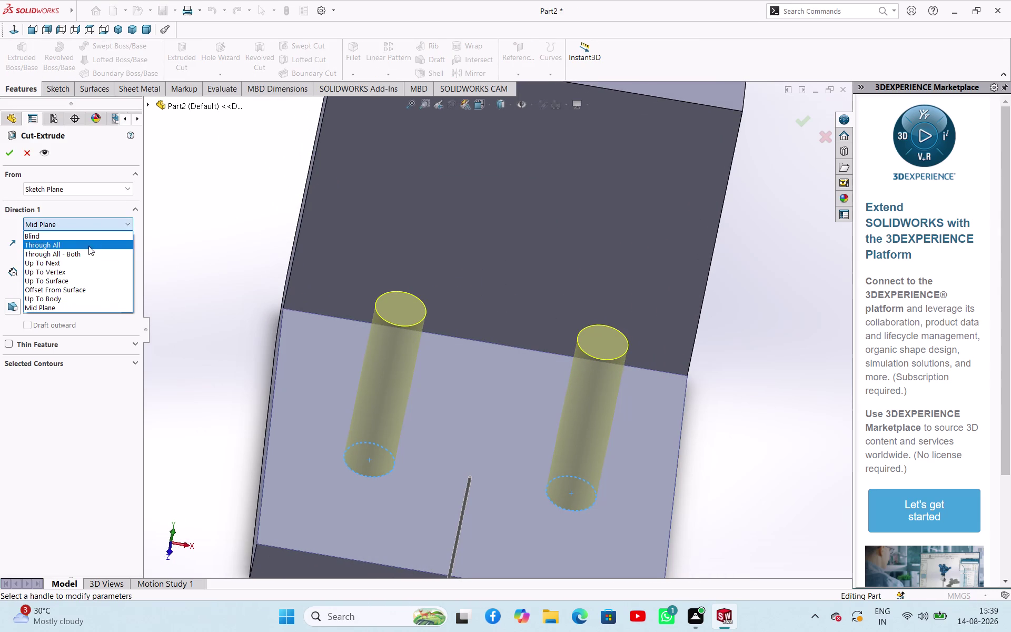
click(53, 239)
middle_drag(276, 339, 281, 322)
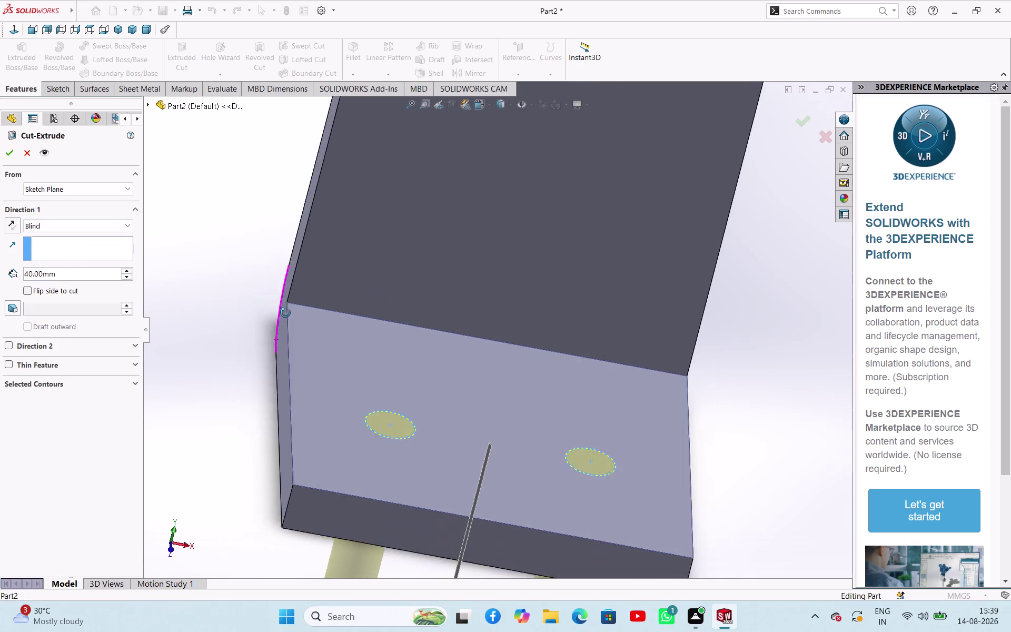
middle_drag(282, 321, 268, 266)
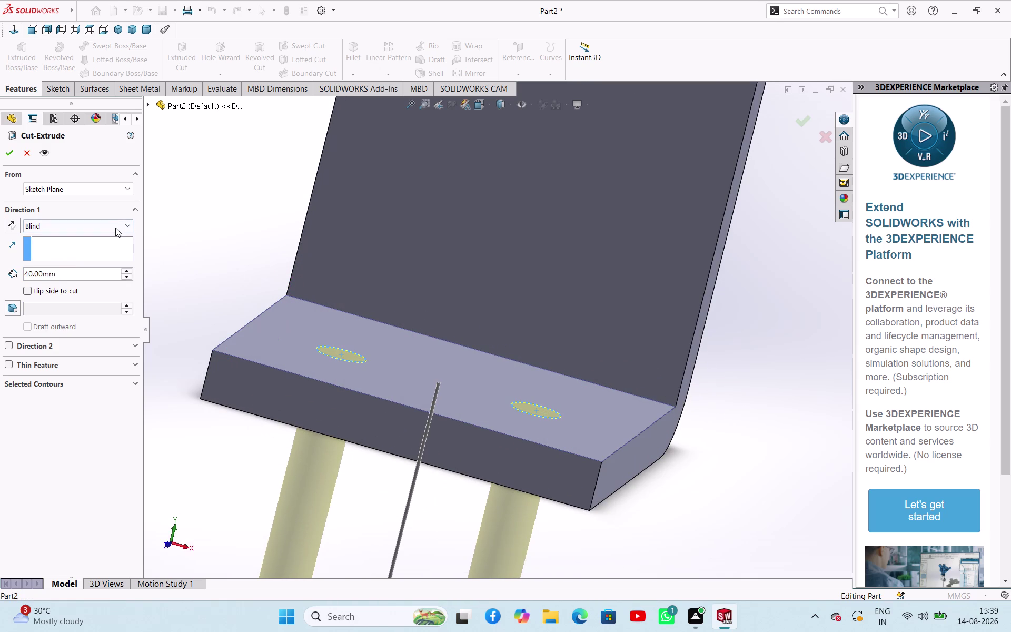
click(115, 222)
click(68, 264)
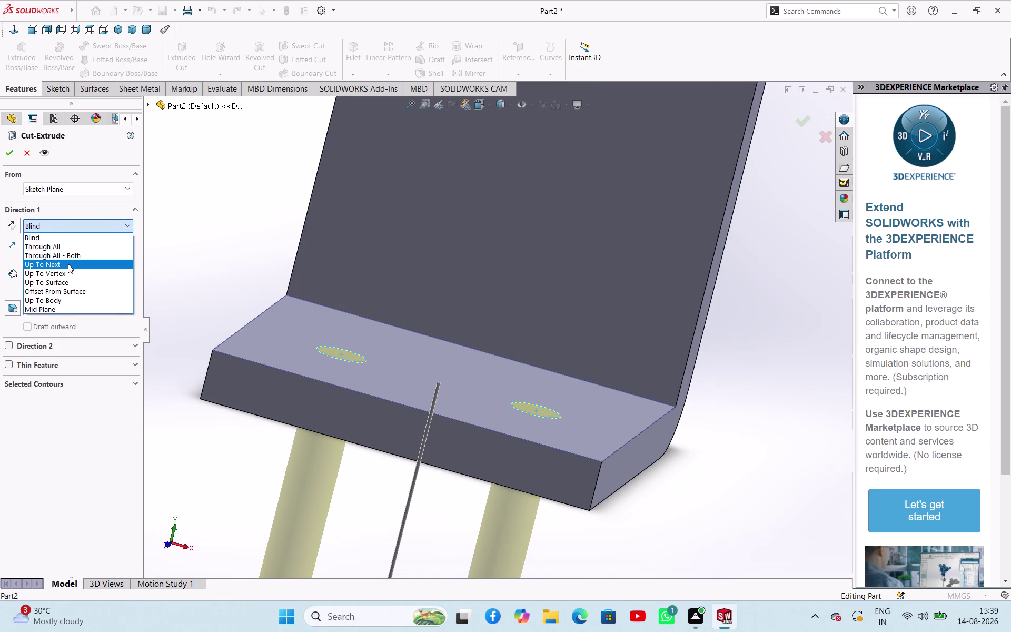
click(6, 157)
click(229, 222)
Inspect the new holes, return to isometric view, and select the bracket's upright face.
middle_drag(267, 263, 329, 222)
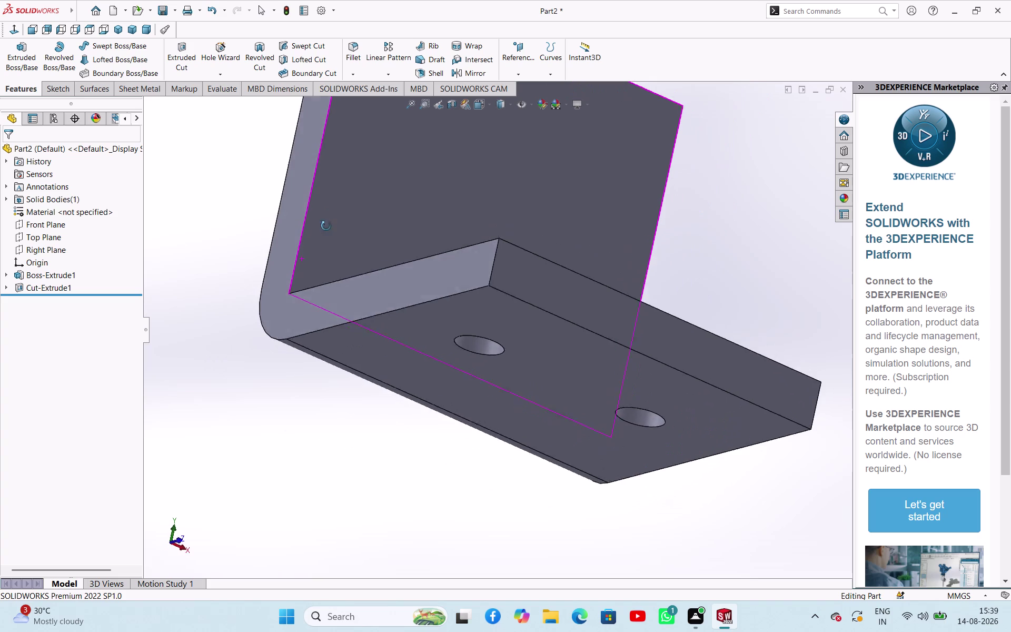
middle_drag(330, 222, 276, 257)
click(115, 31)
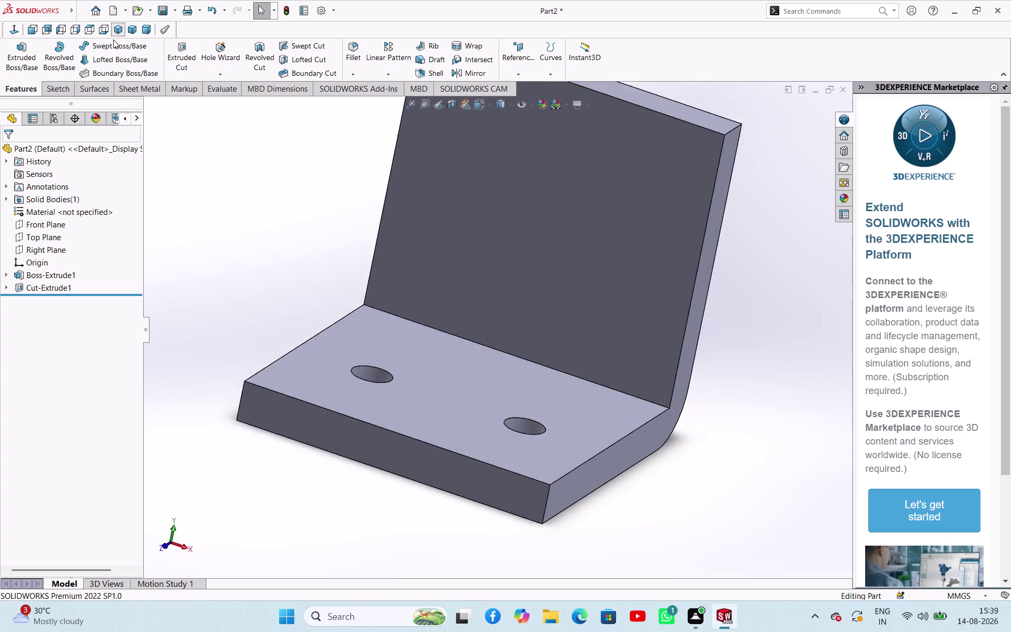
click(535, 277)
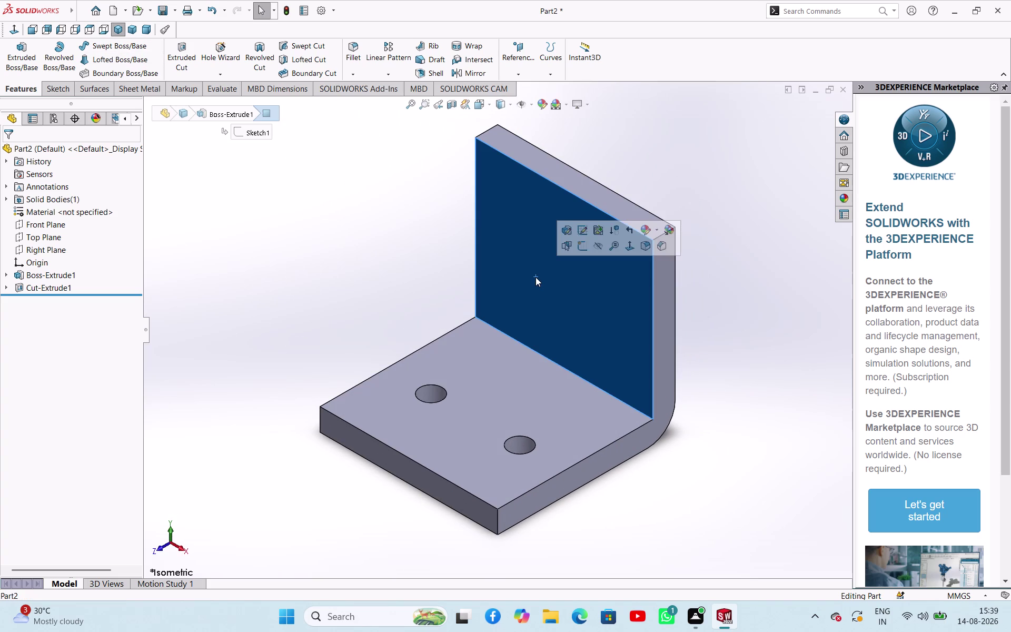
Sketch a circle on the bracket's upright face, viewed face-on.
click(578, 241)
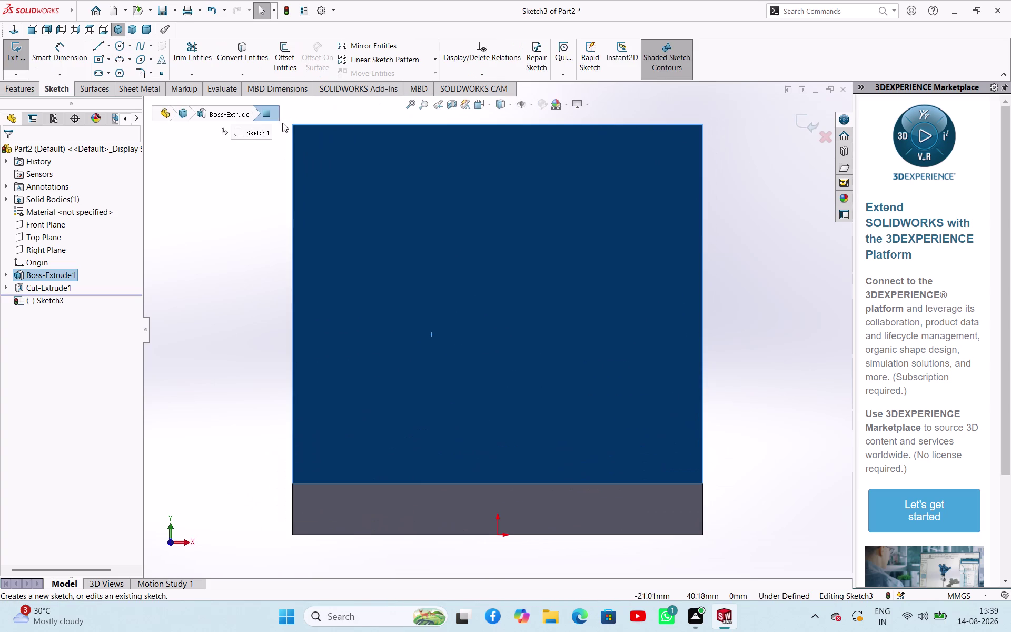
click(228, 222)
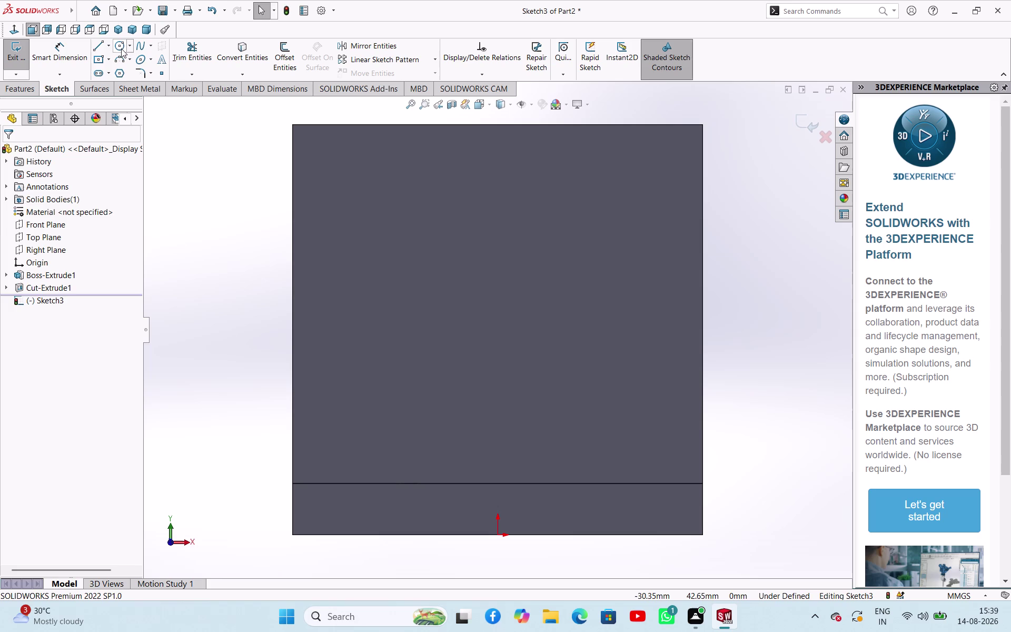
click(121, 48)
click(484, 237)
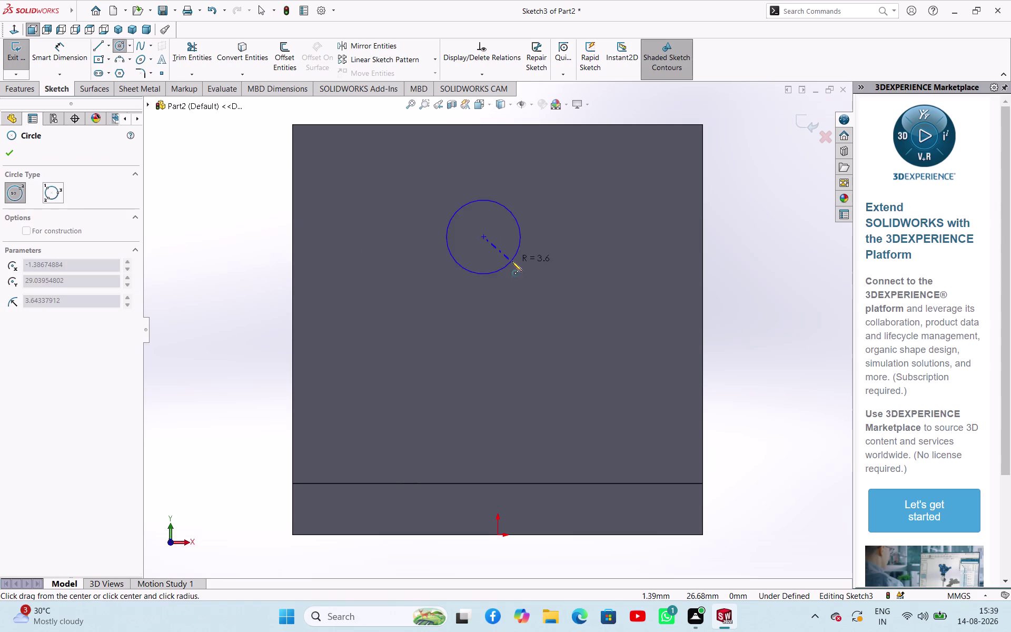
click(523, 275)
right_click(233, 265)
click(250, 273)
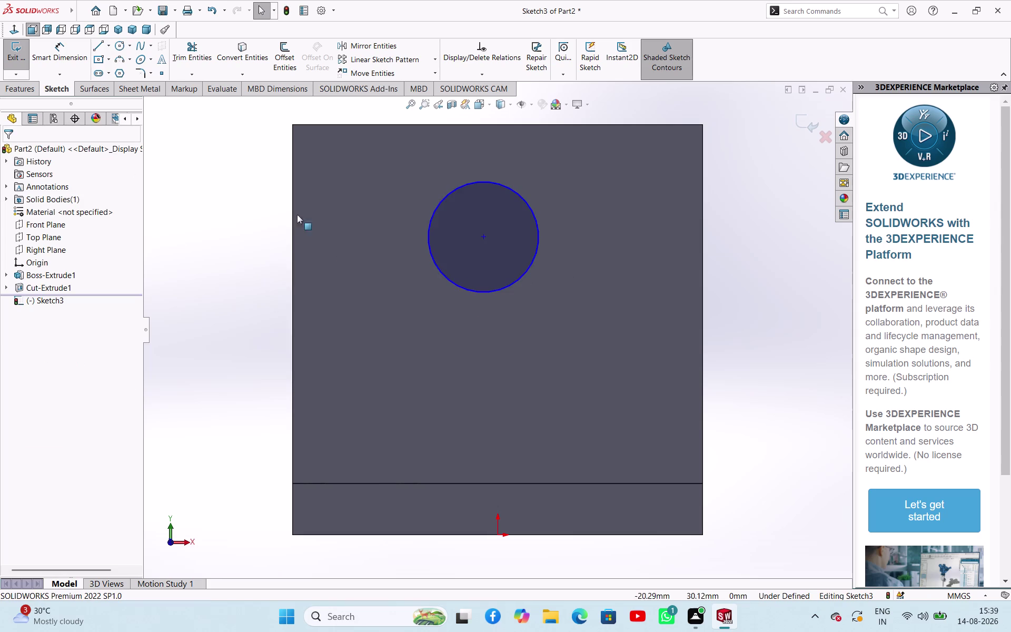
Dimension the circle's diameter as 10 mm.
click(76, 56)
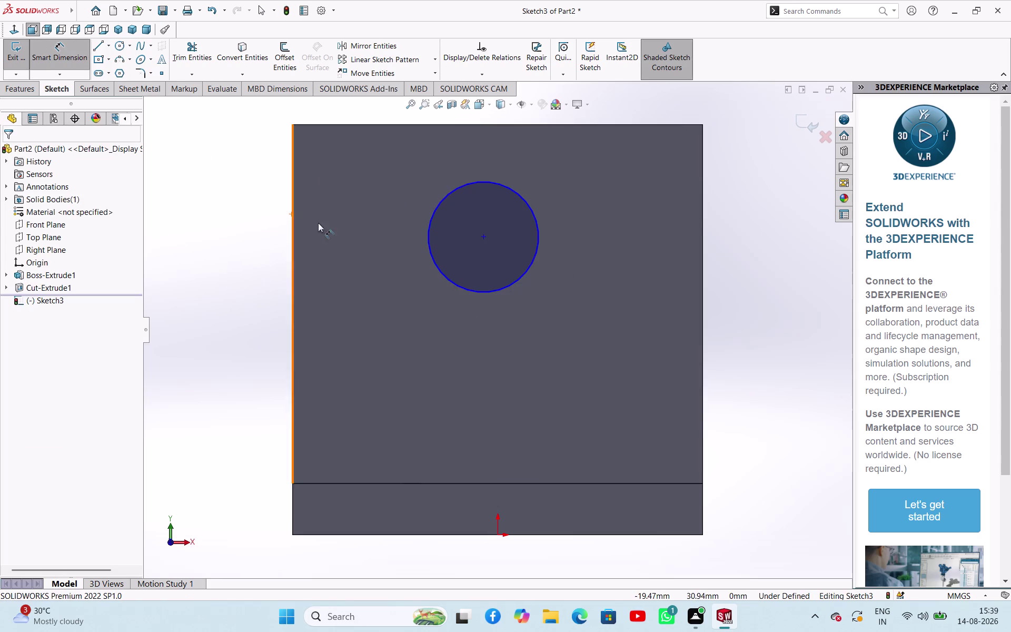
click(428, 240)
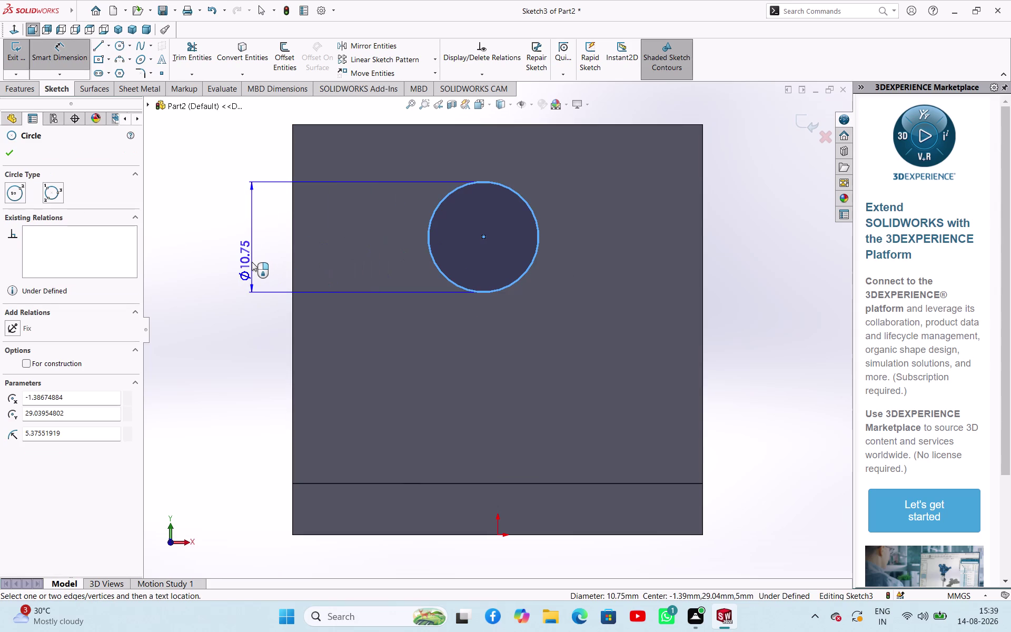
click(252, 261)
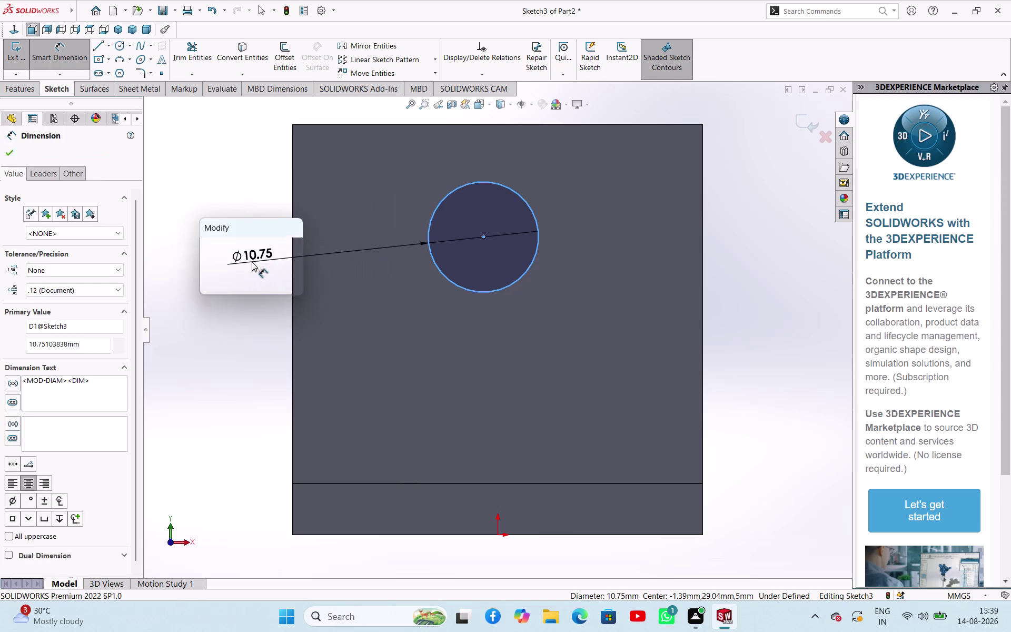
text(10)
key(Return)
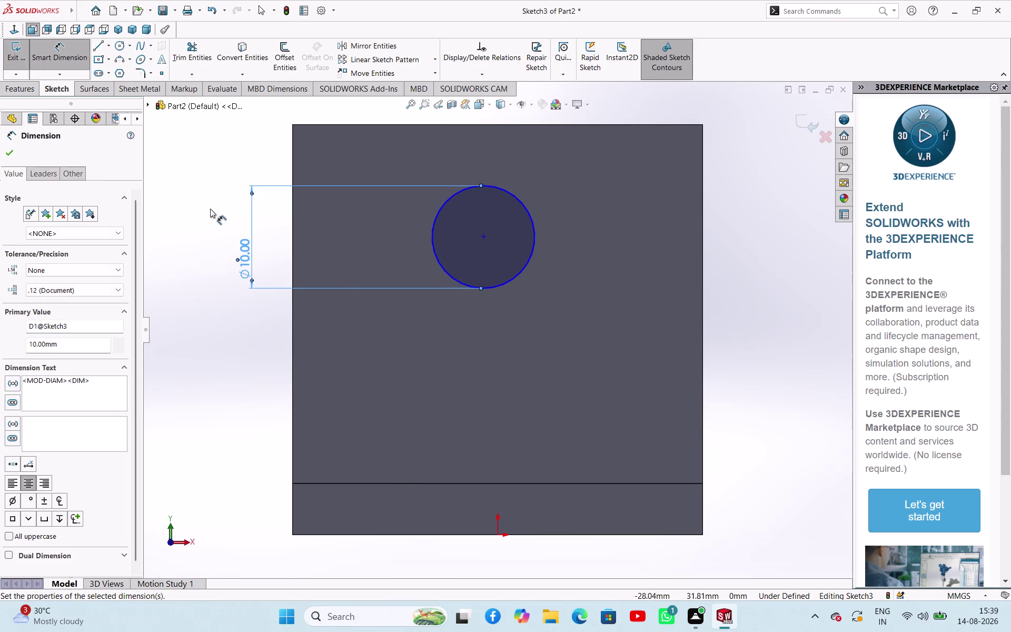
right_click(210, 208)
click(236, 248)
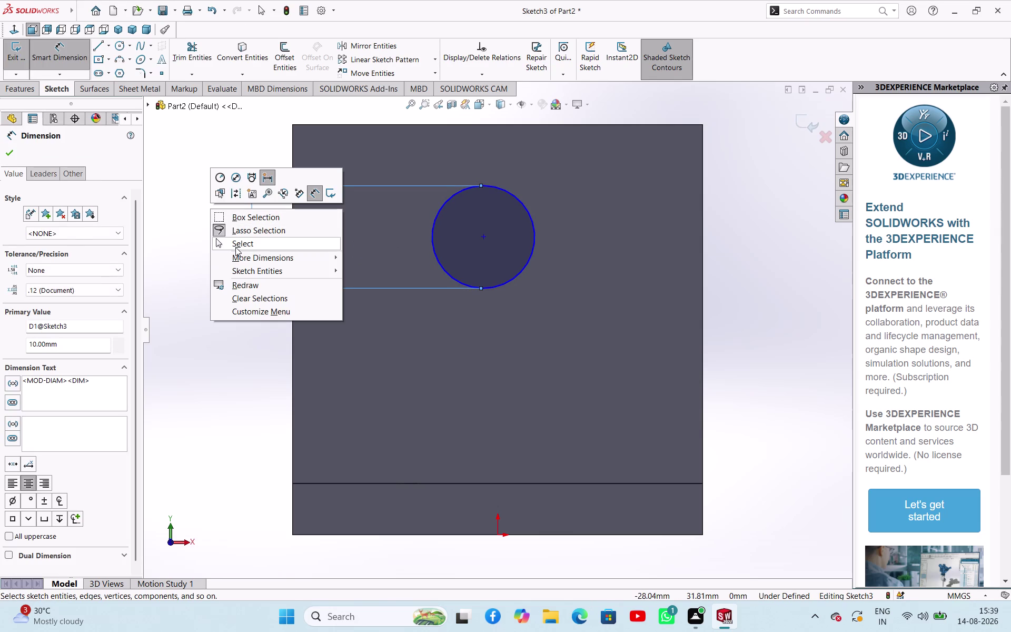
right_click(68, 61)
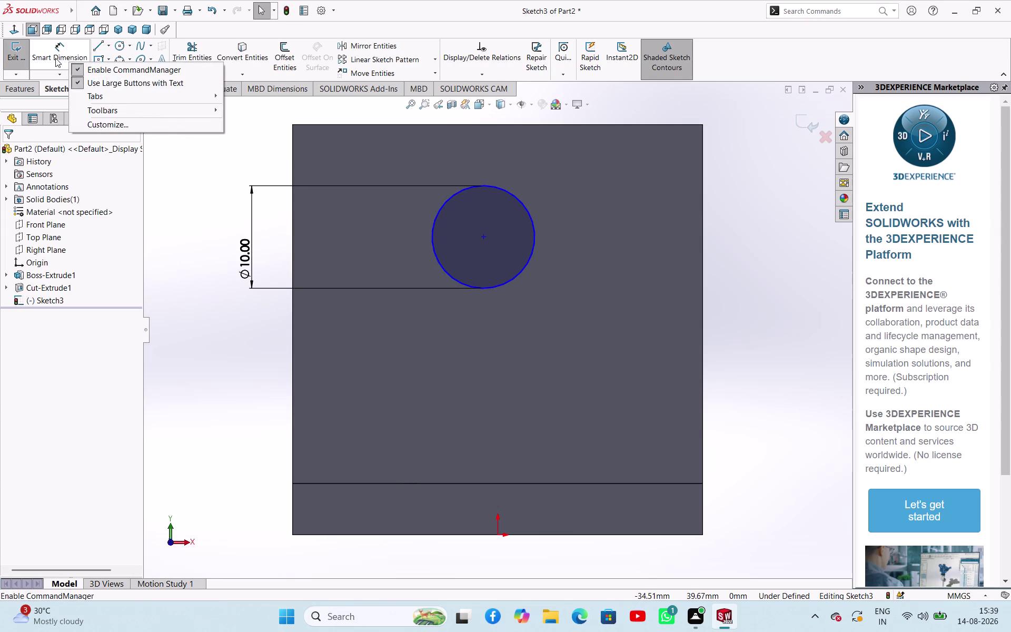
Dimension the circle centre 15 mm from the part's top edge.
click(56, 58)
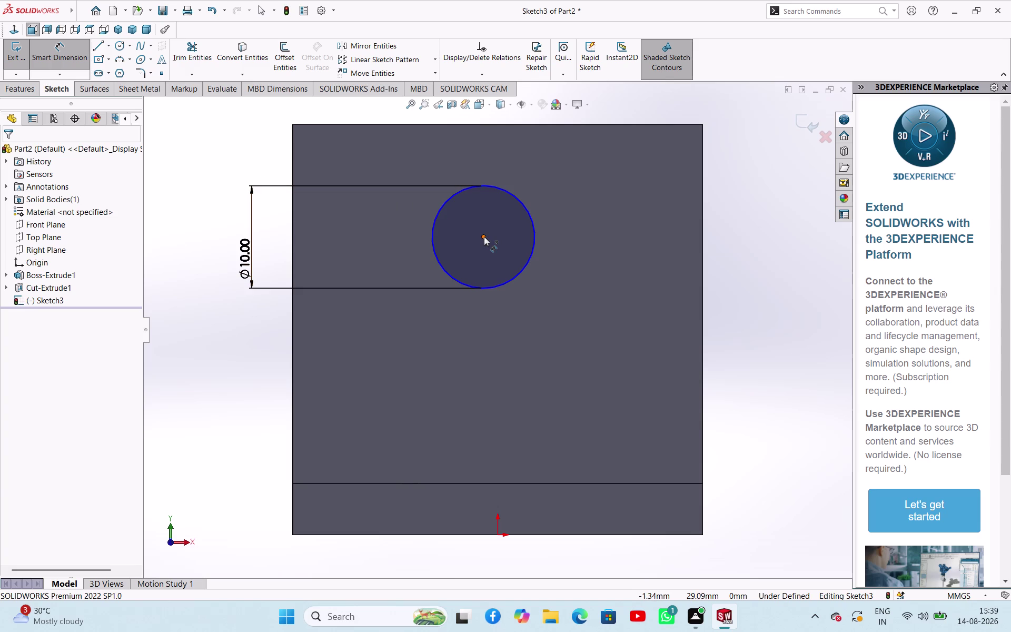
click(484, 236)
click(488, 126)
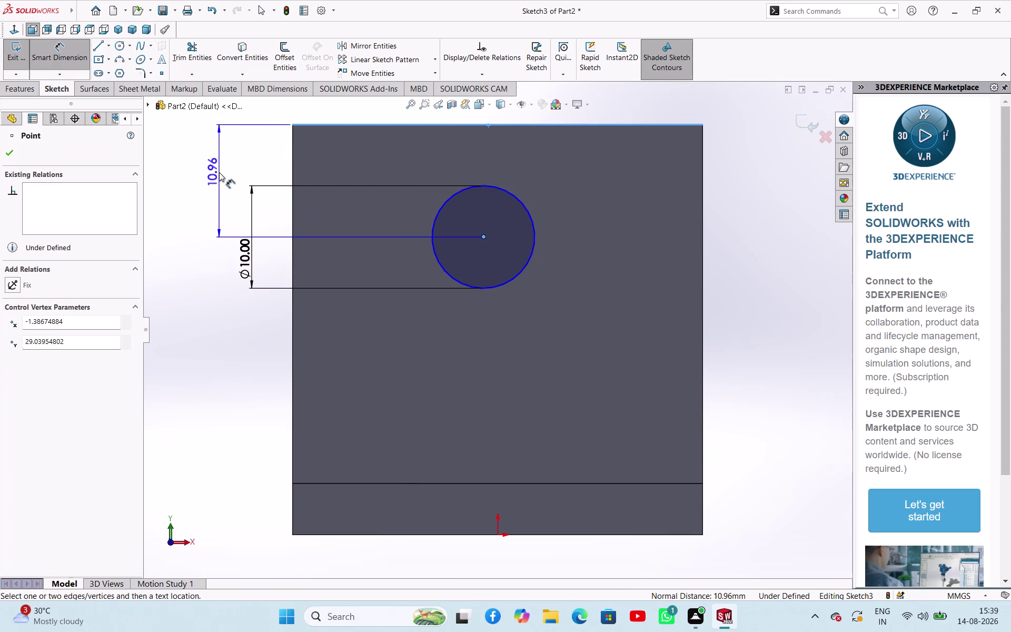
click(219, 172)
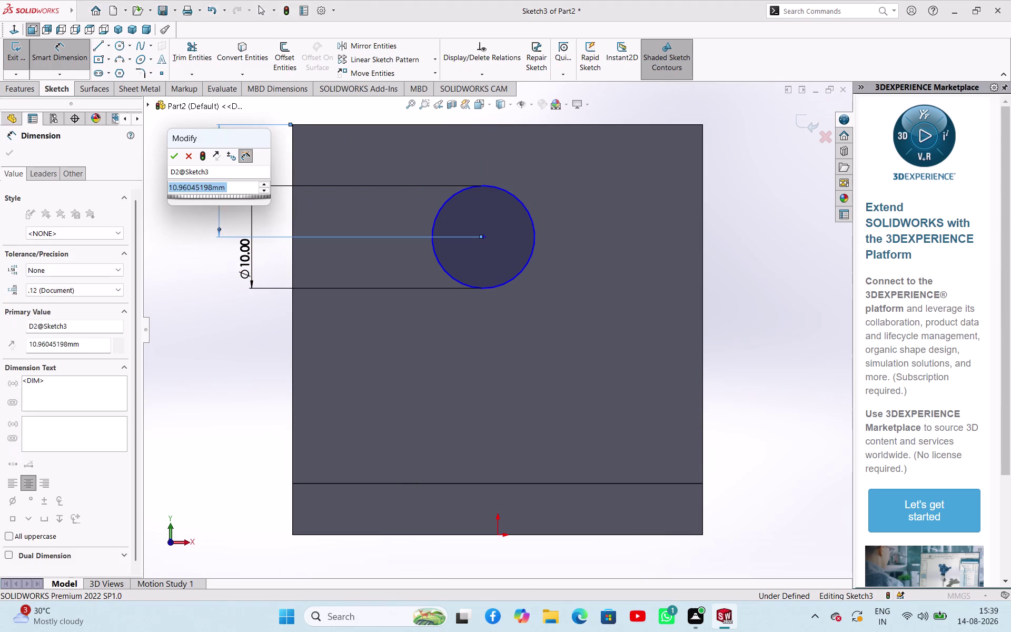
text(15)
key(Return)
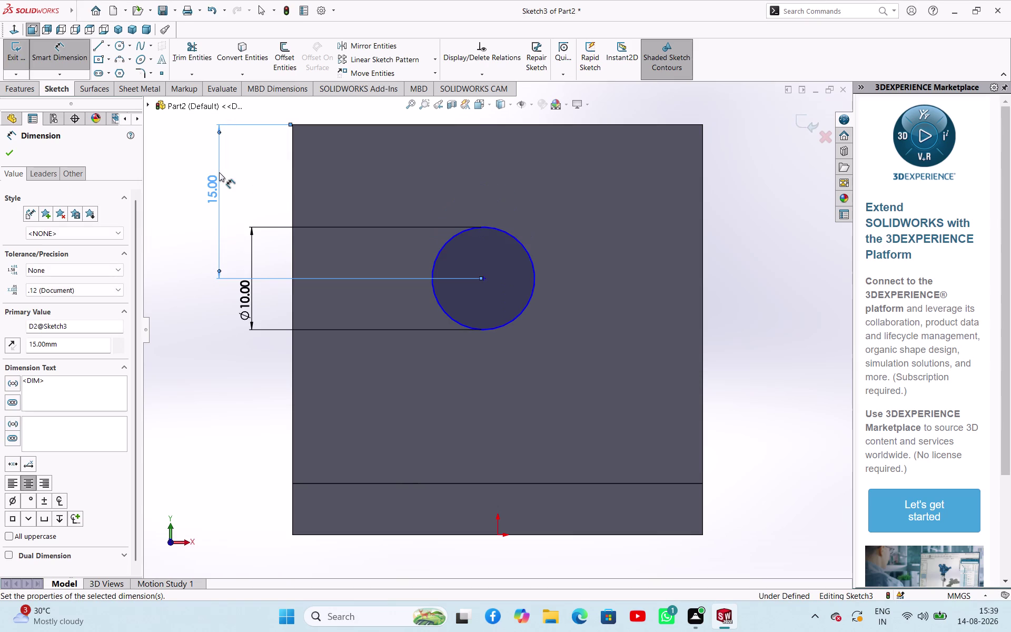
Dimension the circle centre 20 mm from the side edge and exit the sketch.
click(484, 278)
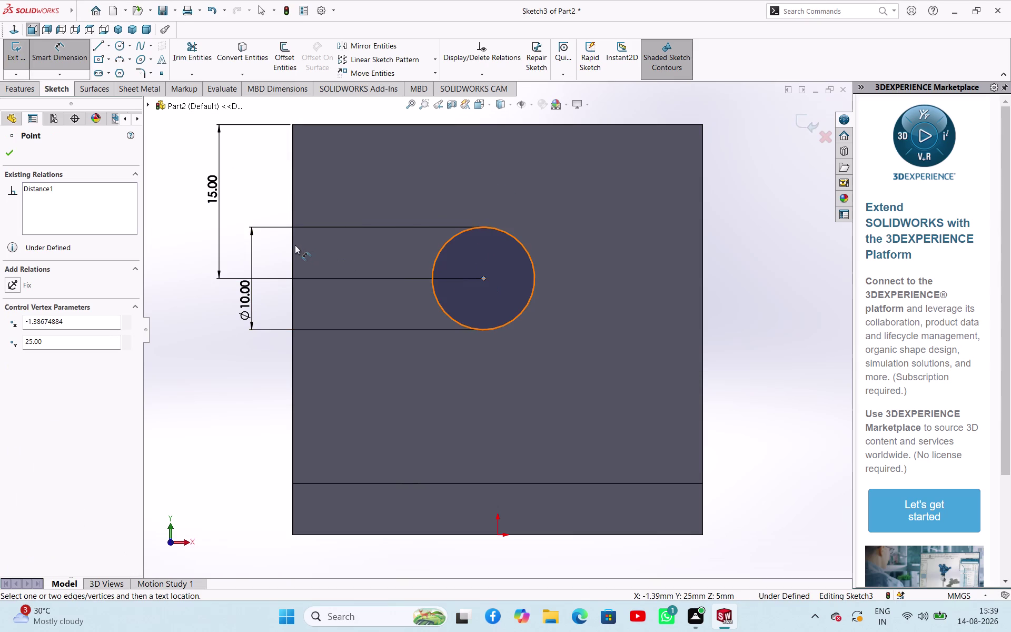
click(293, 246)
click(248, 197)
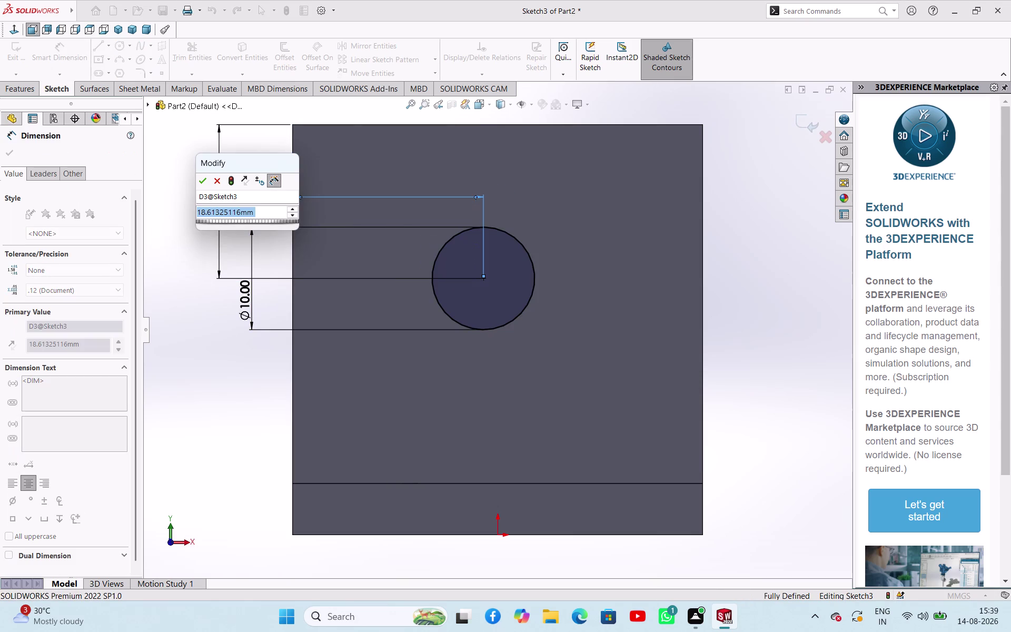
text(20)
key(Return)
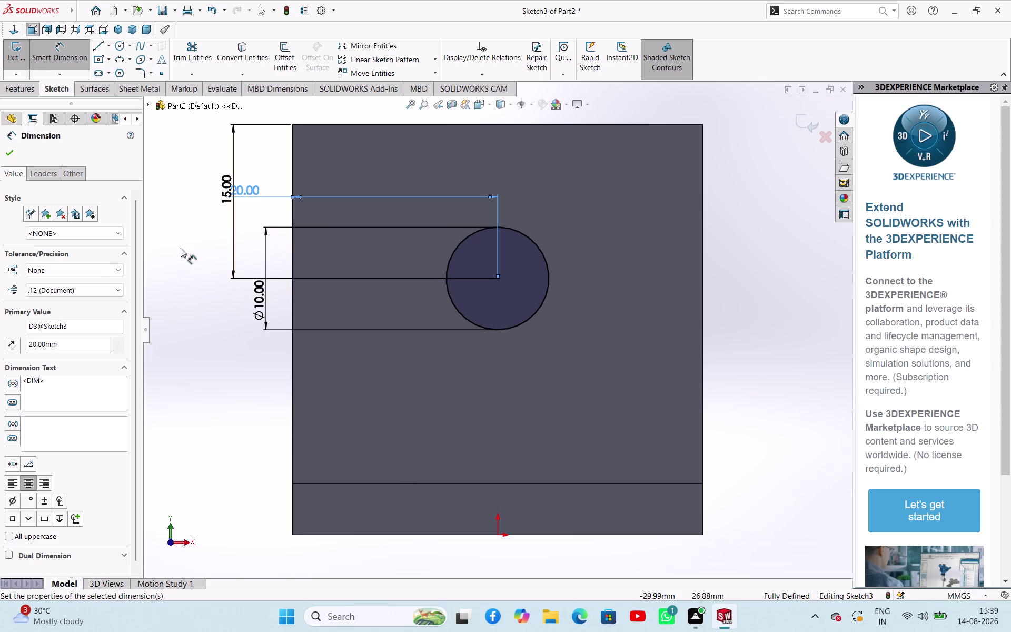
right_click(175, 212)
click(201, 246)
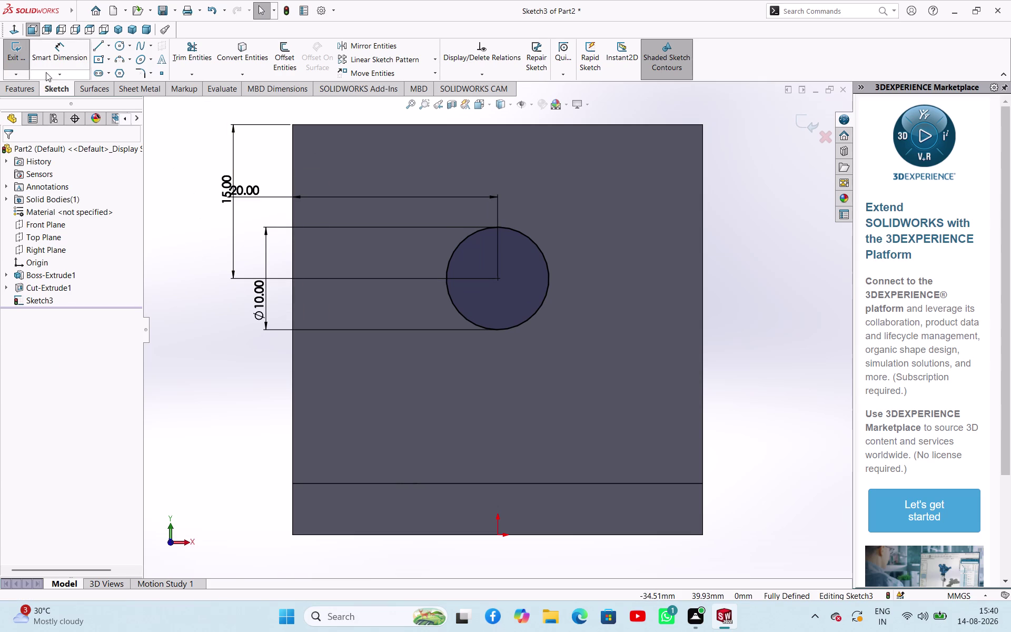
click(15, 57)
click(190, 63)
Cut the 10 mm circle Up To Next through the upright leg as Cut-Extrude2.
middle_drag(264, 209, 255, 284)
scroll(up, 3)
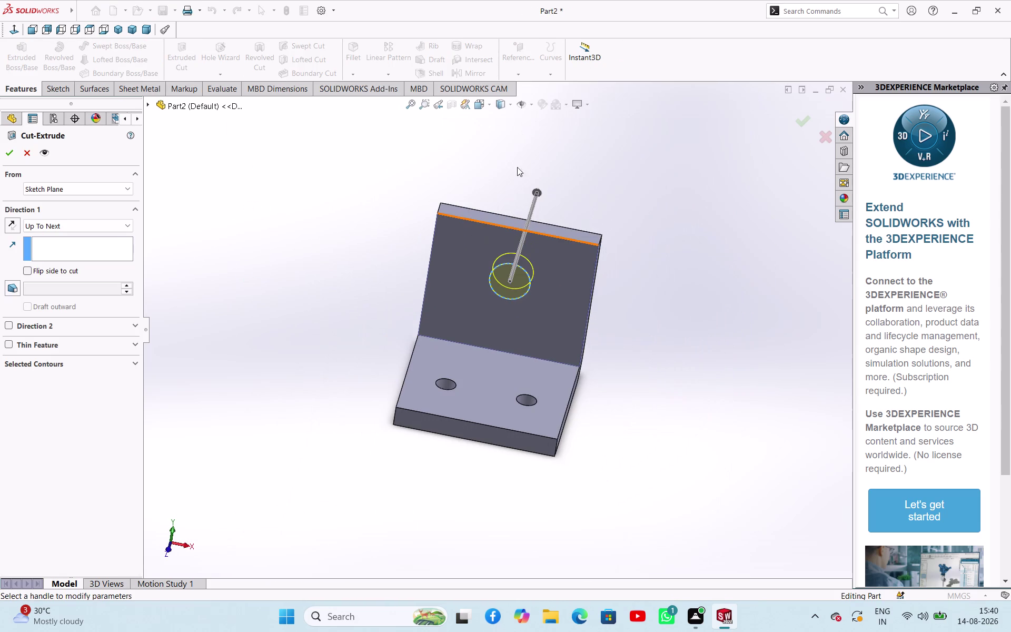
middle_drag(680, 239, 661, 244)
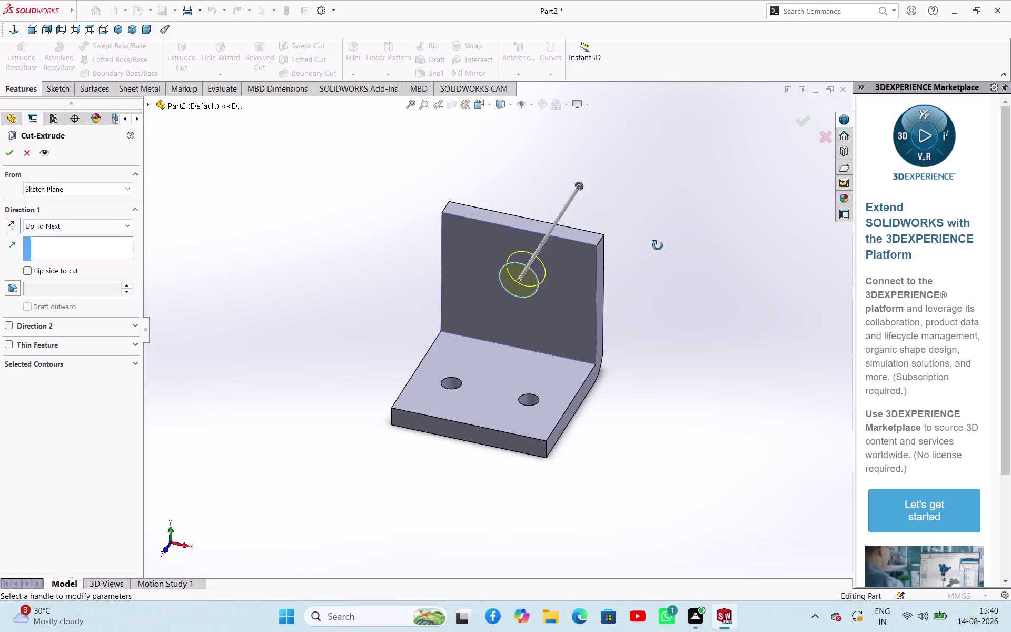
middle_drag(661, 245, 601, 284)
click(12, 155)
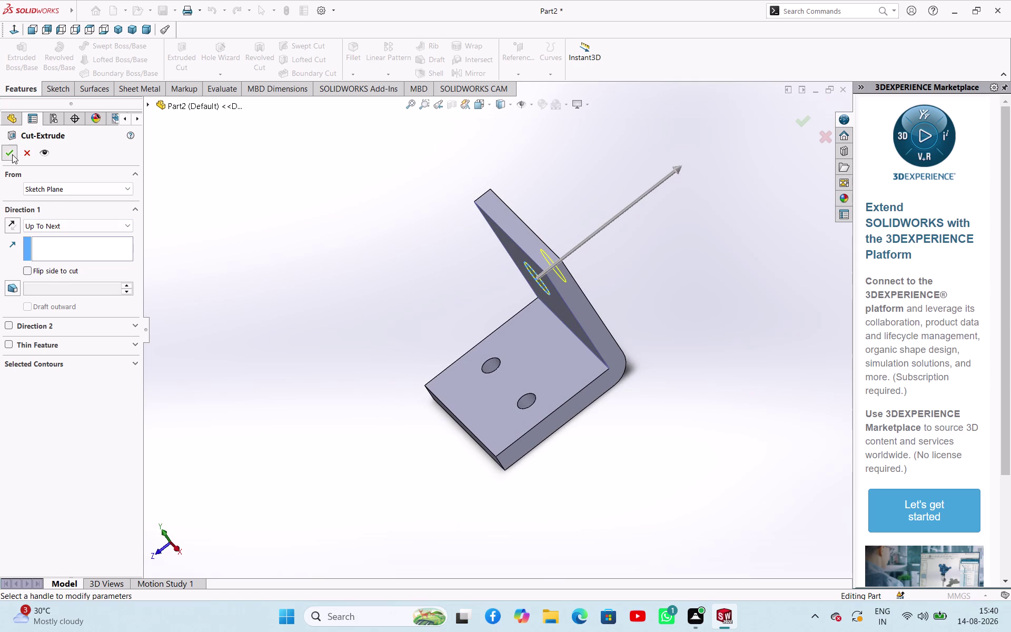
click(226, 217)
middle_drag(437, 246, 558, 208)
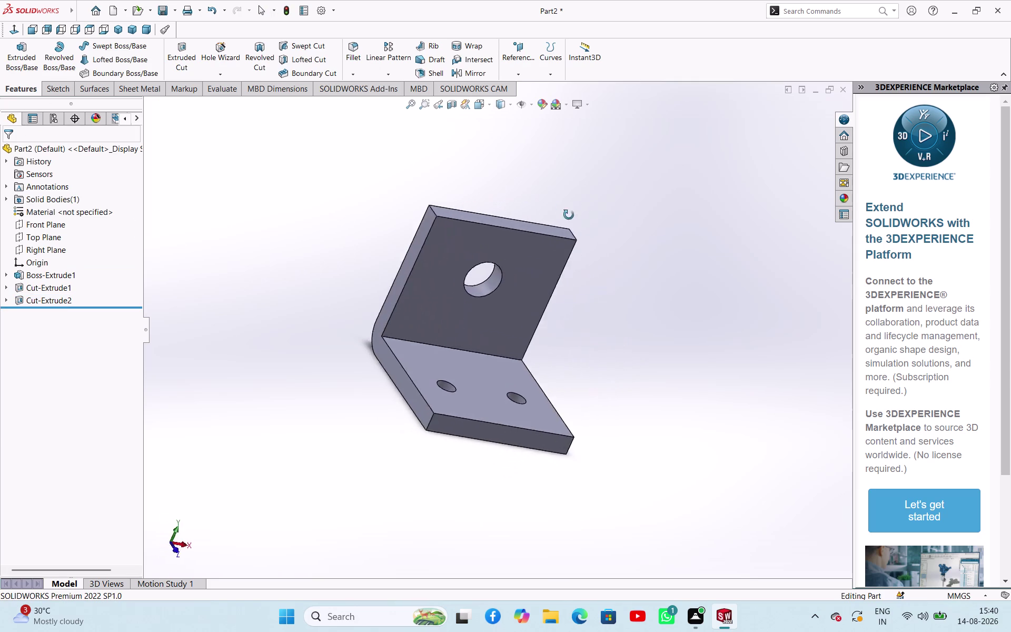
middle_drag(559, 208, 530, 236)
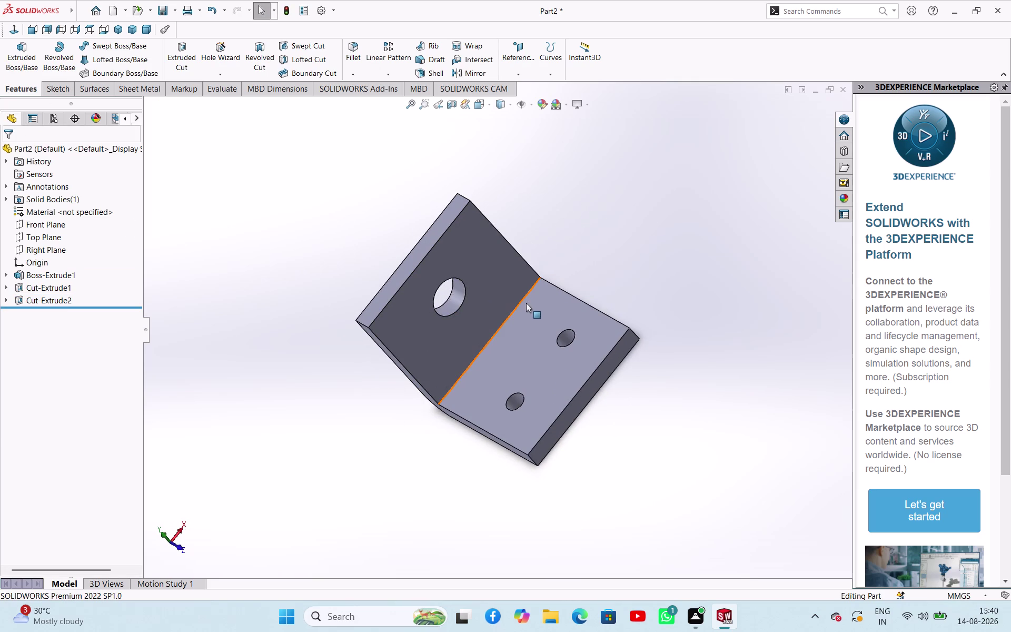
key(ctrl+s)
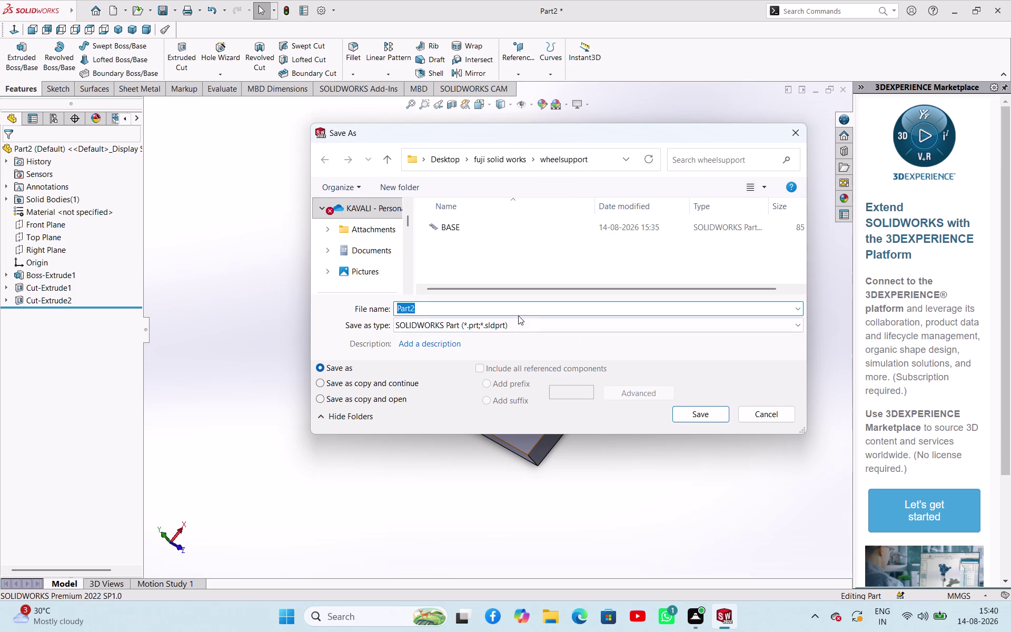
Save the bracket as SUPPORT and create a new blank part document.
key(s)
key(u)
text(PPO)
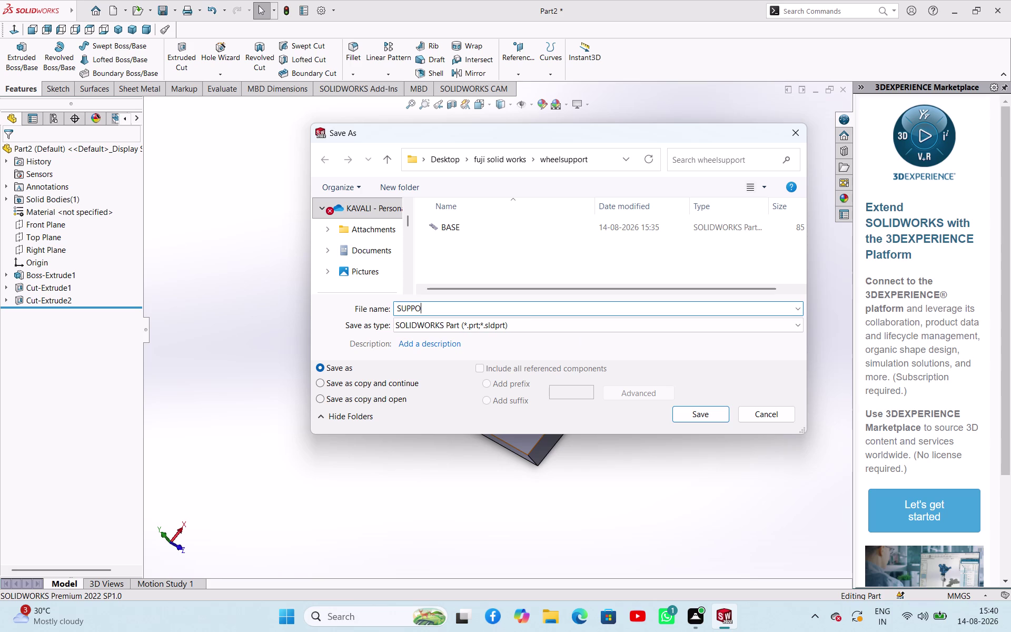
text(RT)
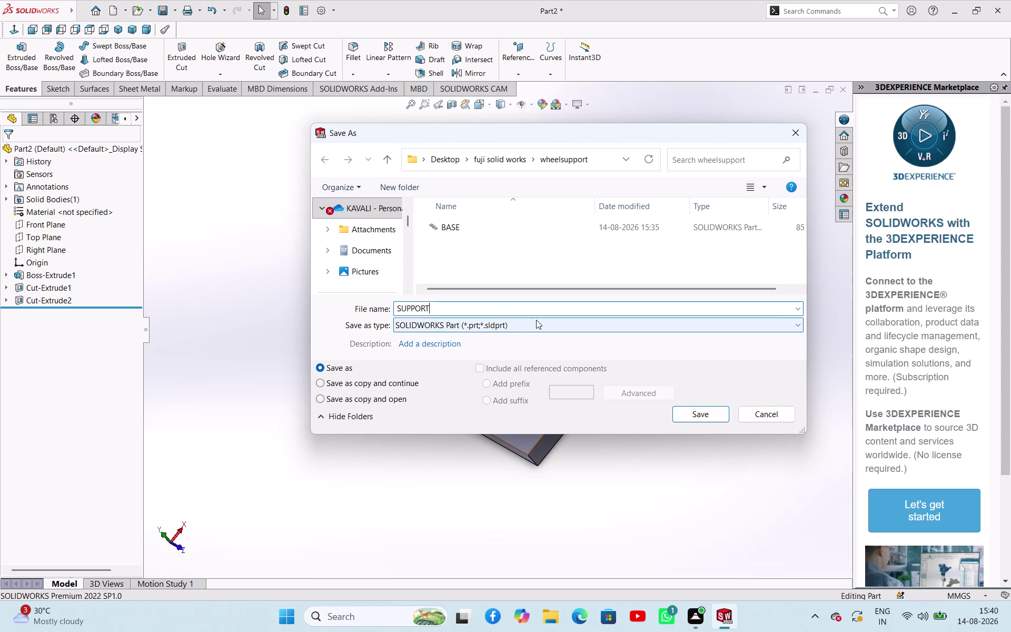
click(717, 415)
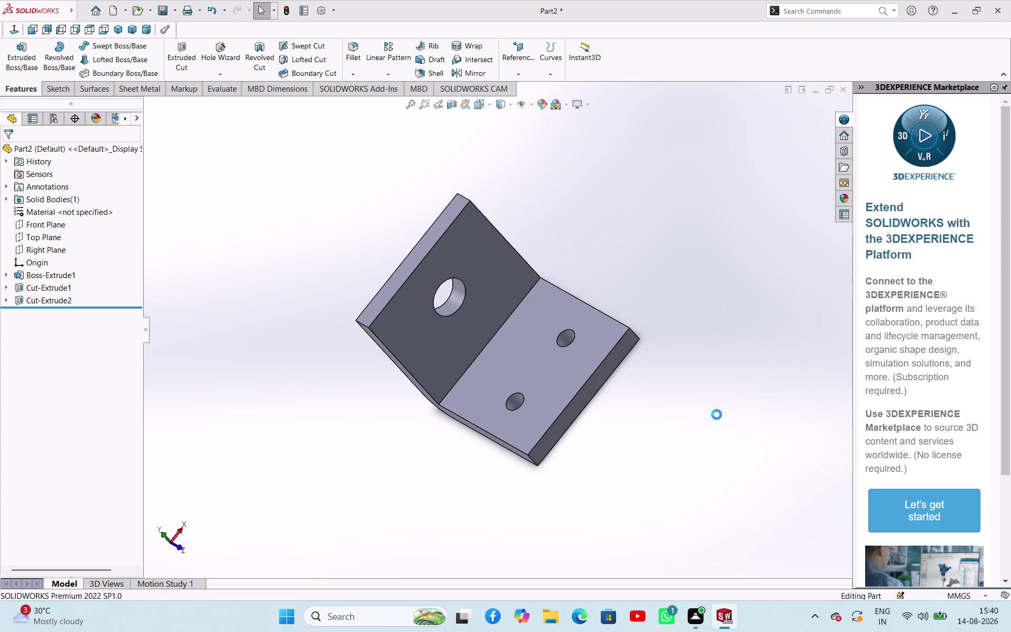
key(ctrl+n)
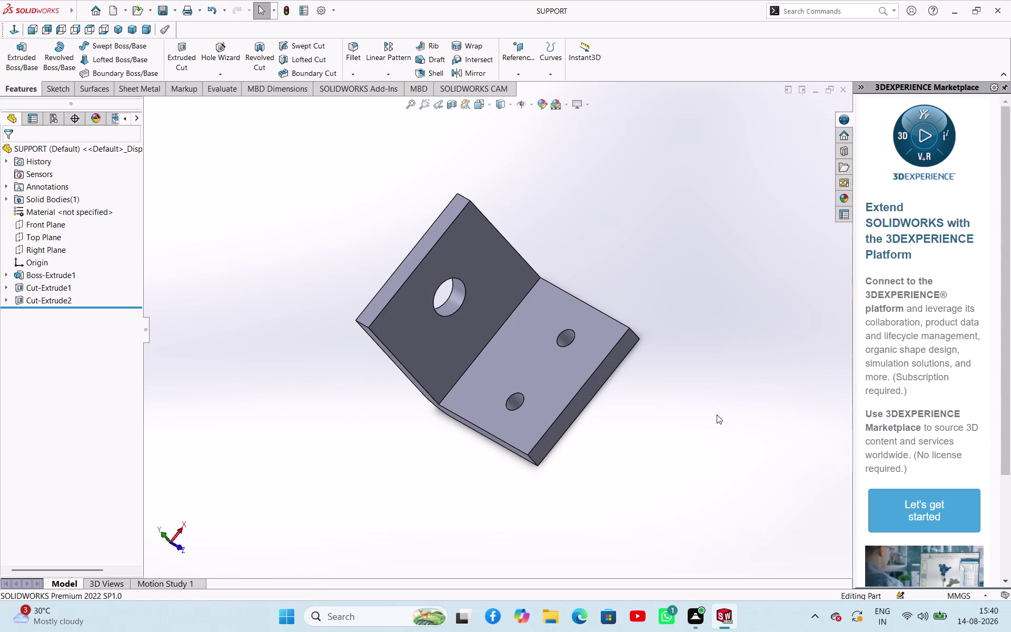
click(433, 409)
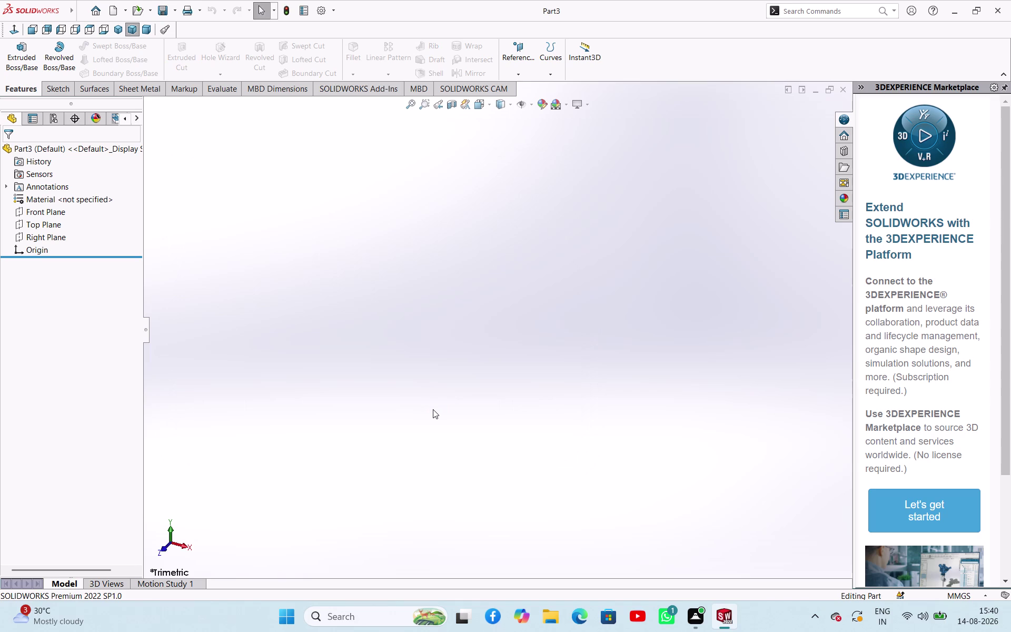
Start a Revolved Boss/Base sketch on Part3's Front Plane using the Centerline tool.
click(60, 50)
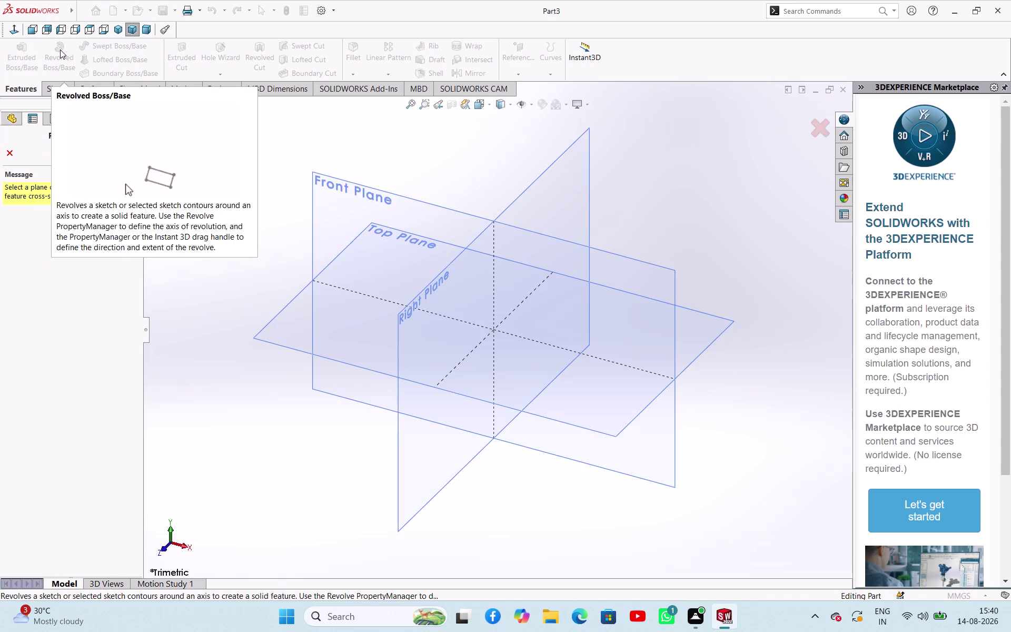
click(675, 273)
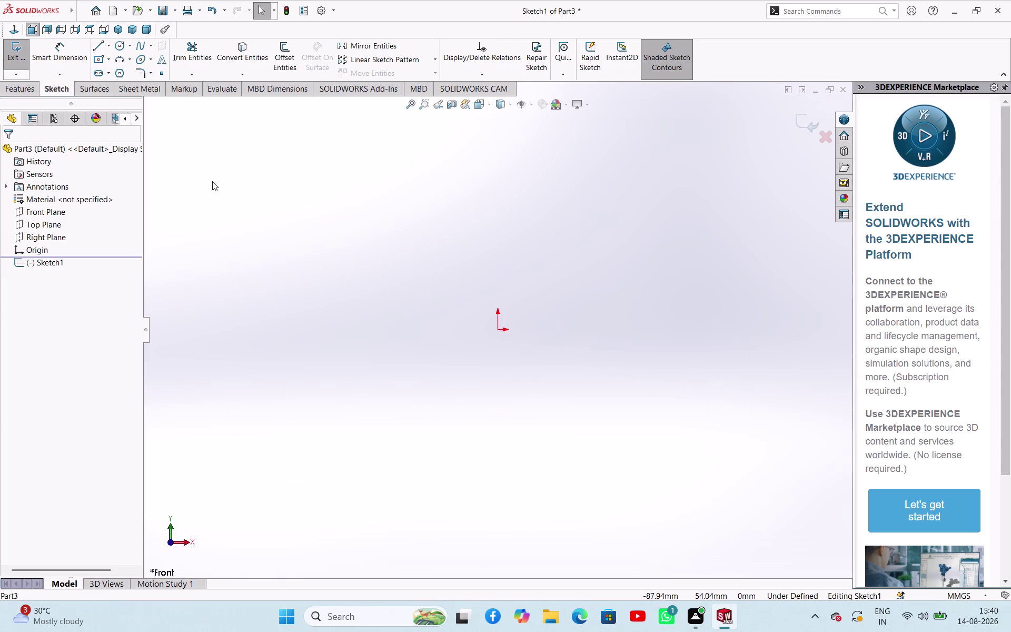
click(109, 45)
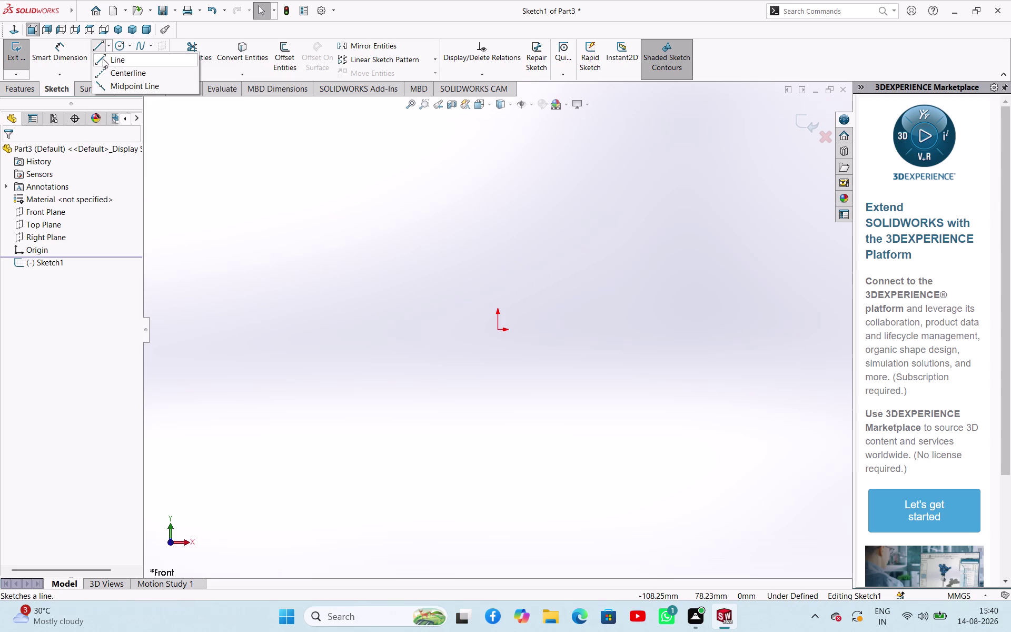
click(107, 67)
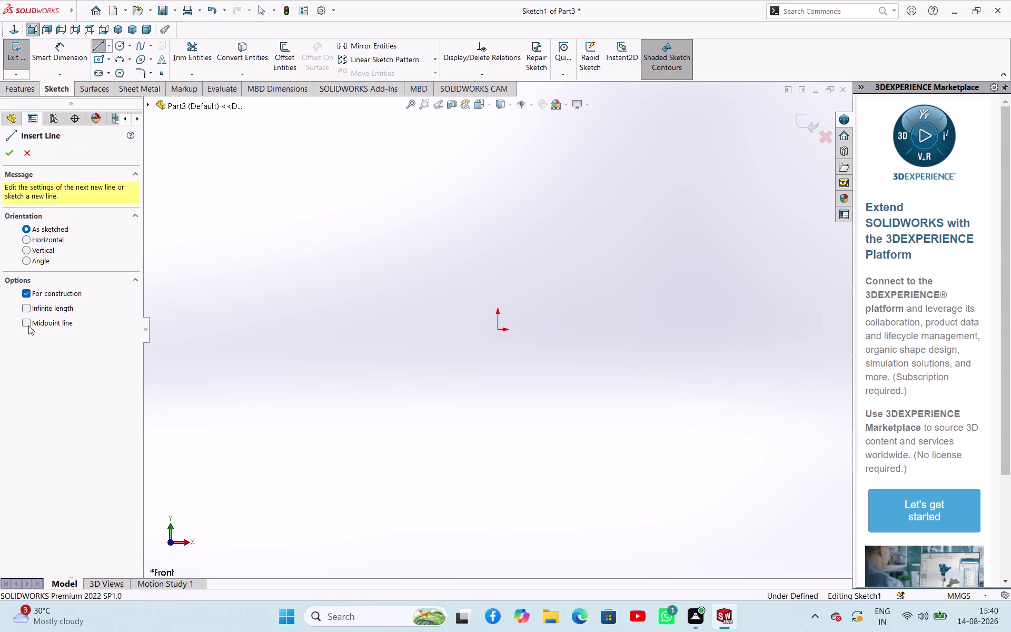
Draw a vertical centreline running down from the origin.
click(28, 325)
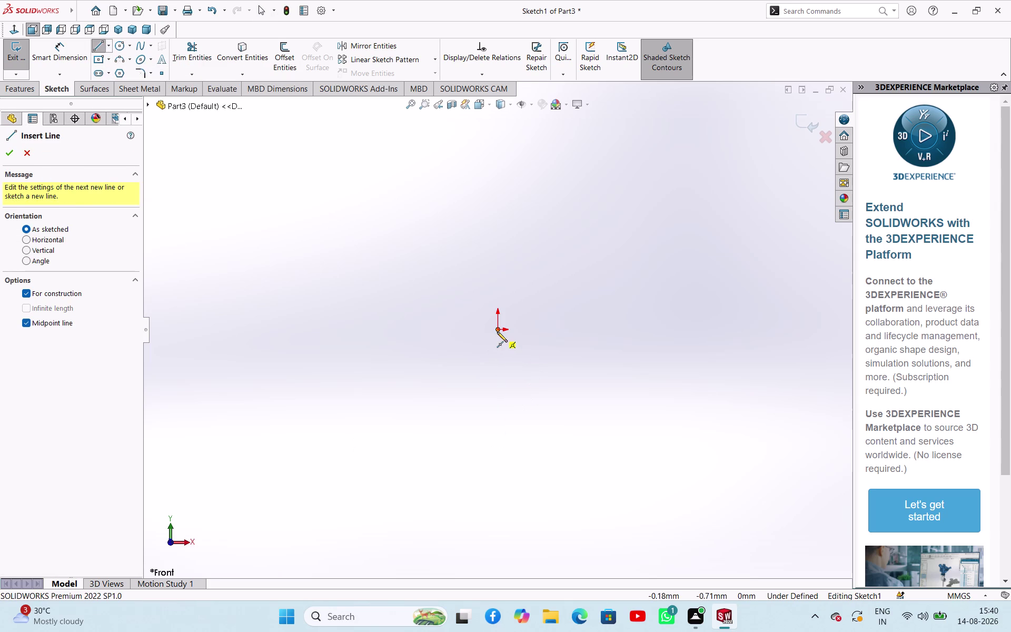
click(497, 332)
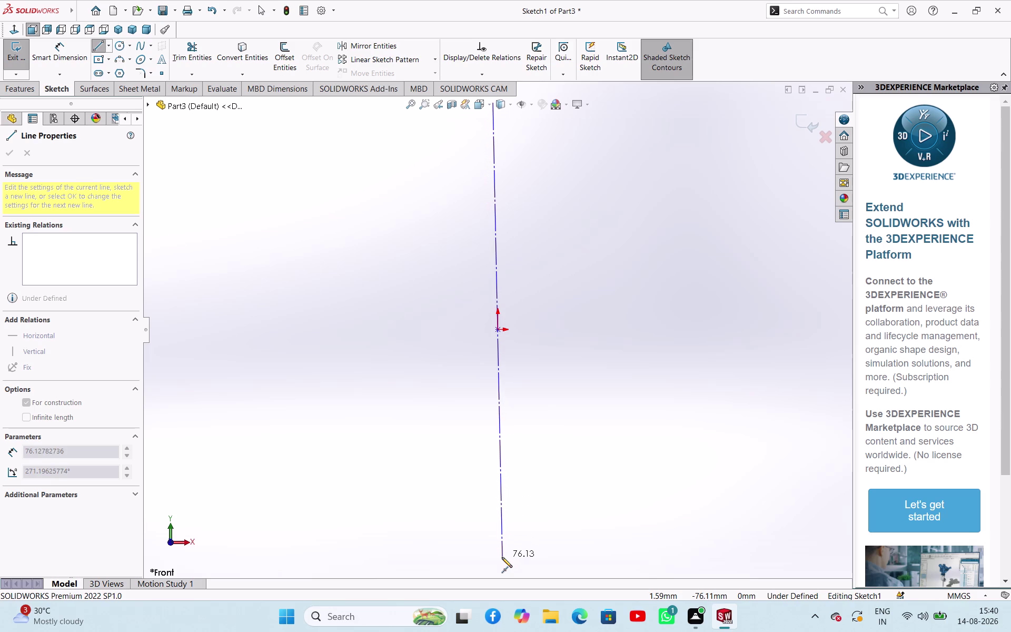
click(498, 557)
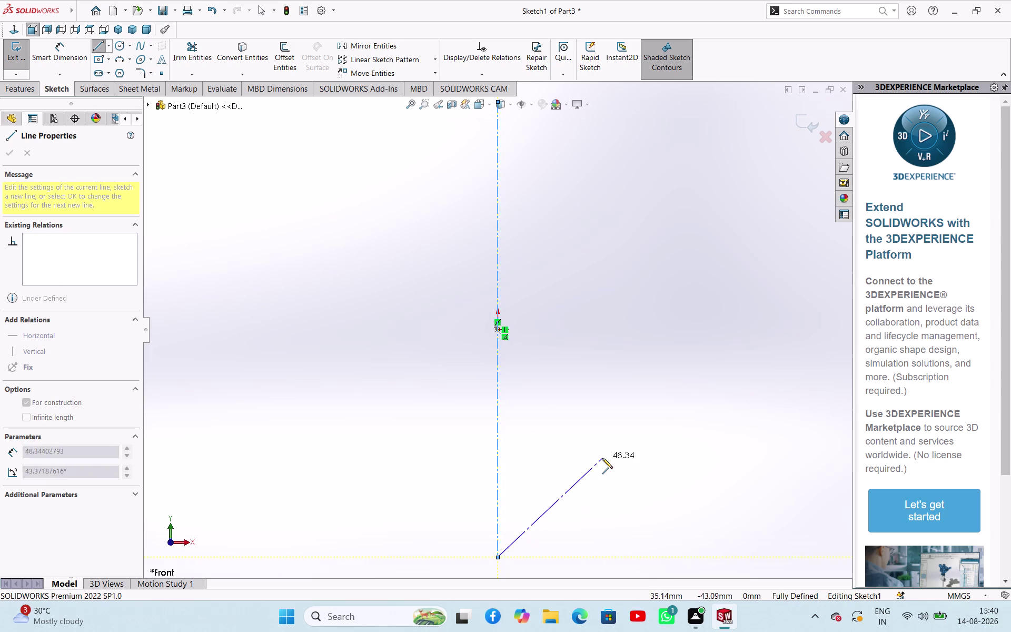
right_click(603, 458)
click(632, 472)
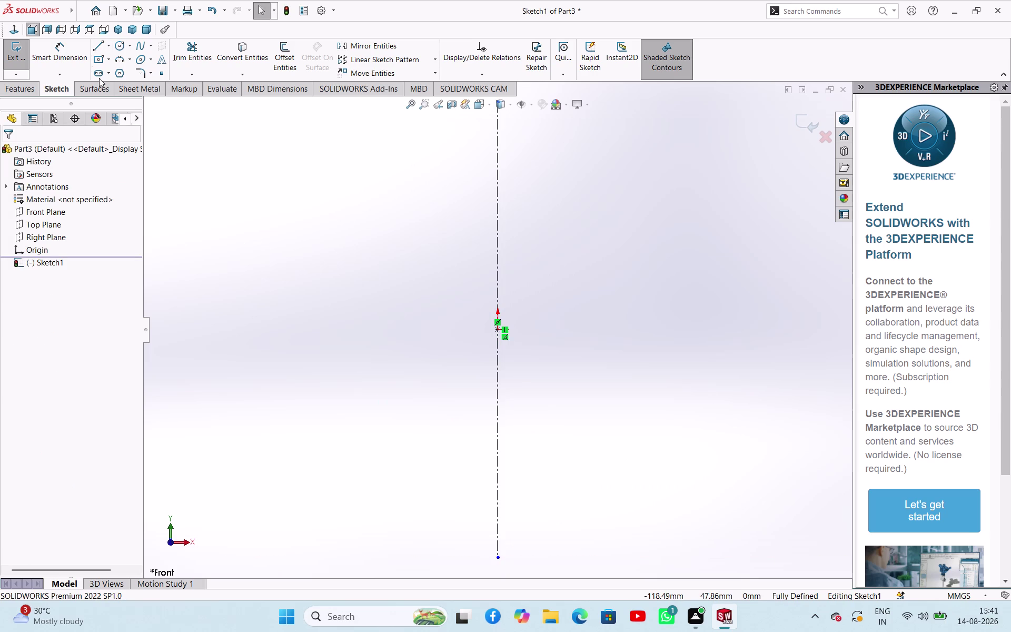
Draw a horizontal centreline from the origin out to the right.
click(111, 44)
click(103, 68)
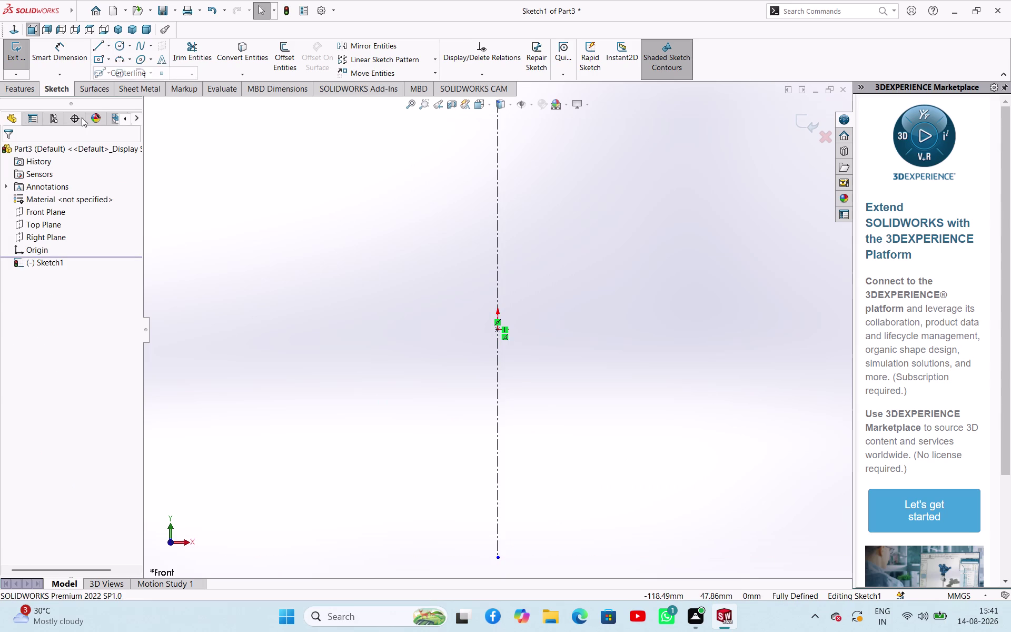
click(27, 319)
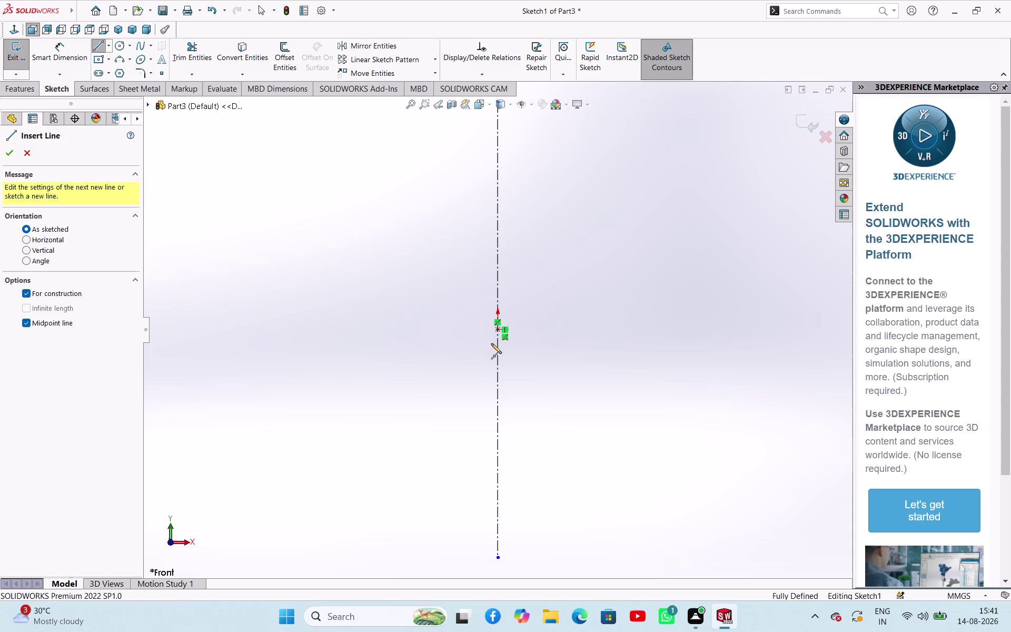
click(499, 333)
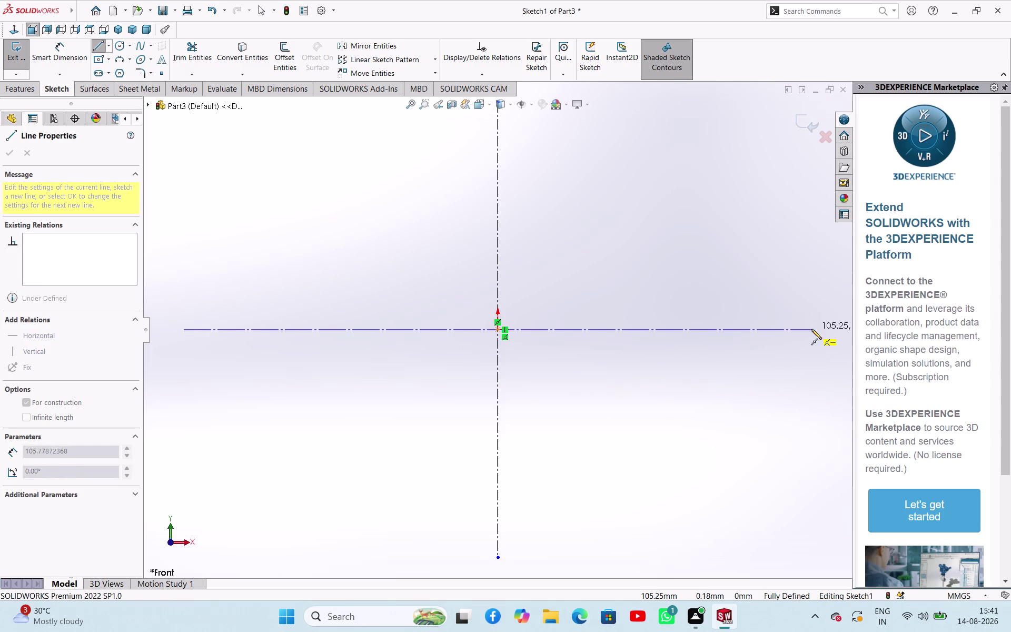
click(811, 329)
right_click(765, 346)
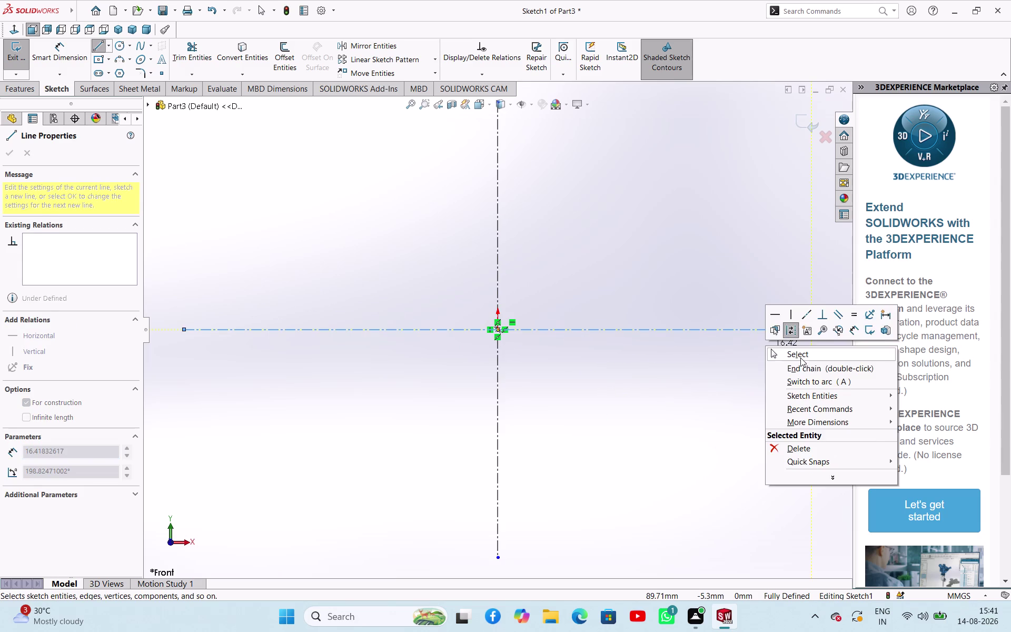
click(801, 357)
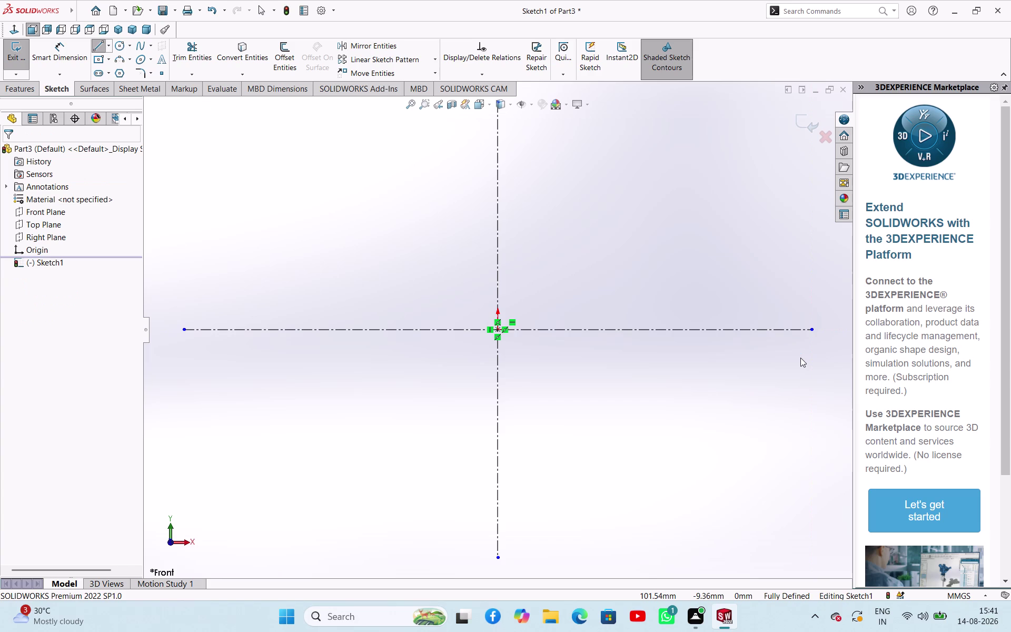
click(99, 47)
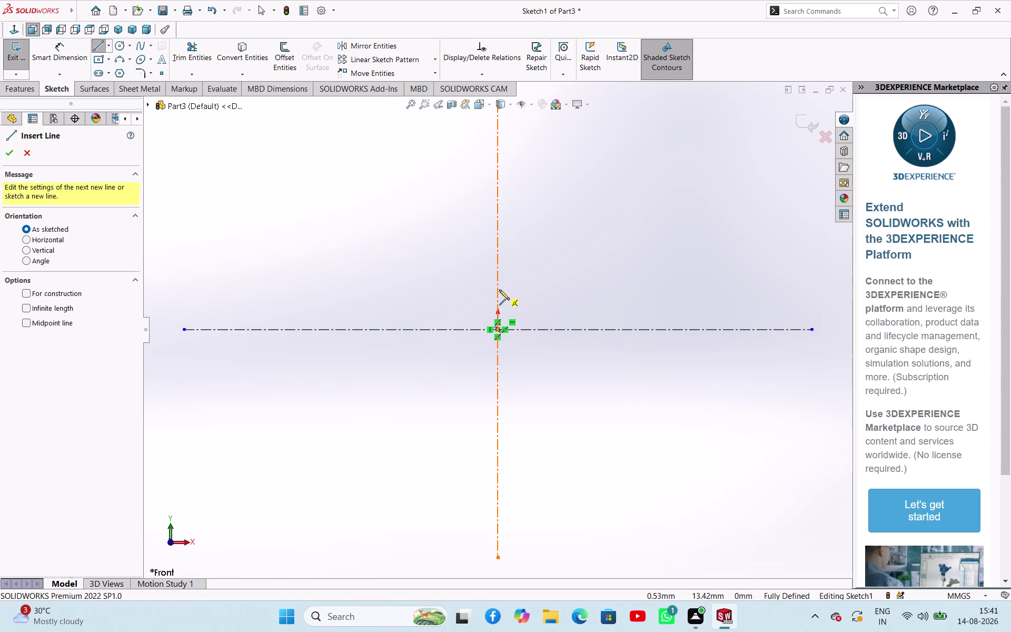
Draw the stepped bolt half-profile with a chamfered top corner against the vertical centreline.
click(499, 289)
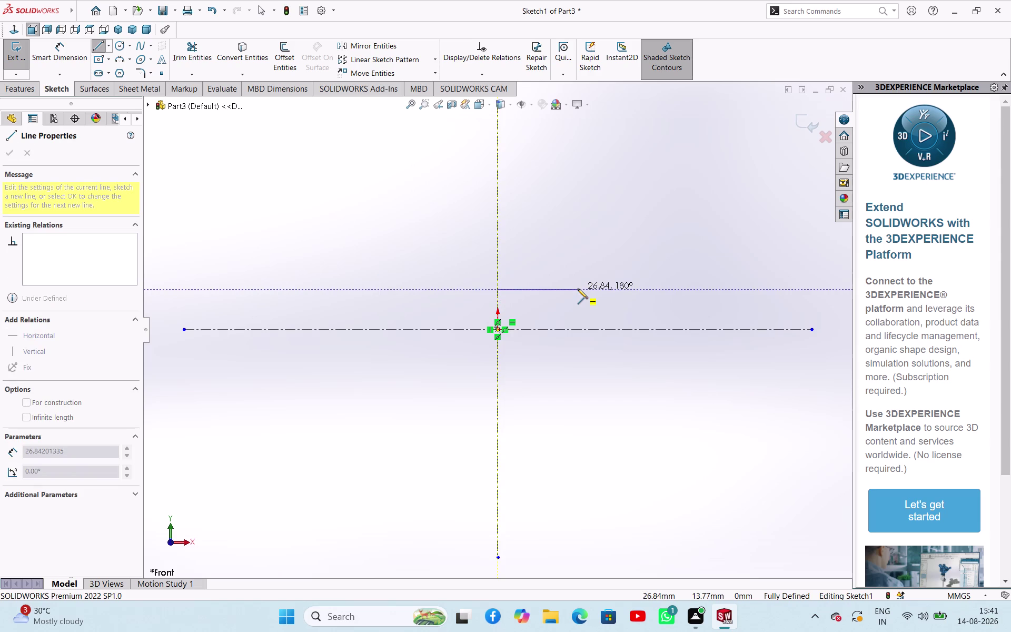
click(578, 288)
click(579, 273)
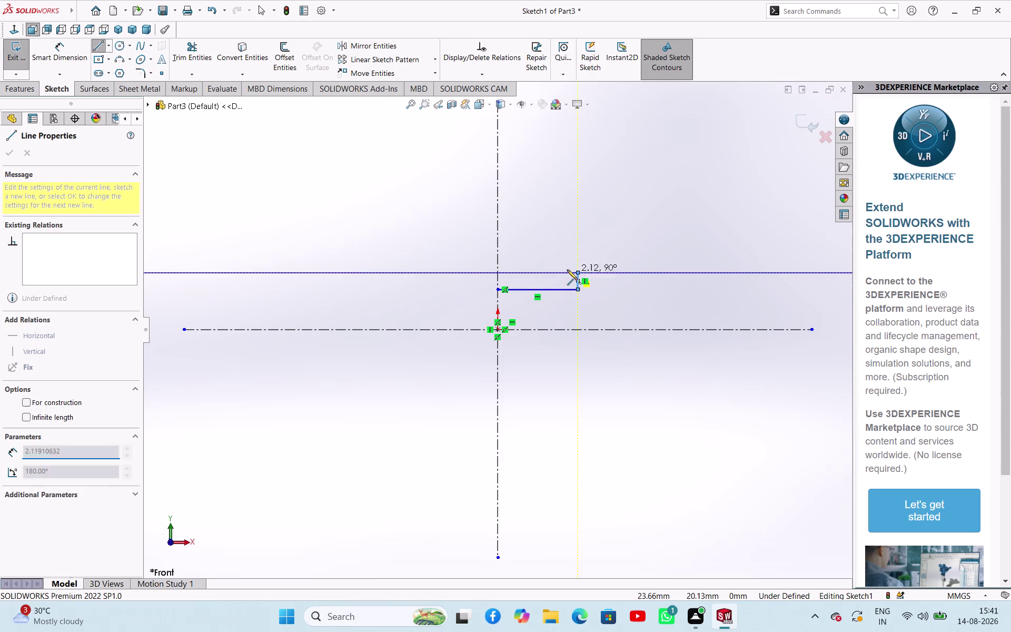
click(528, 271)
click(529, 222)
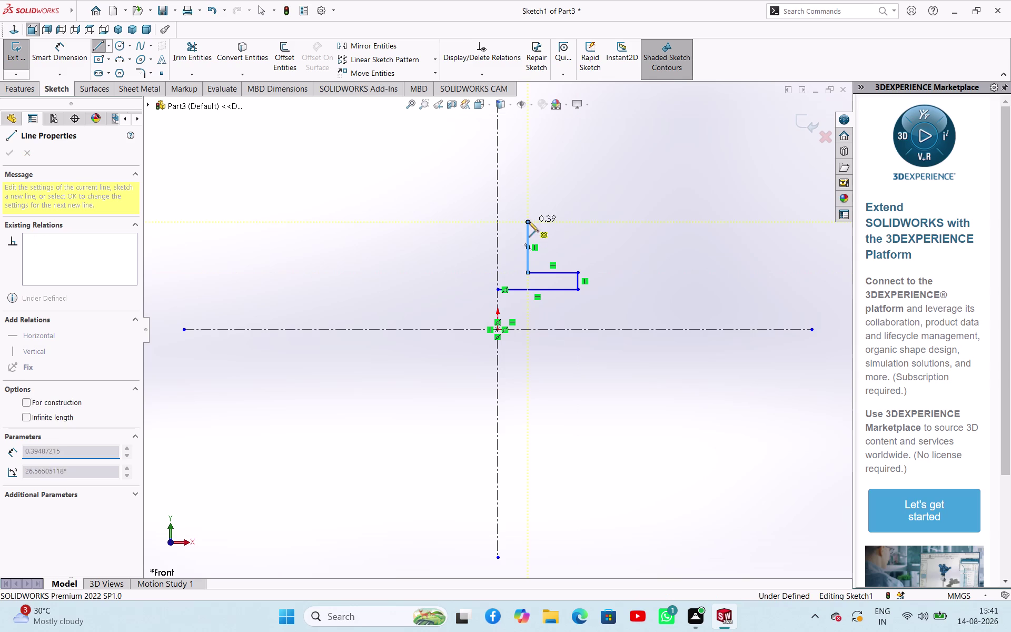
click(575, 225)
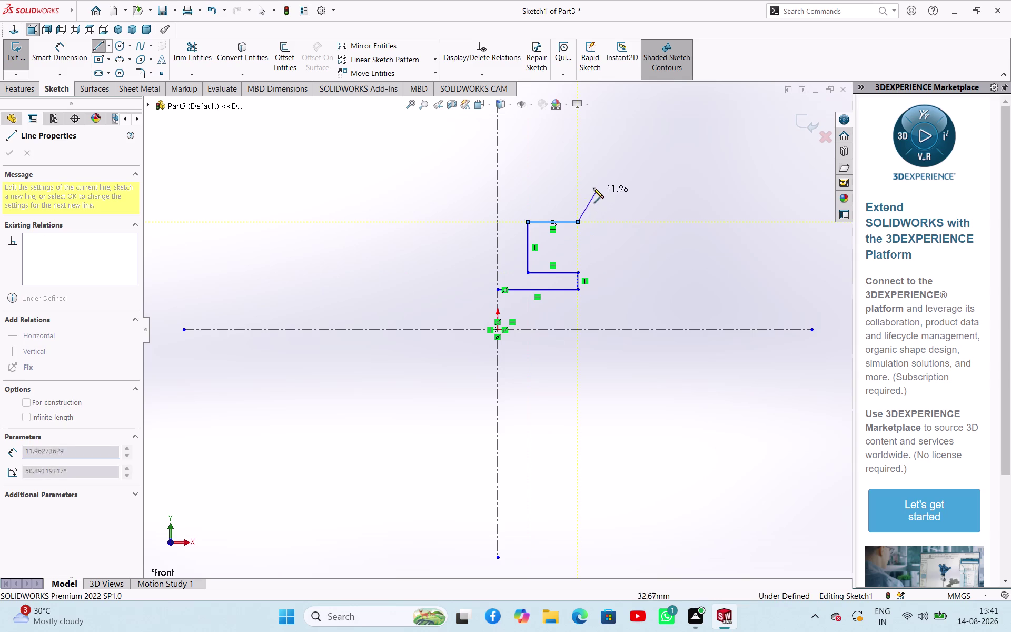
click(579, 171)
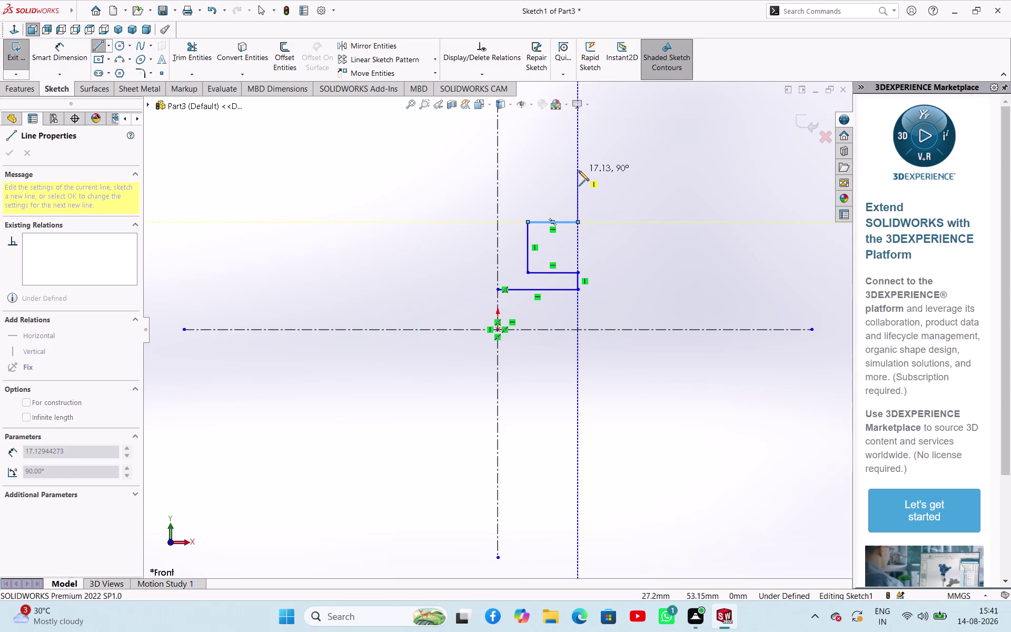
click(520, 171)
click(496, 191)
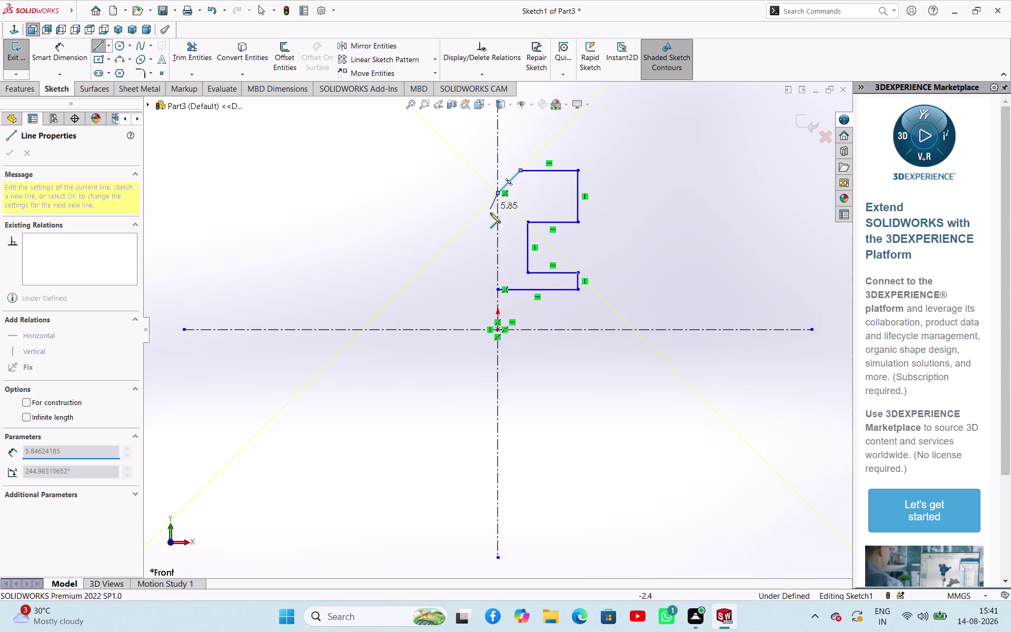
click(497, 286)
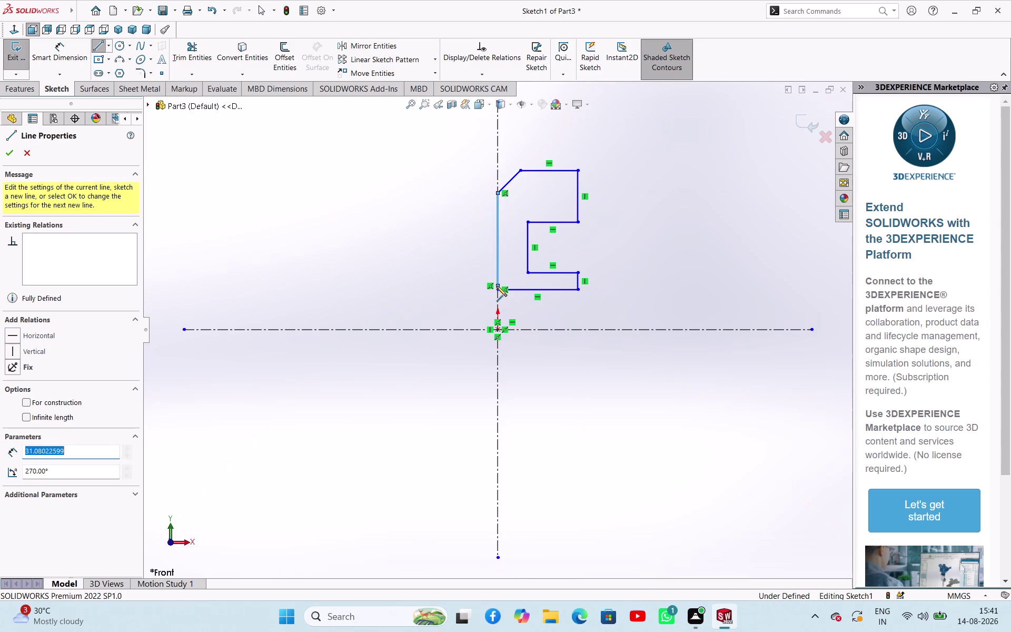
right_click(404, 224)
click(418, 236)
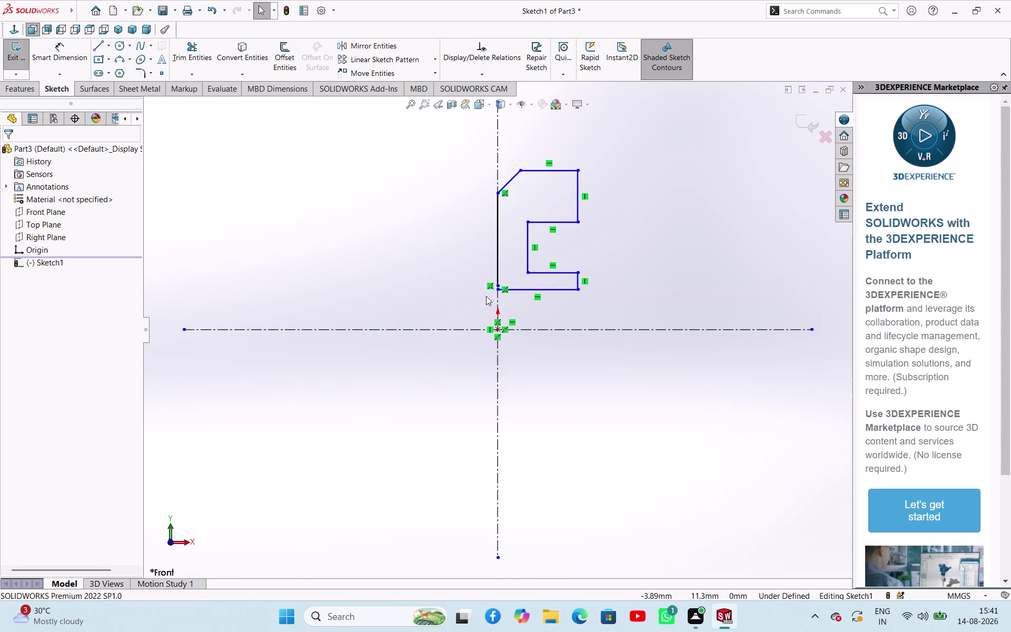
scroll(down, 3)
Add Perpendicular and Fix relations to the closing and bottom edges, then undo them.
click(477, 259)
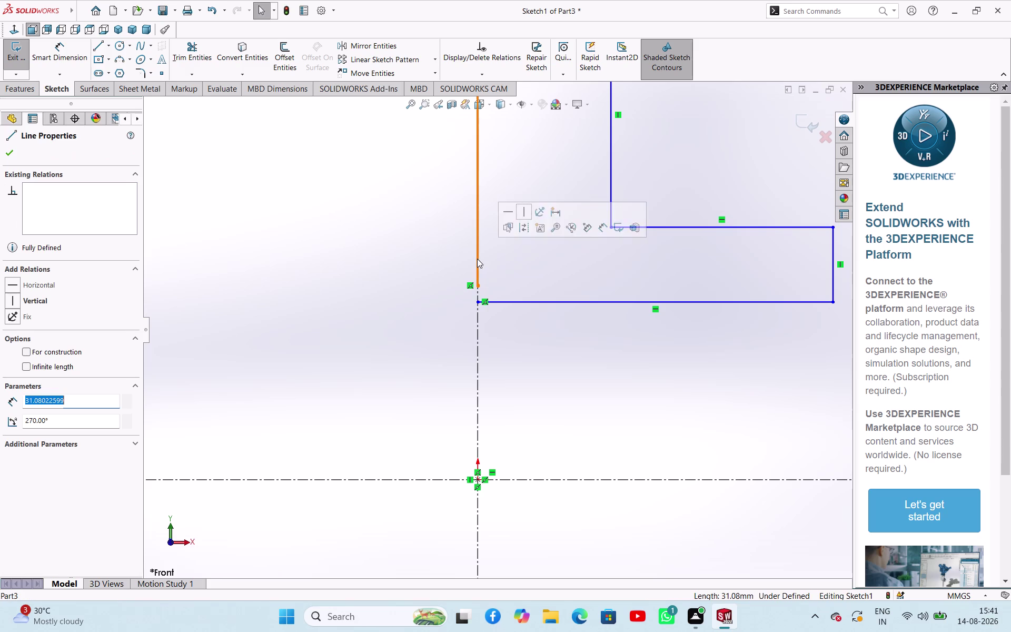
click(501, 305)
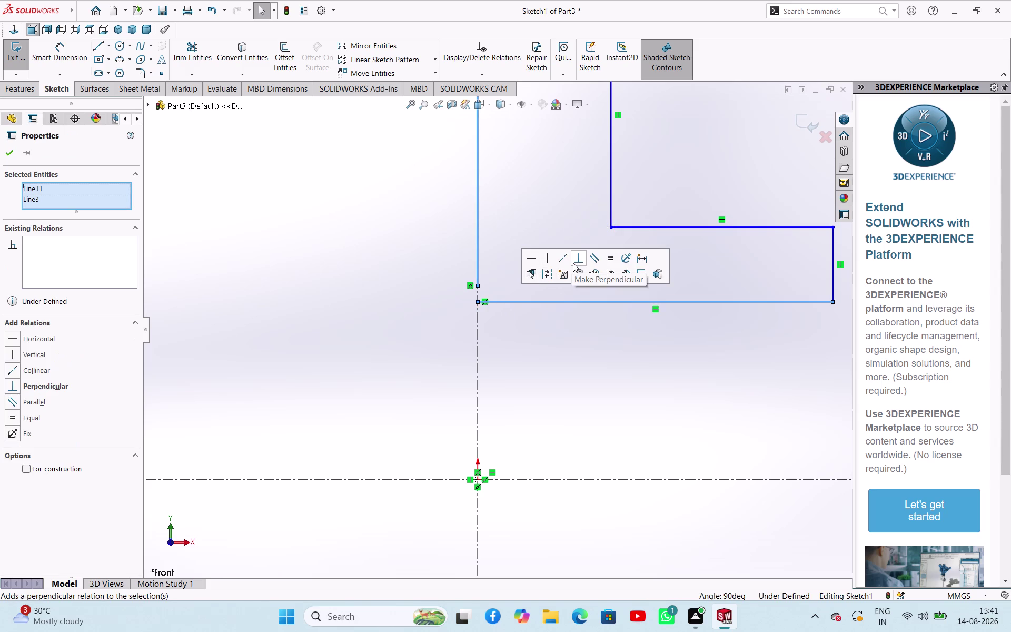
click(626, 262)
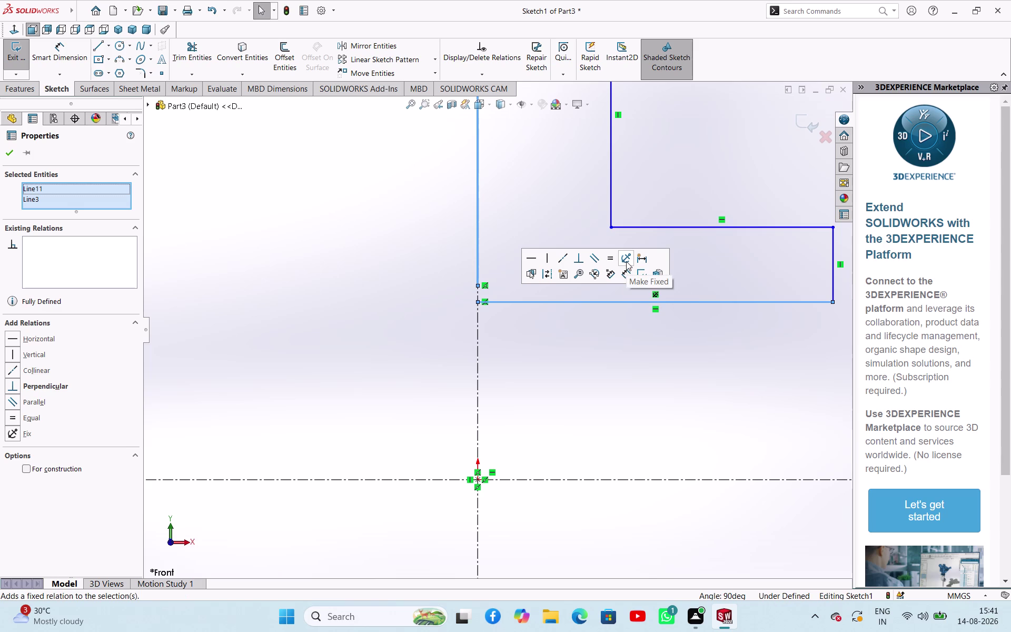
click(435, 261)
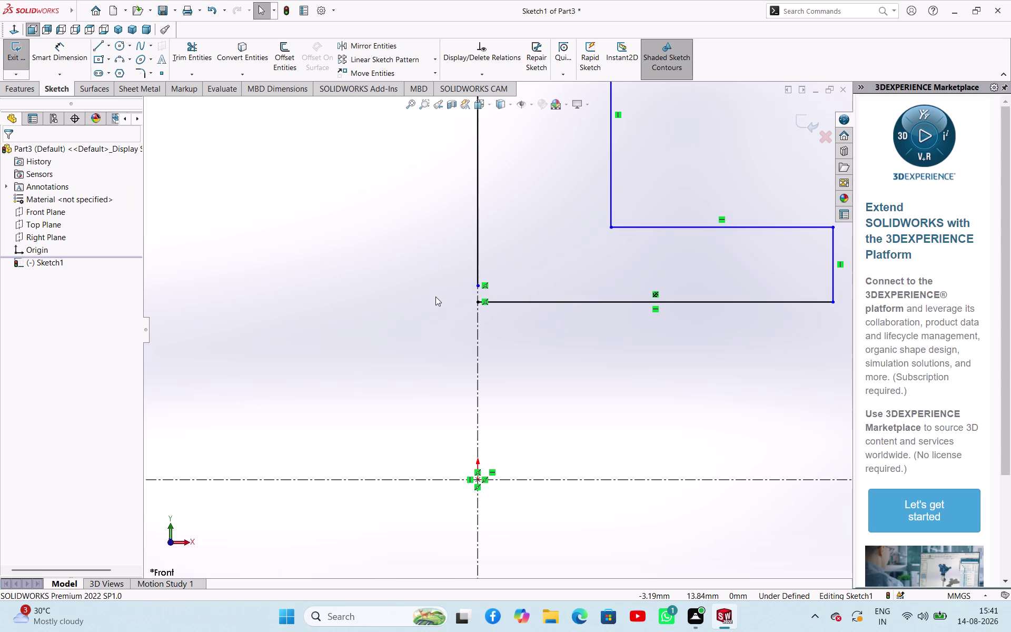
key(ctrl+z)
key(ctrl+z)
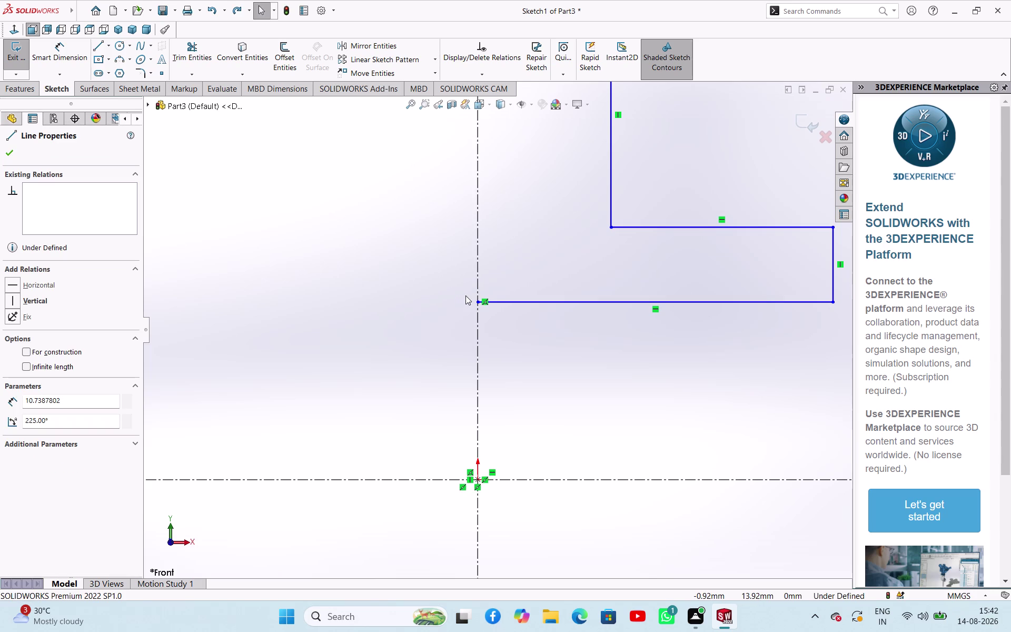
scroll(up, 3)
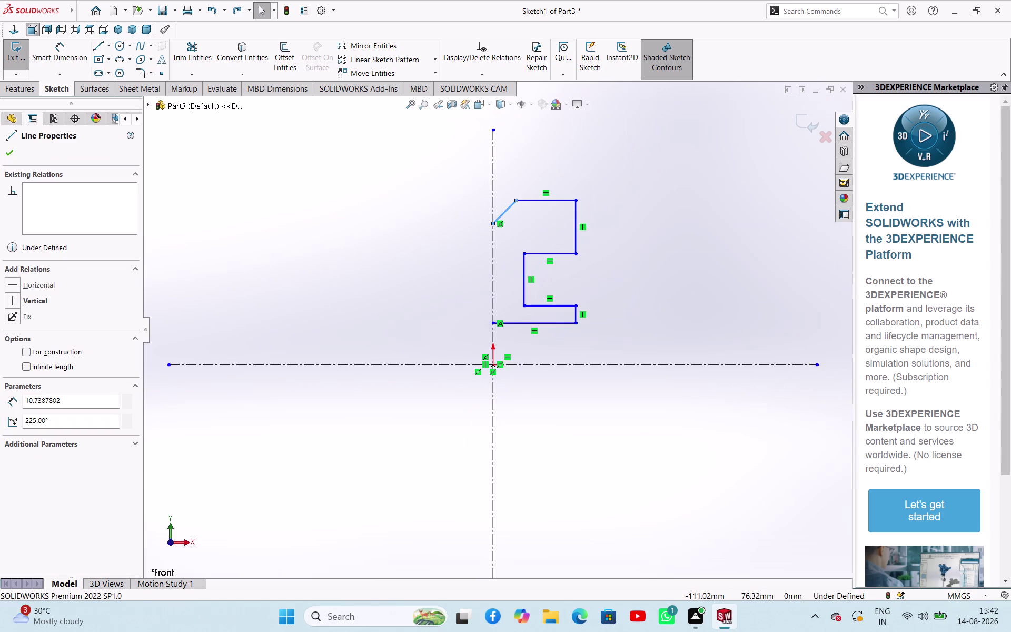
Redraw the closing vertical edge from the chamfer end down to the bottom corner.
click(491, 224)
click(370, 266)
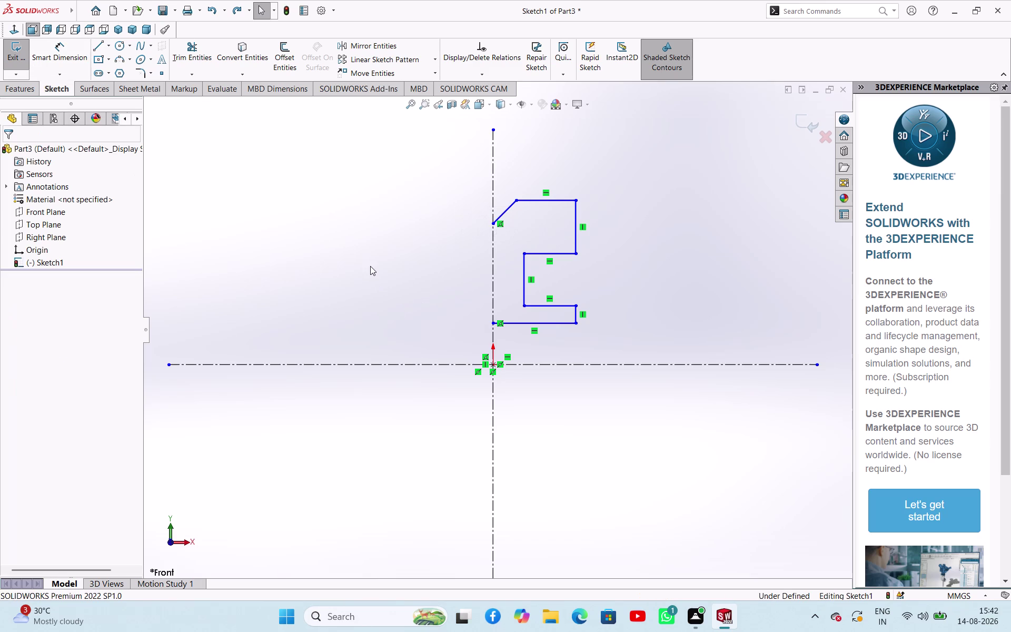
key(Escape)
key(Escape)
key(Escape)
click(96, 40)
click(491, 225)
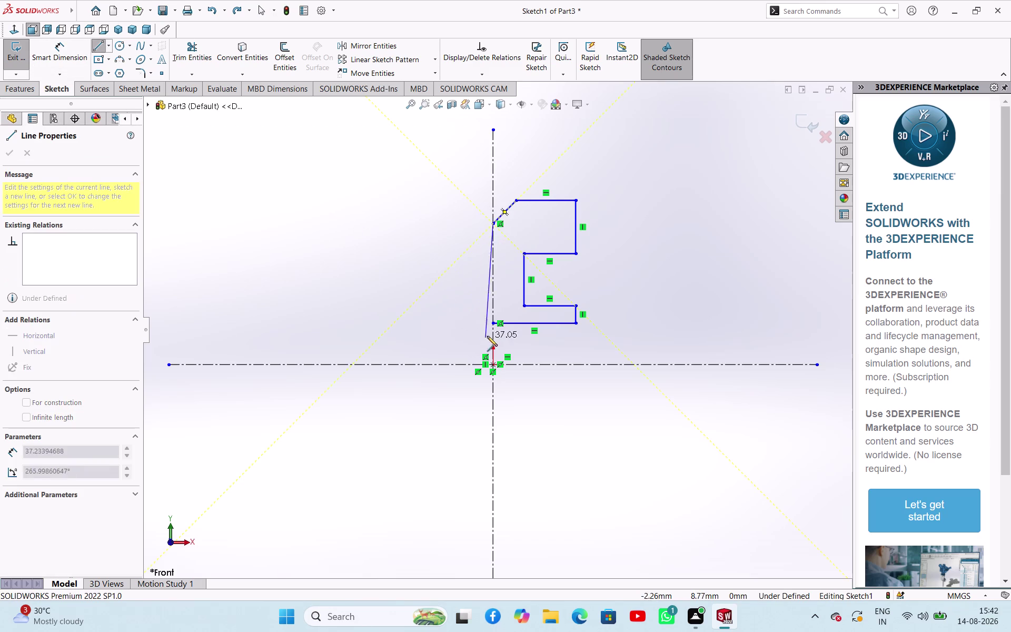
click(495, 322)
right_click(410, 293)
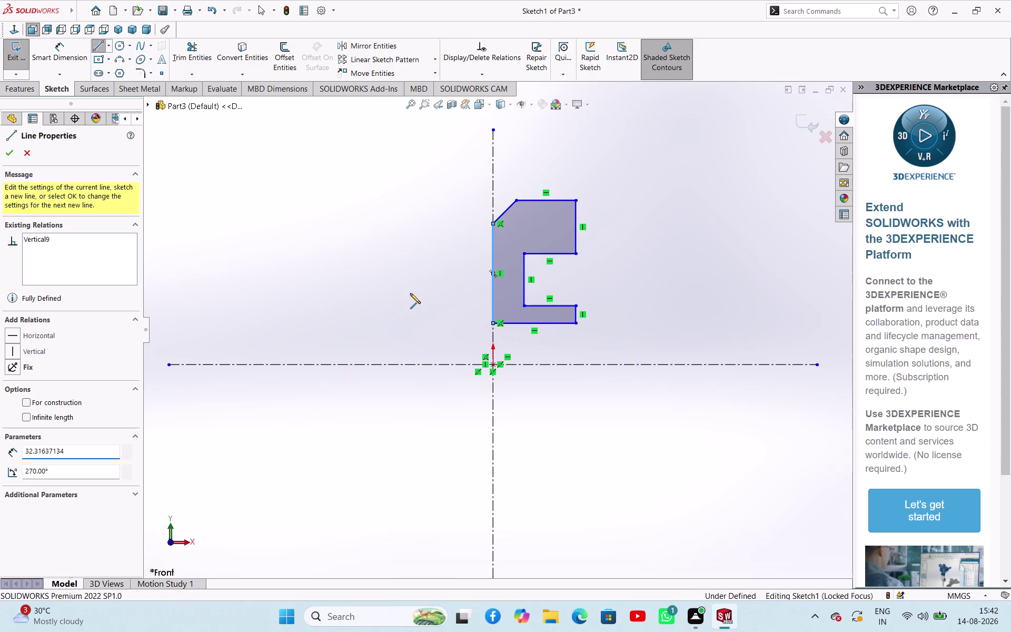
click(422, 301)
click(663, 259)
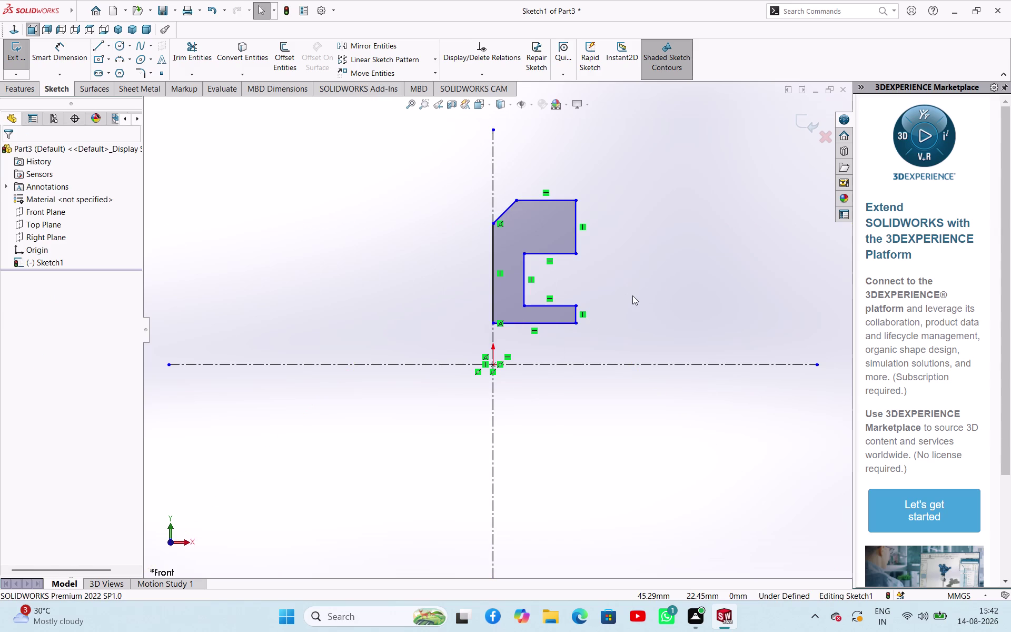
click(46, 54)
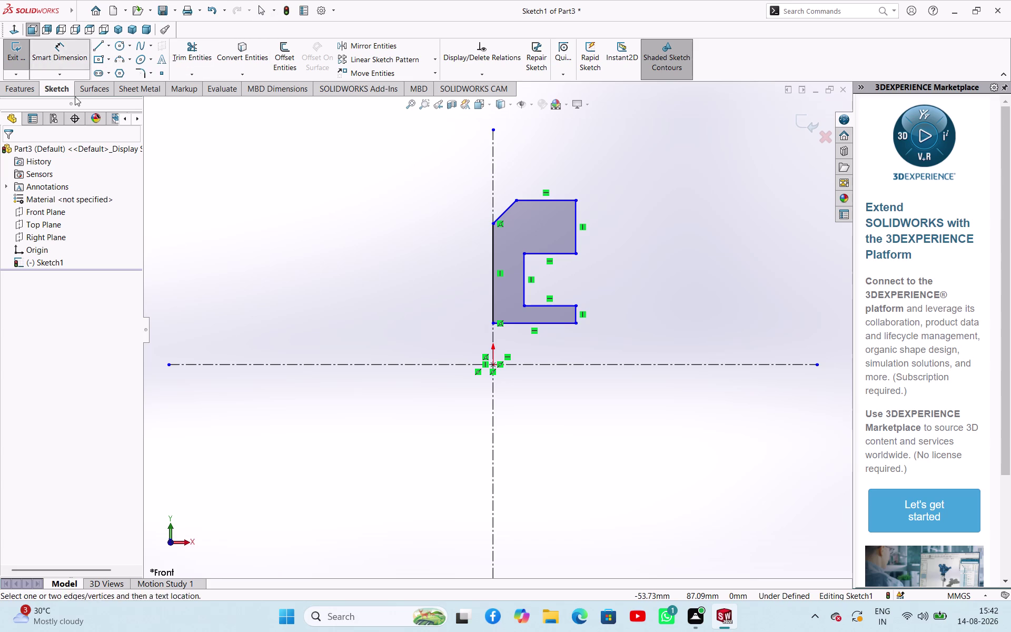
Dimension the bottom edge's distance from the centreline as 6.25/2 (3.13 mm).
click(517, 324)
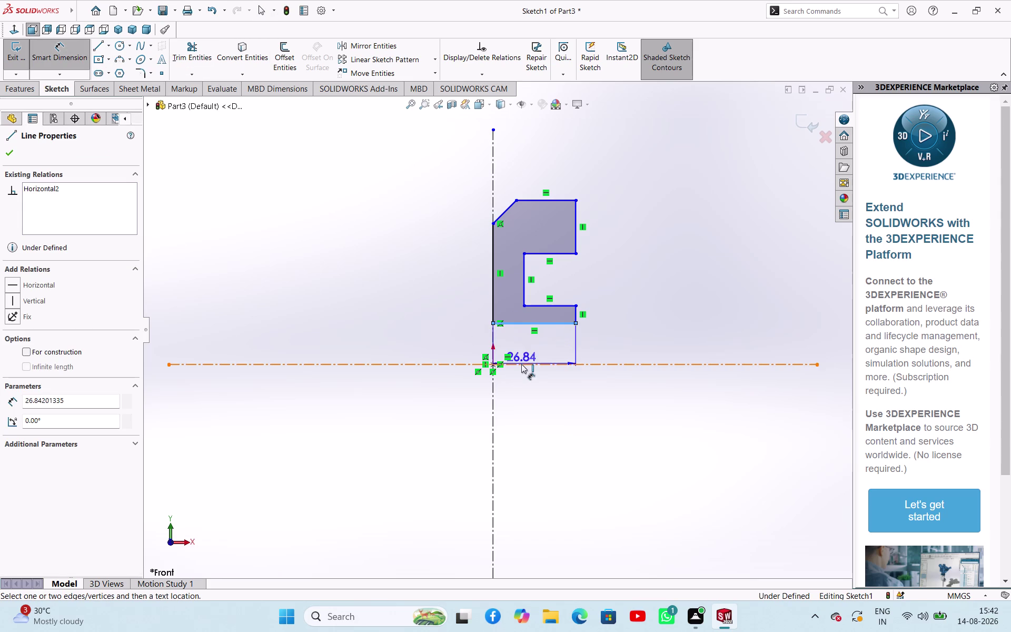
click(521, 364)
click(436, 331)
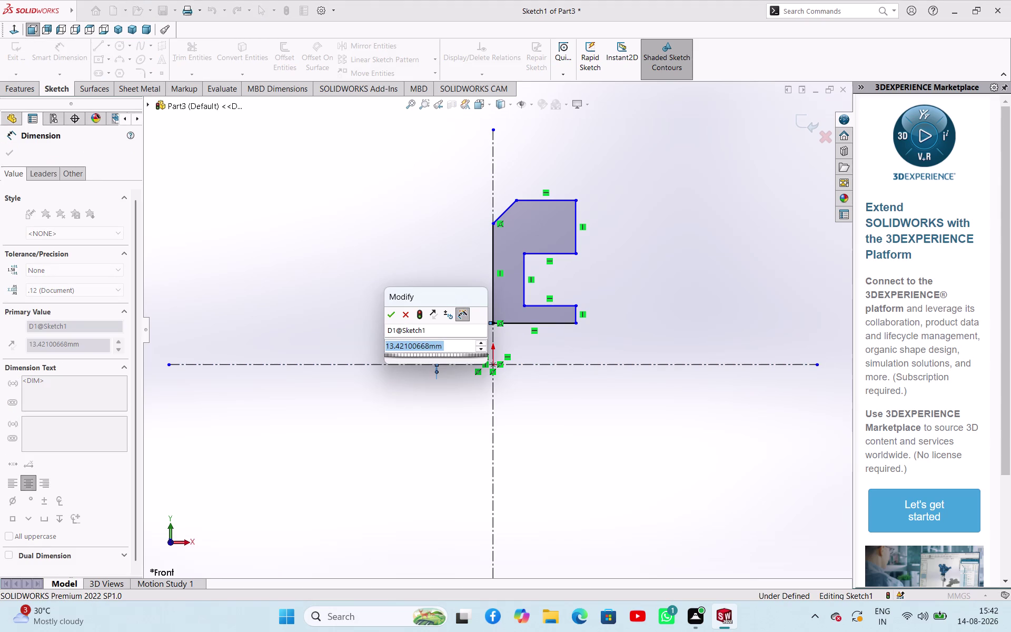
text(6.)
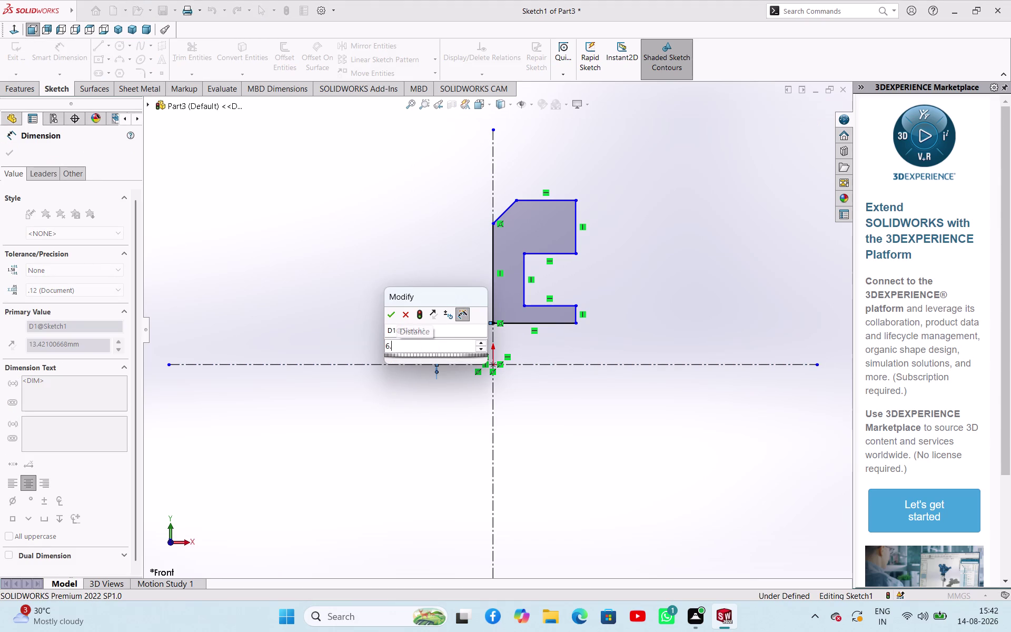
text(2)
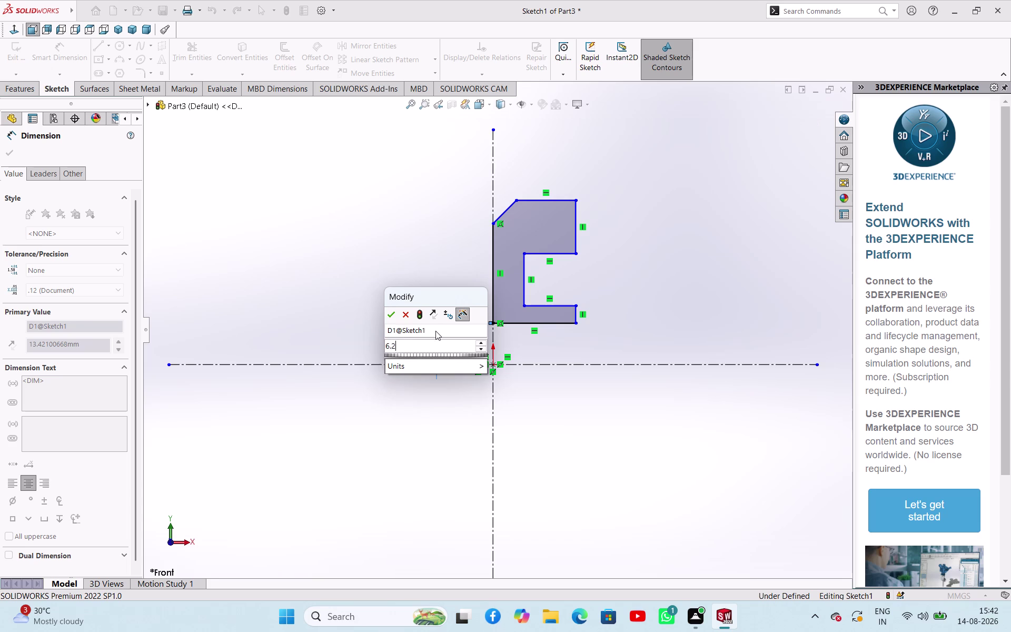
text(5/)
key(2)
key(Return)
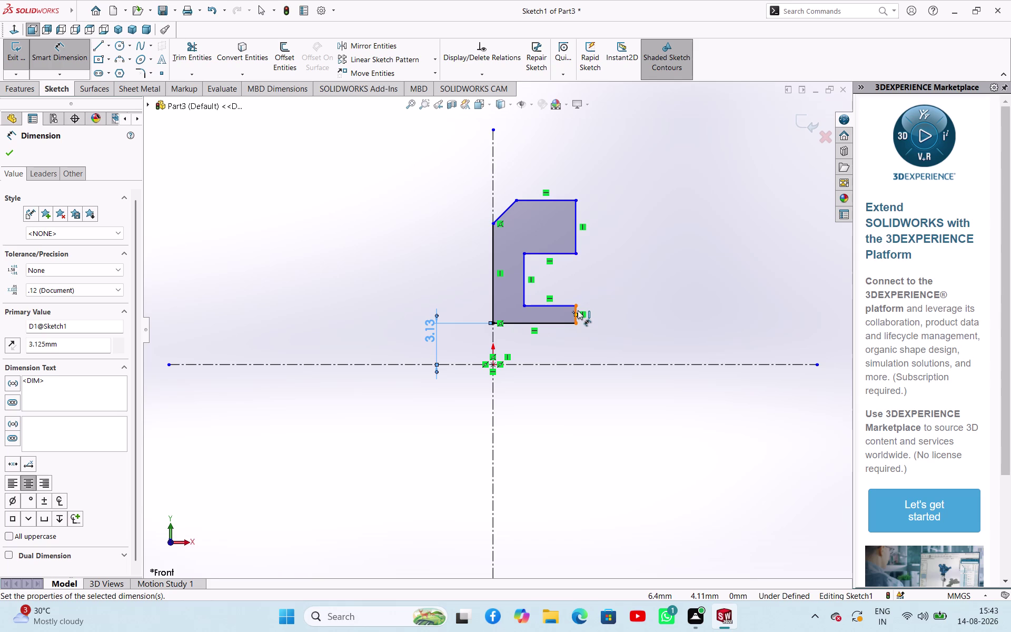
Dimension the lower step at 5 mm and the inner step height at 33/2 (16.5 mm).
click(566, 304)
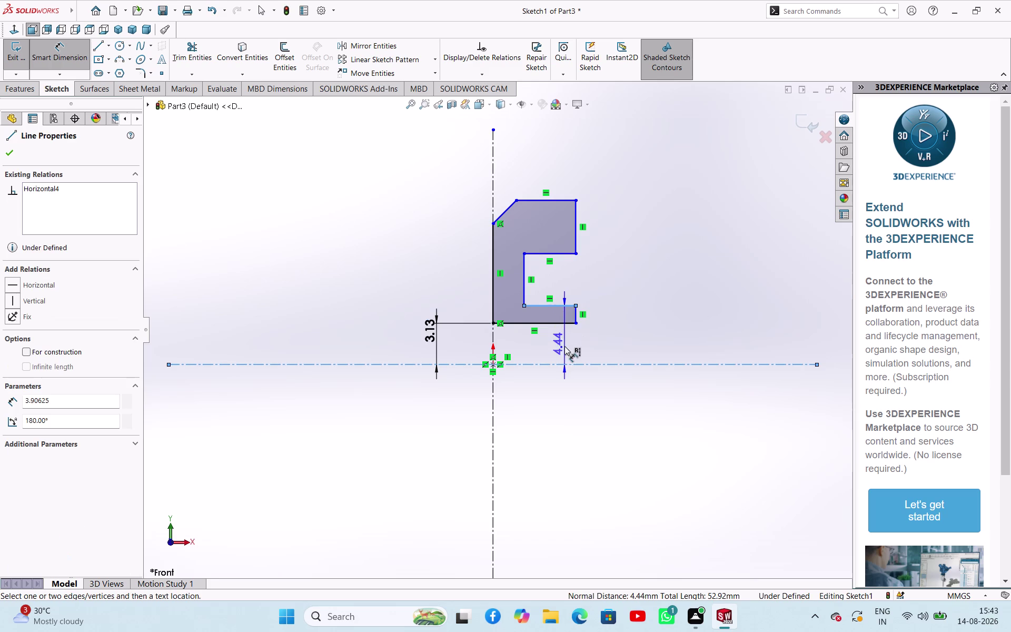
click(559, 344)
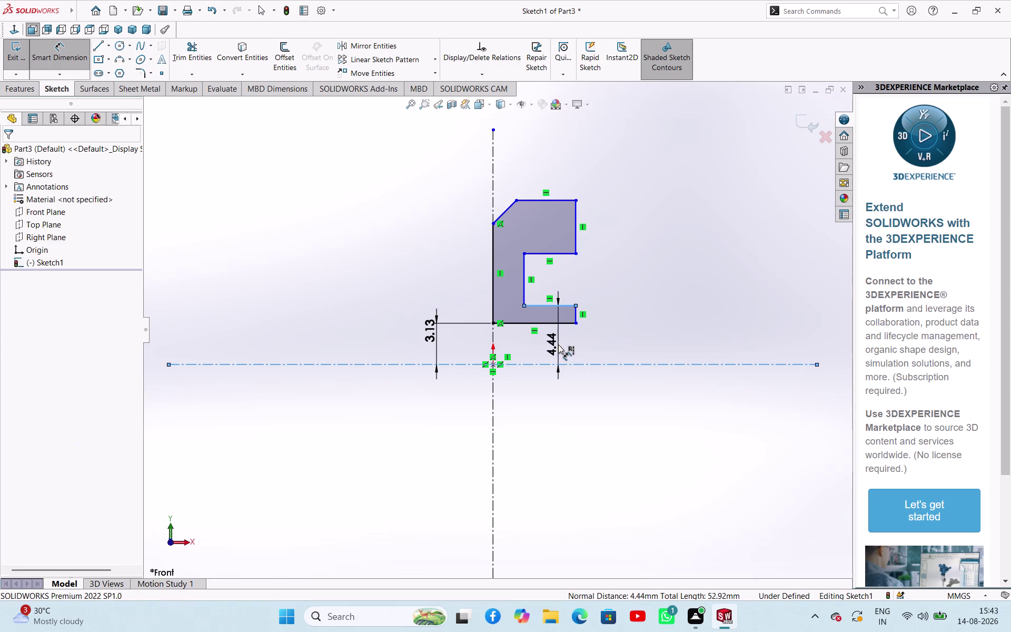
key(5)
key(Return)
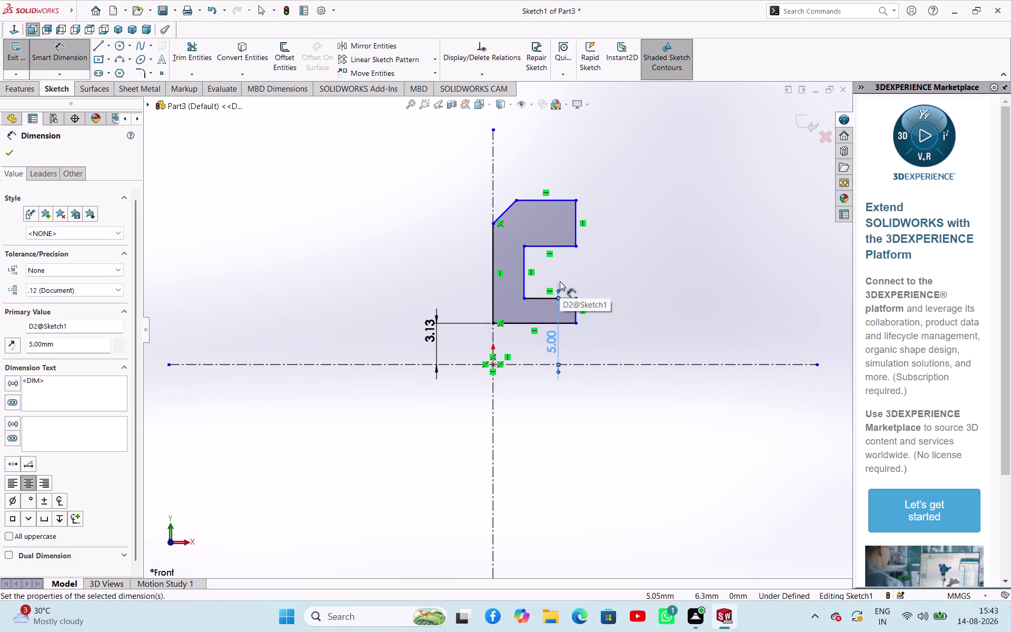
click(568, 246)
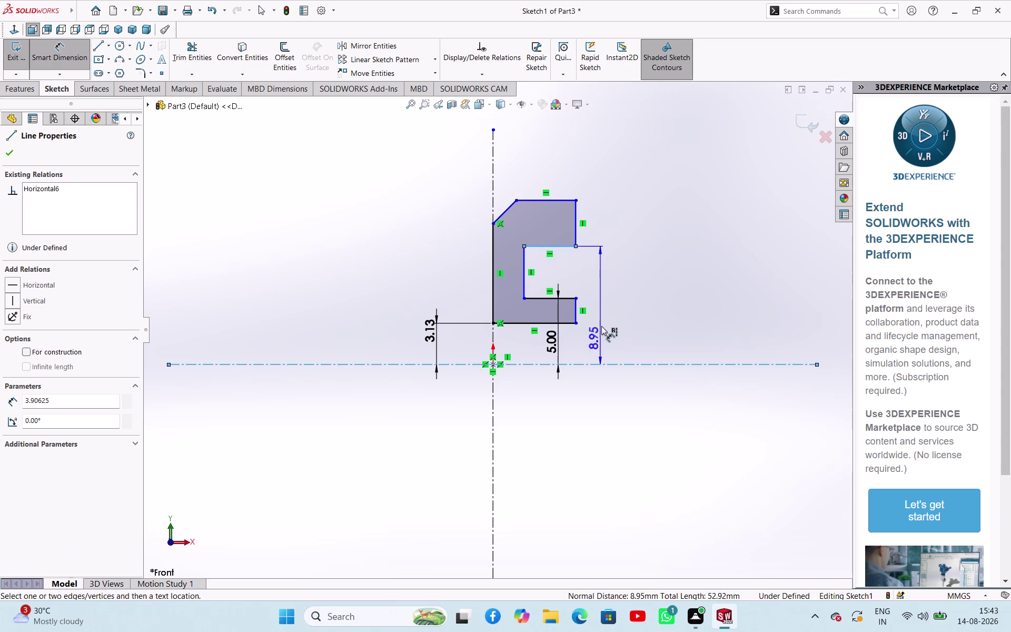
click(601, 326)
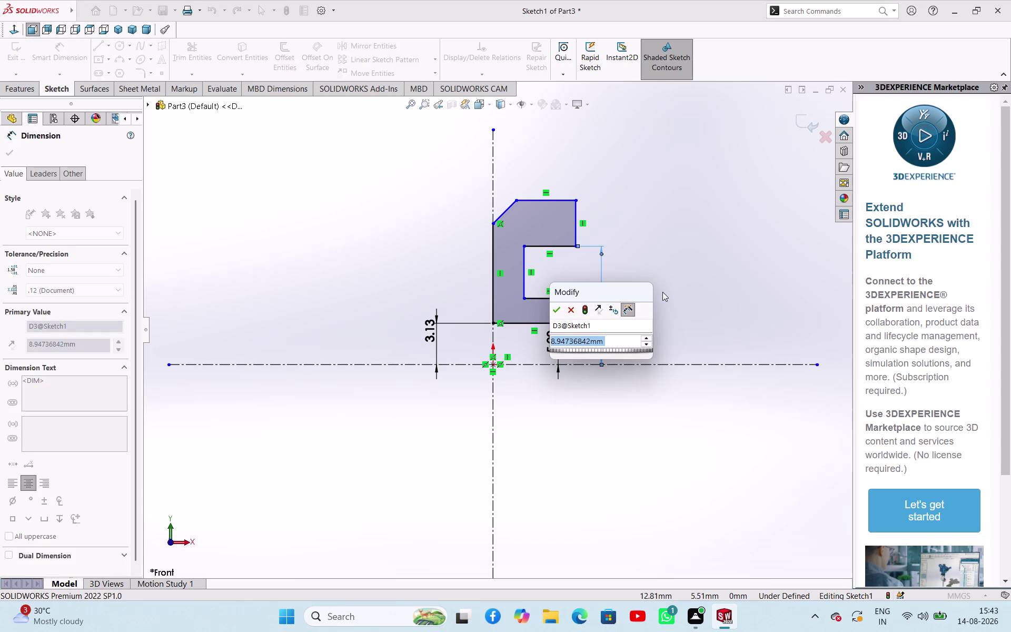
text(33)
key(slash)
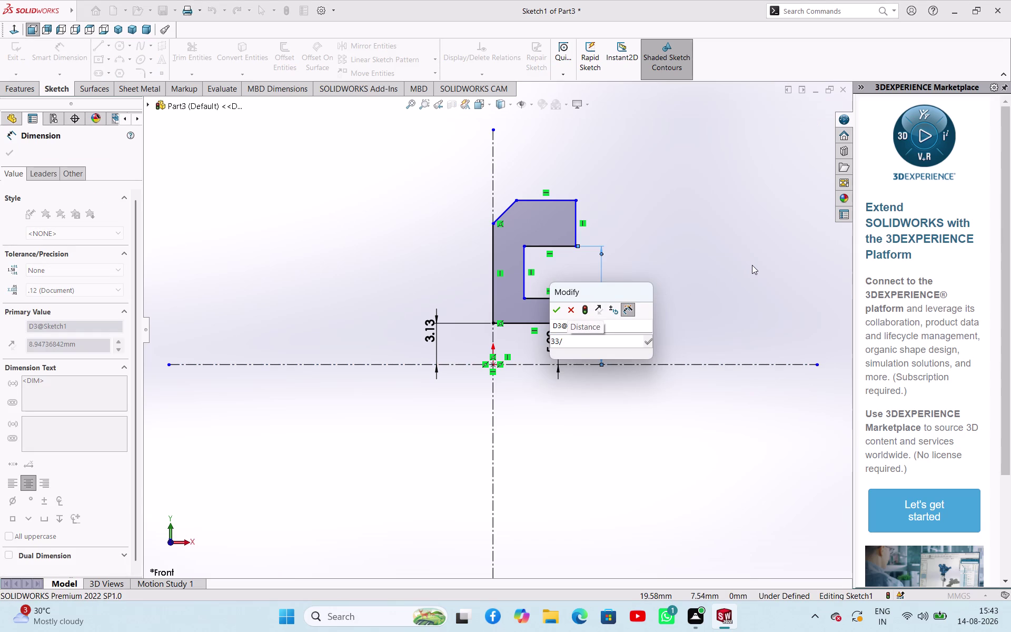
key(2)
key(Return)
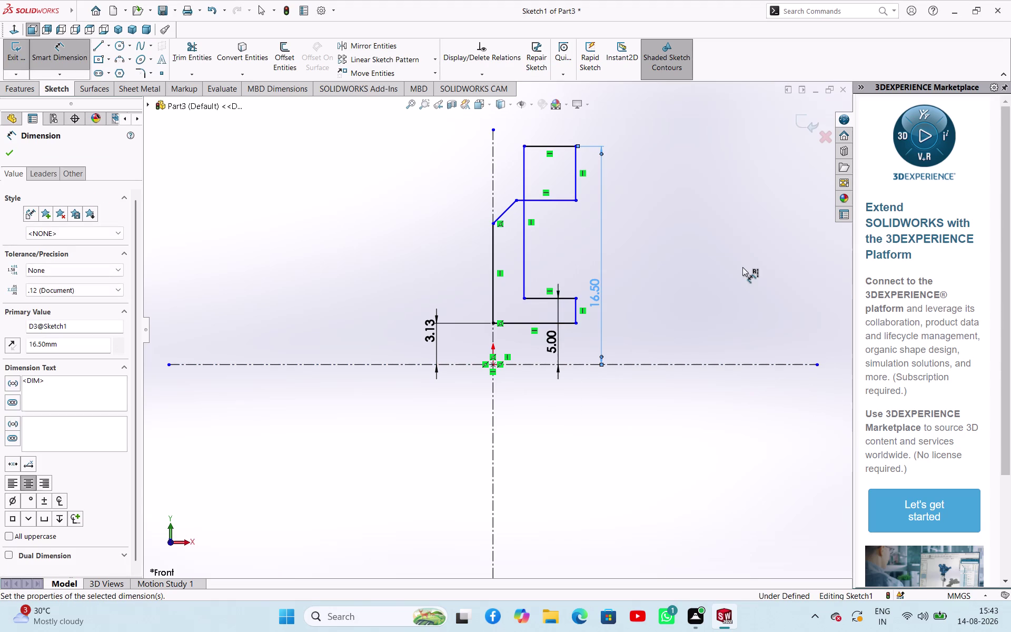
Set the overall height from the head's underside to 20 mm.
click(548, 203)
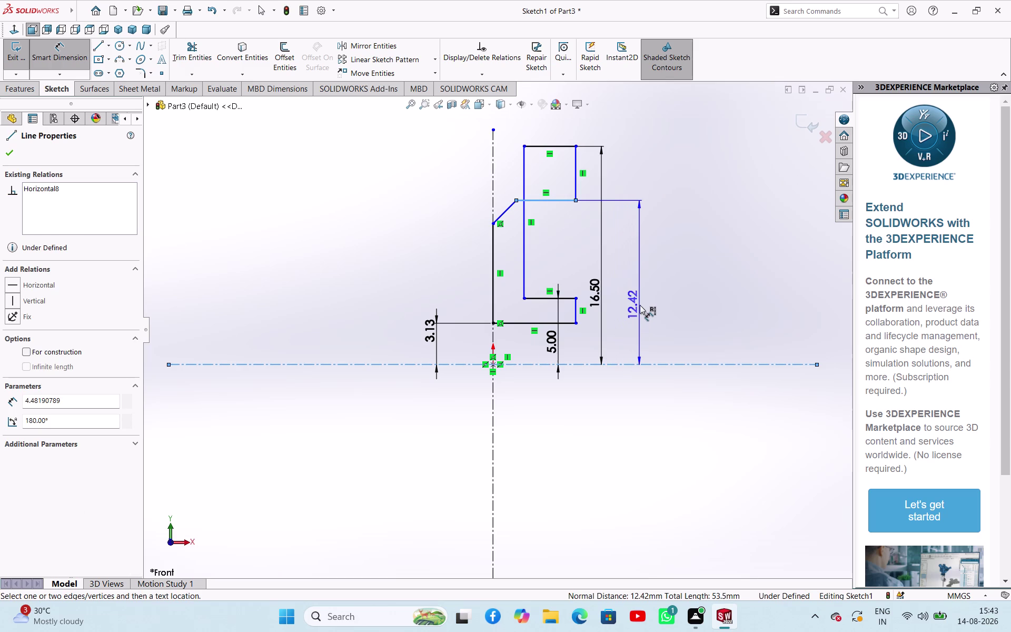
click(640, 305)
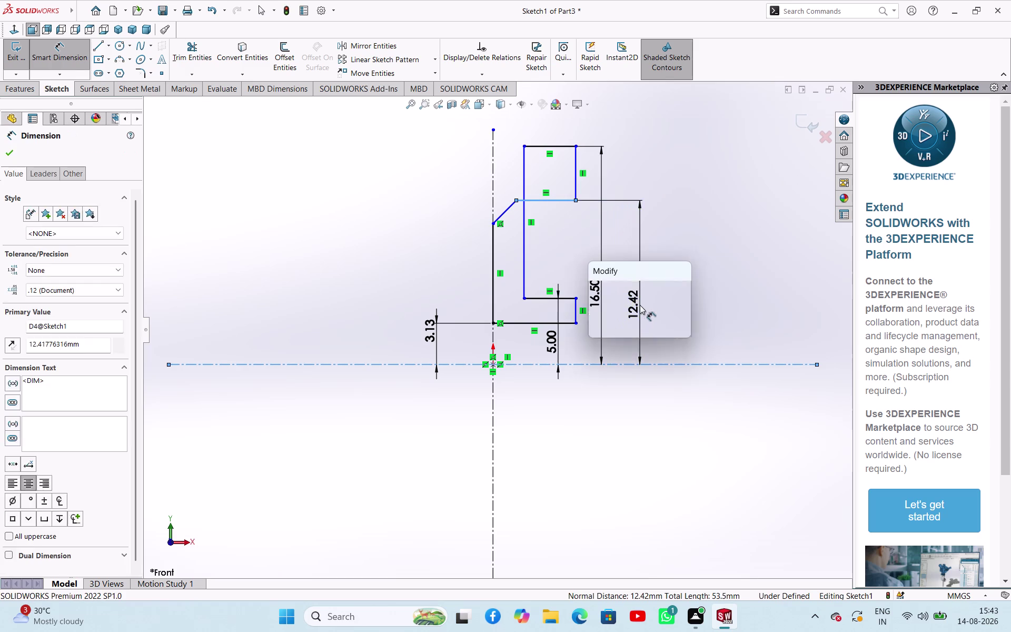
text(20)
key(Return)
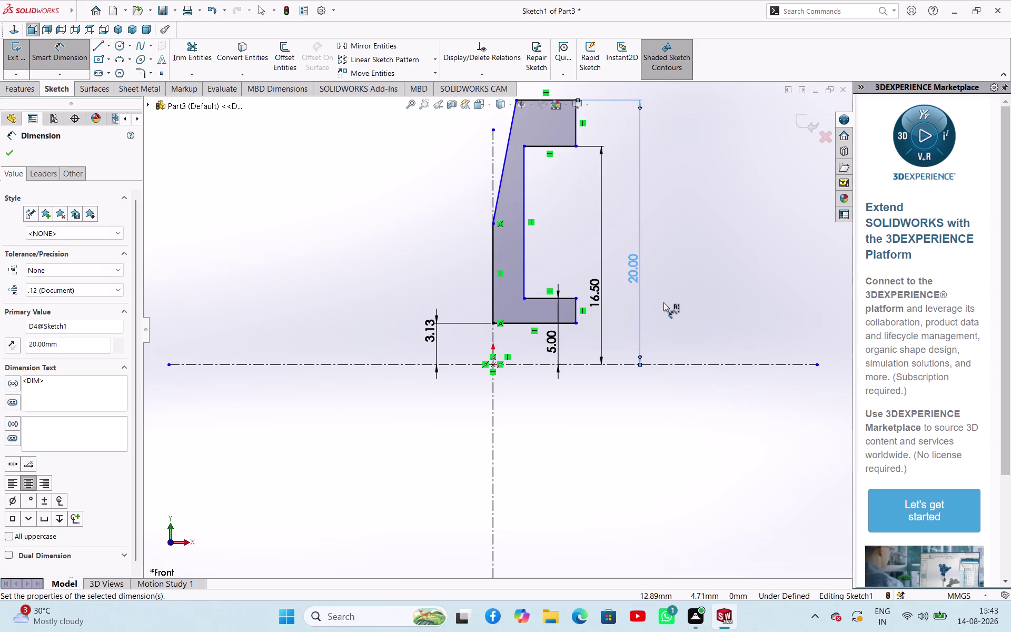
Dimension the chamfer line at 45° to the centreline and exit Smart Dimension.
scroll(down, 3)
scroll(up, 3)
scroll(down, 3)
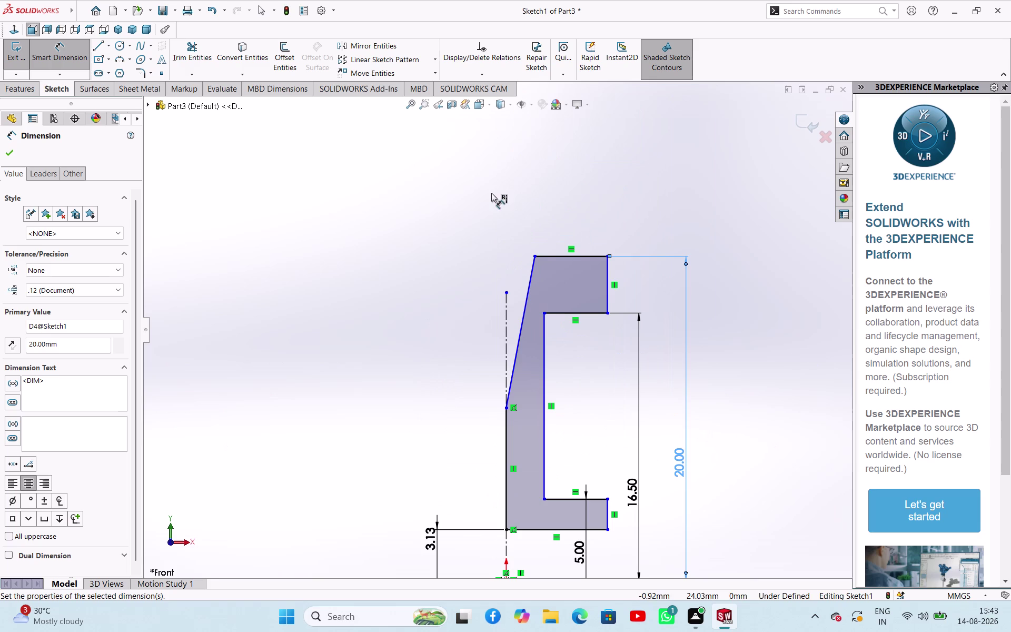
click(522, 333)
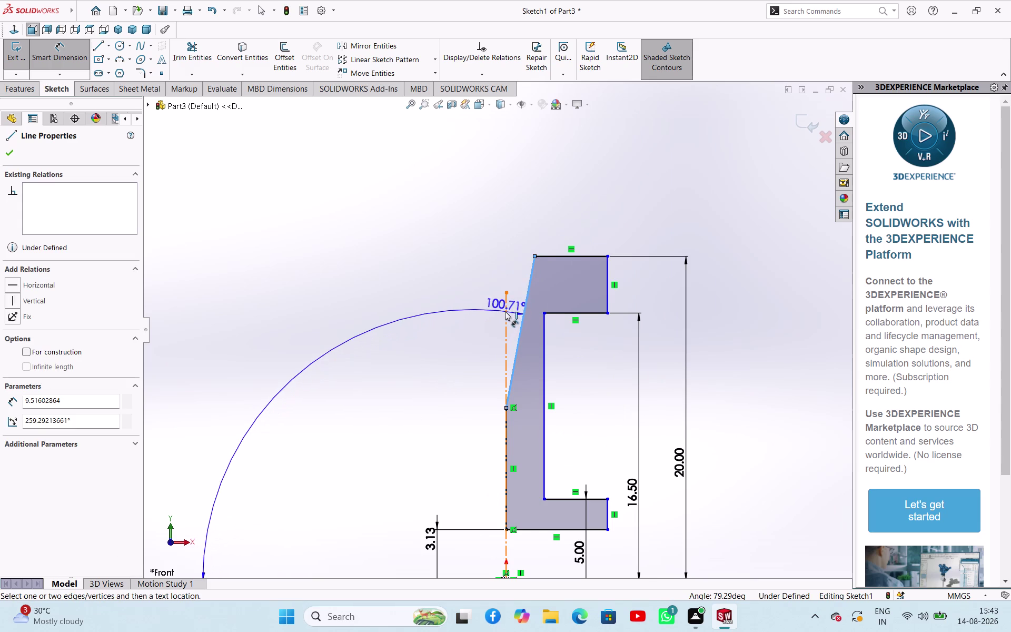
click(505, 312)
click(518, 224)
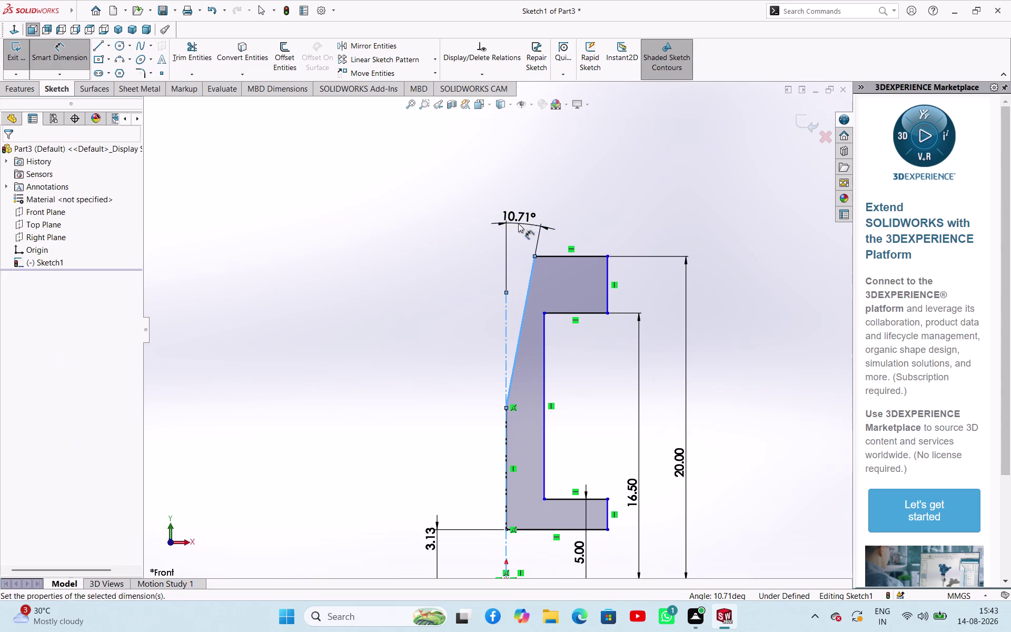
text(45)
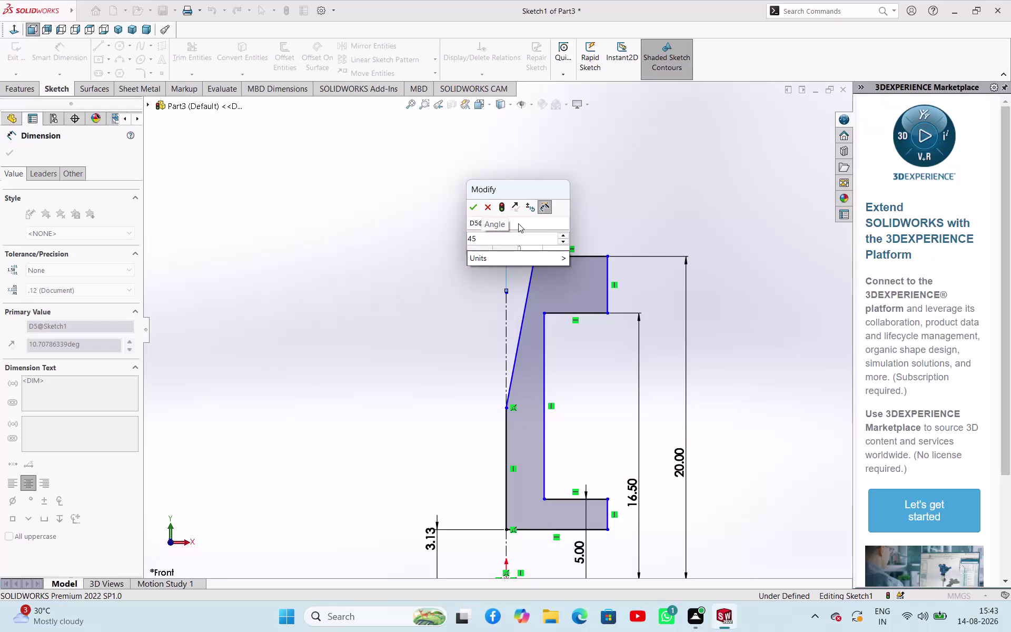
key(Return)
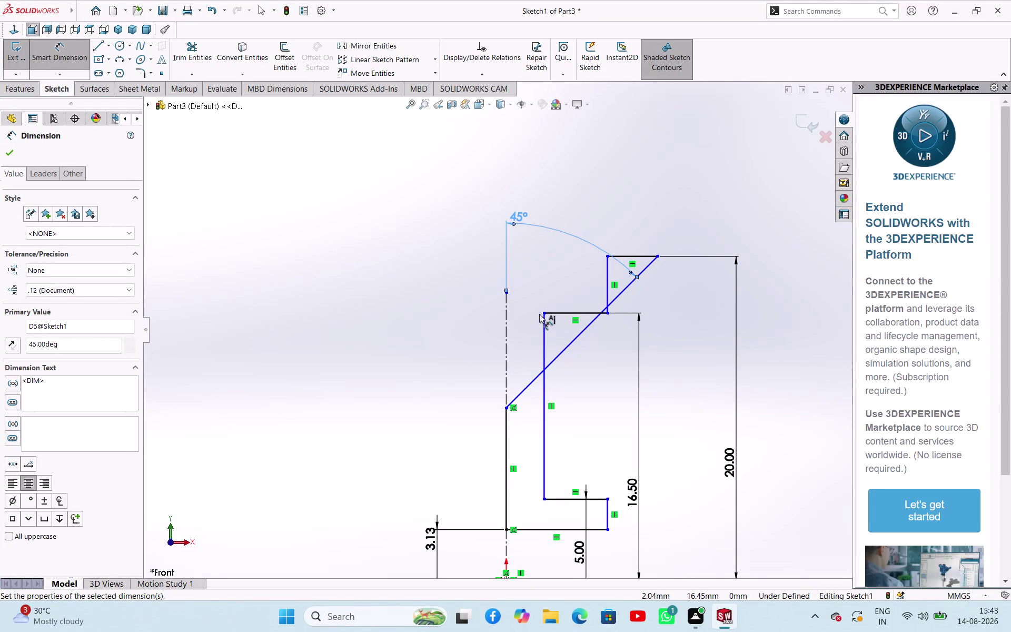
right_click(611, 192)
click(638, 229)
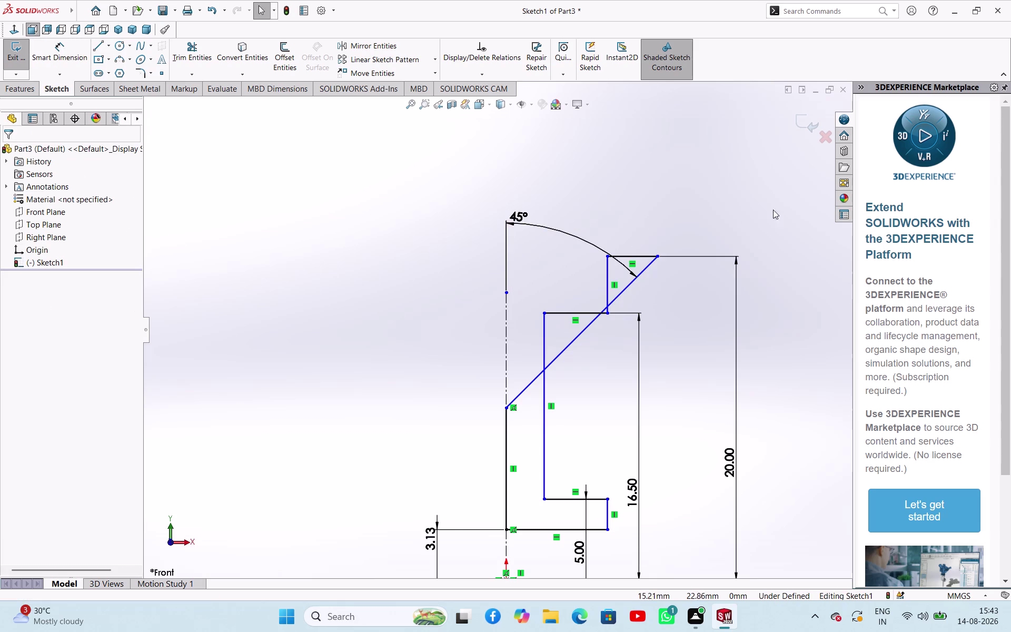
Drag the chamfer corner onto the head's top edge and dimension that edge 4 mm.
drag(659, 256, 611, 285)
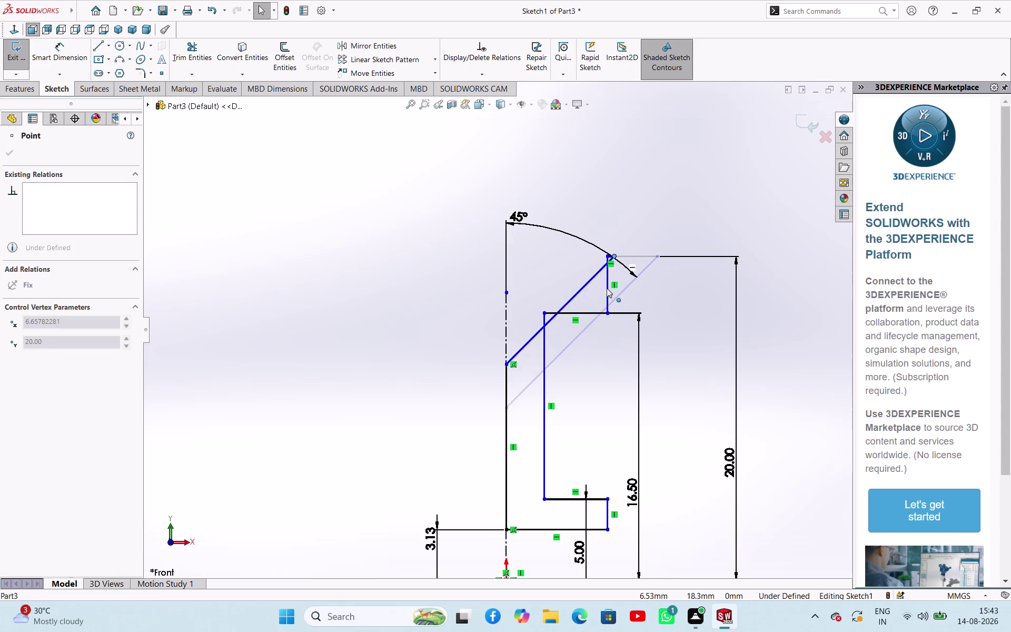
drag(611, 285, 555, 272)
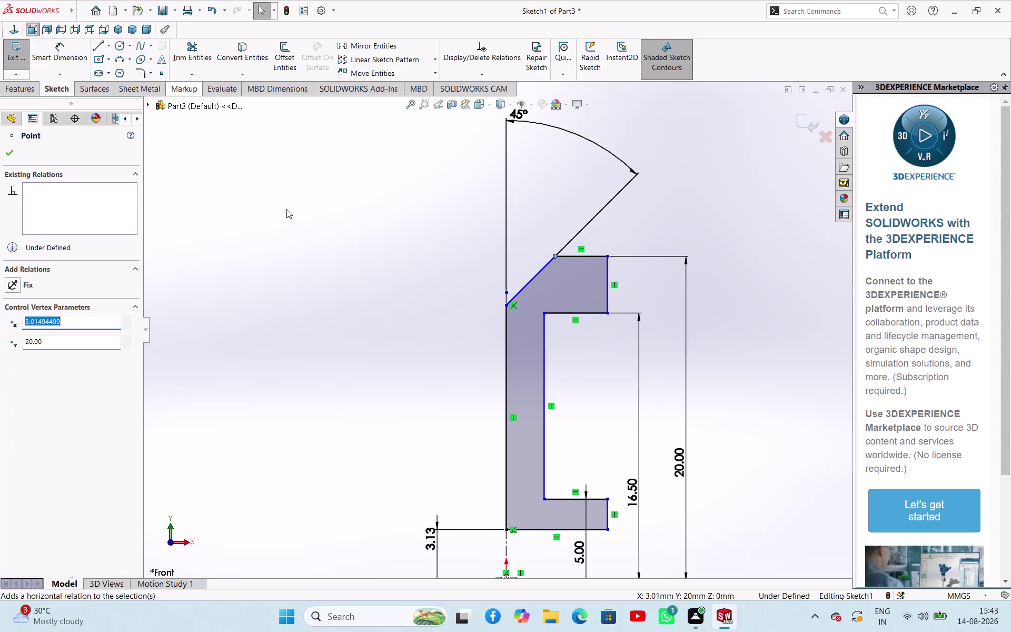
right_drag(288, 211, 315, 160)
click(581, 256)
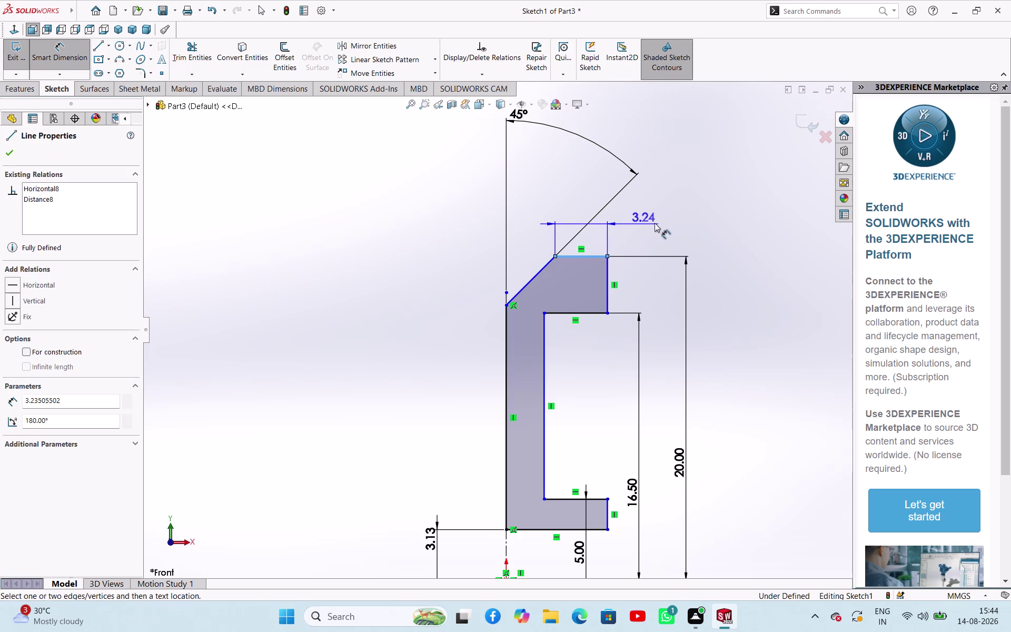
click(658, 222)
key(4)
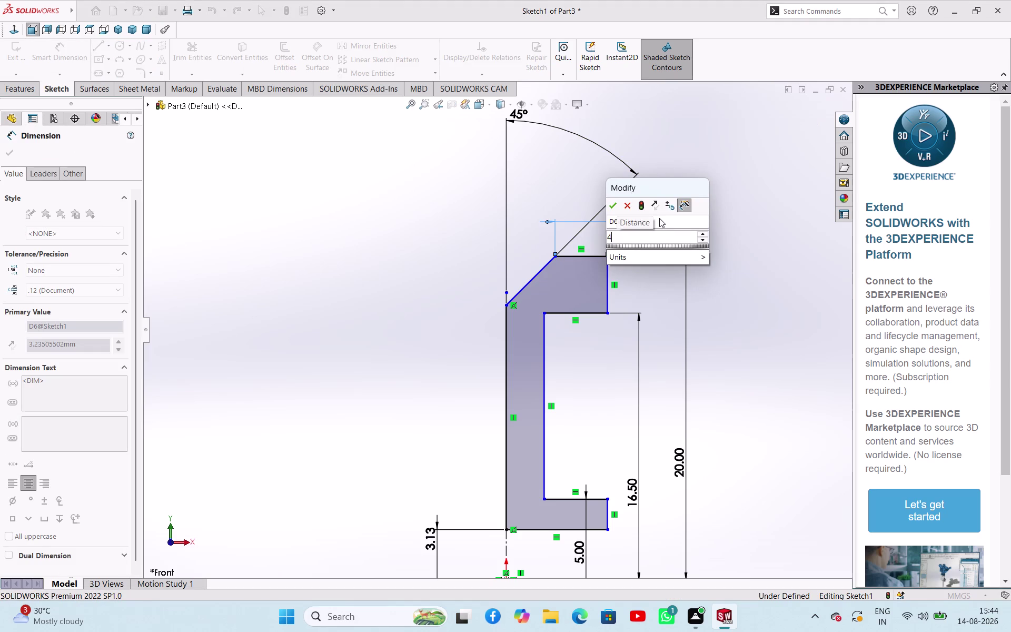
key(Return)
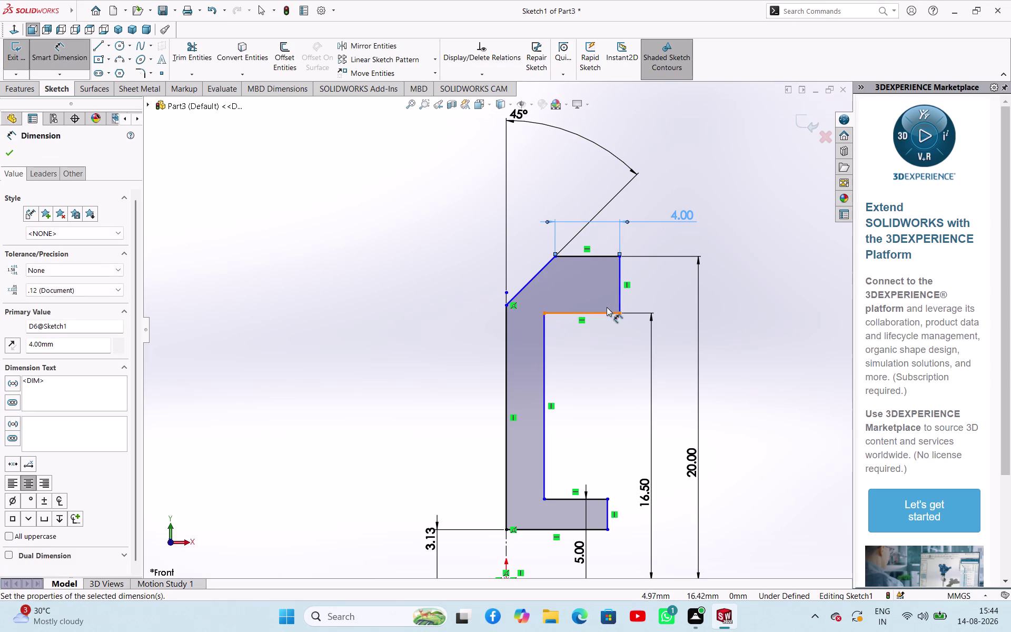
Dimension both the head width and the bottom width at 7.5 mm.
click(619, 293)
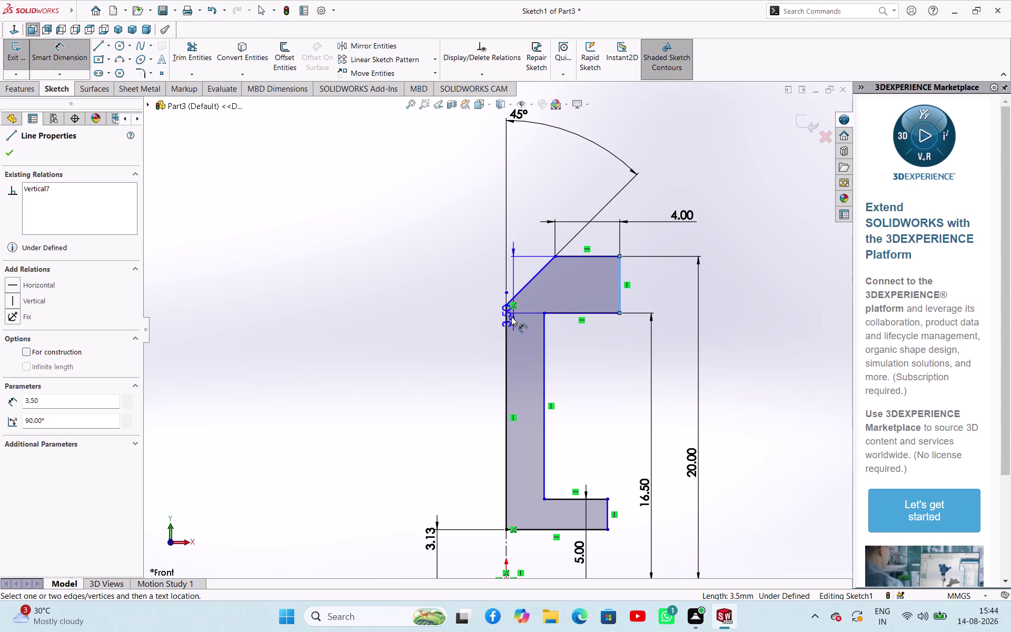
click(507, 317)
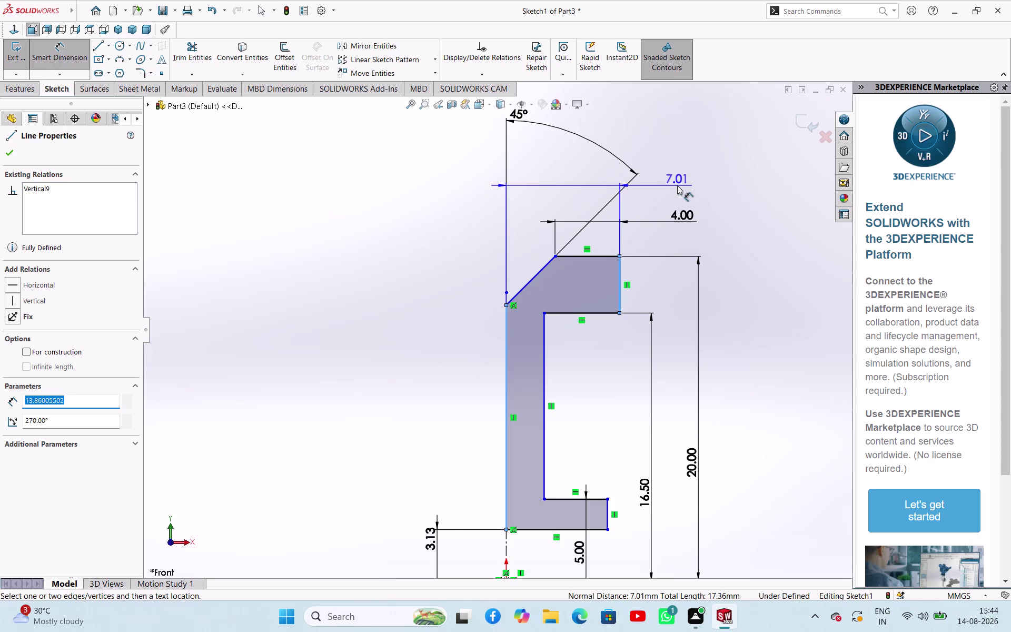
click(678, 186)
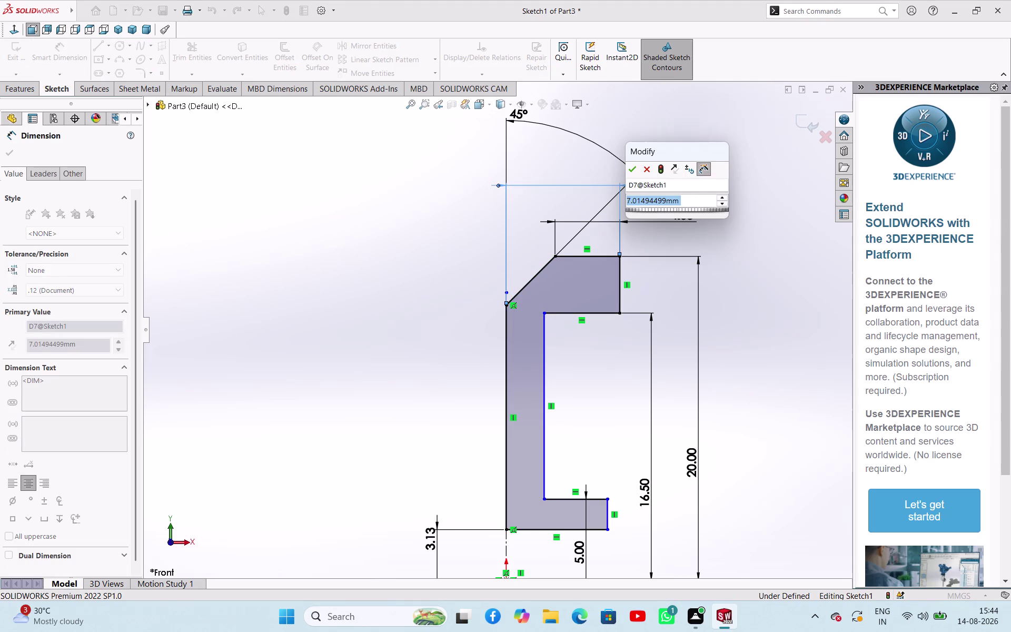
key(7)
text(.5)
key(Return)
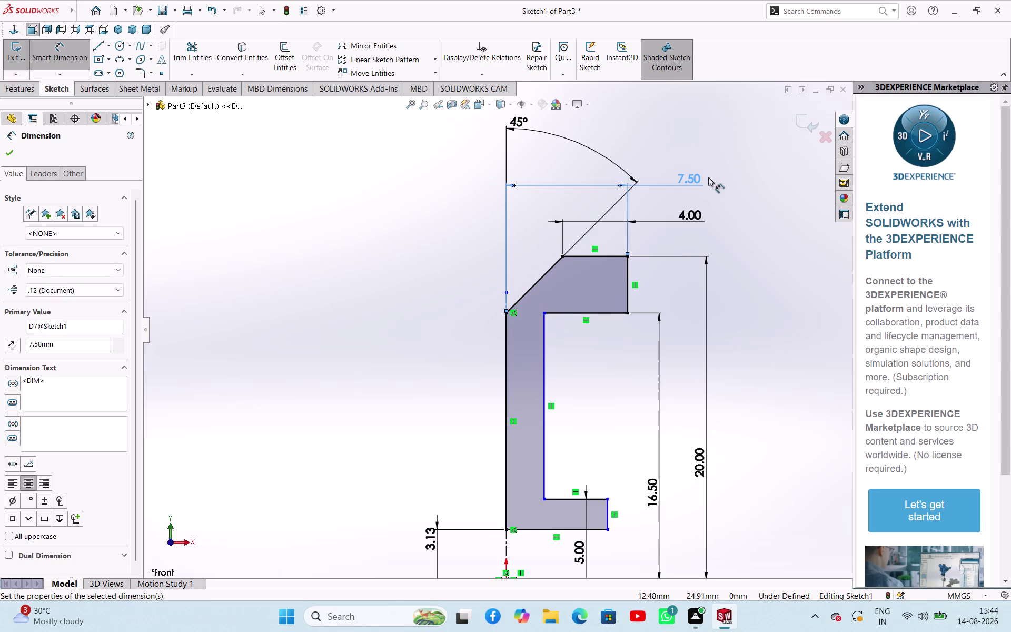
click(609, 513)
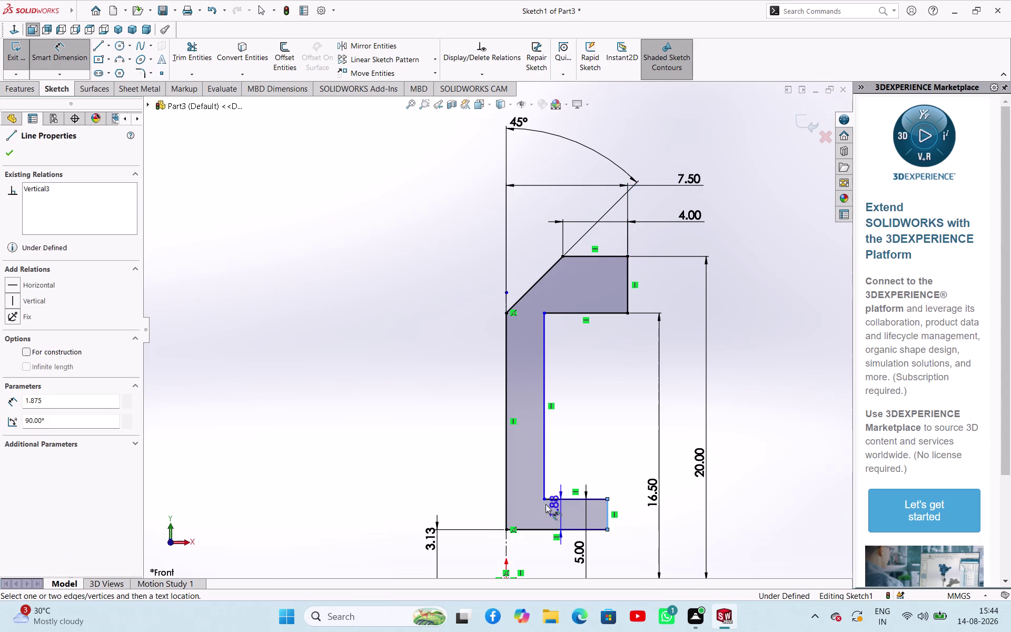
click(506, 499)
click(727, 526)
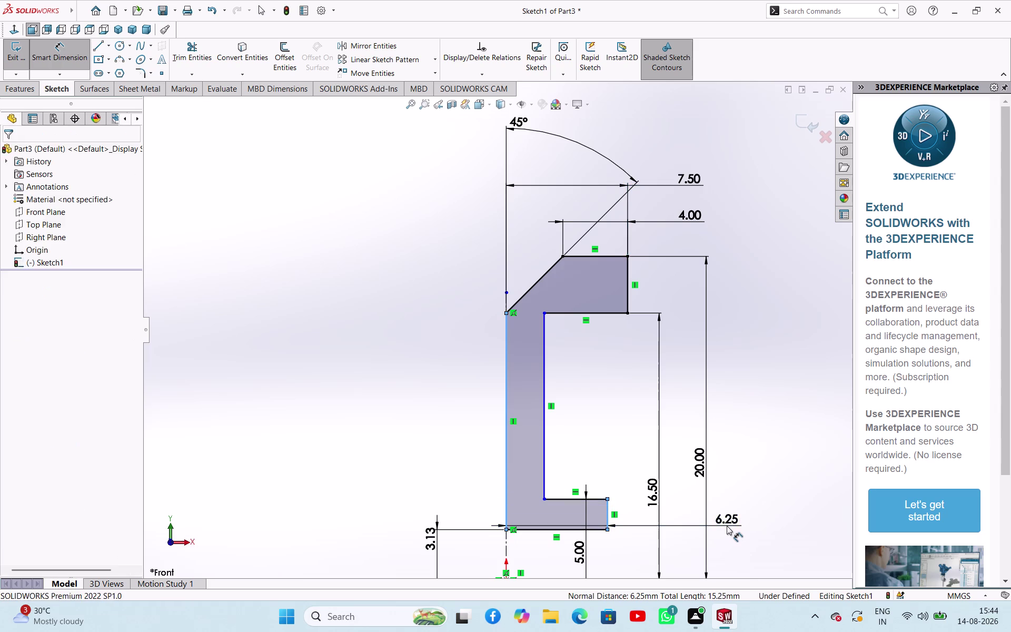
key(7)
text(.5)
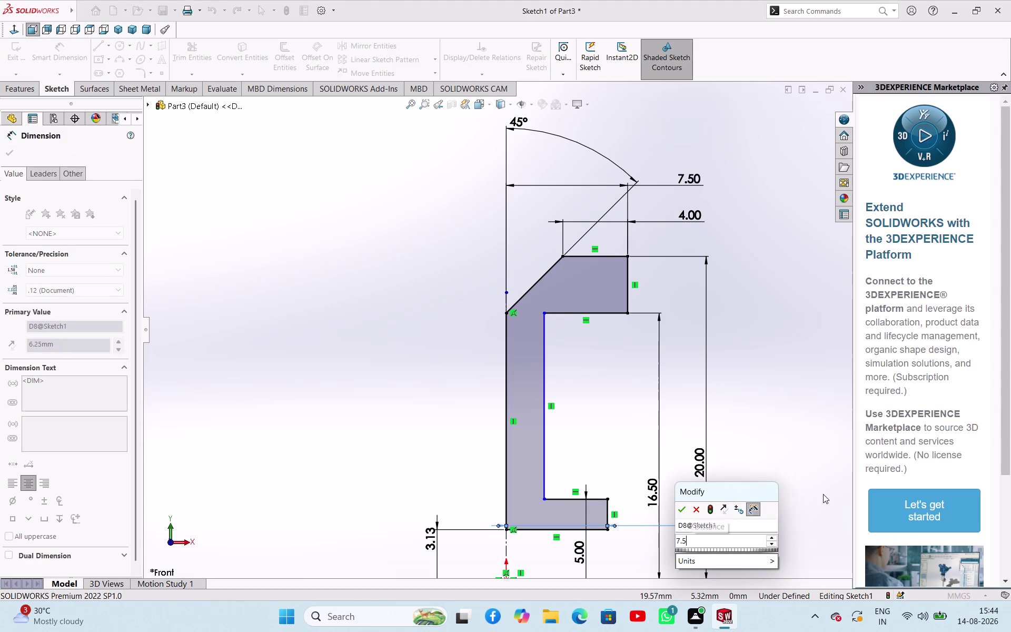
key(Return)
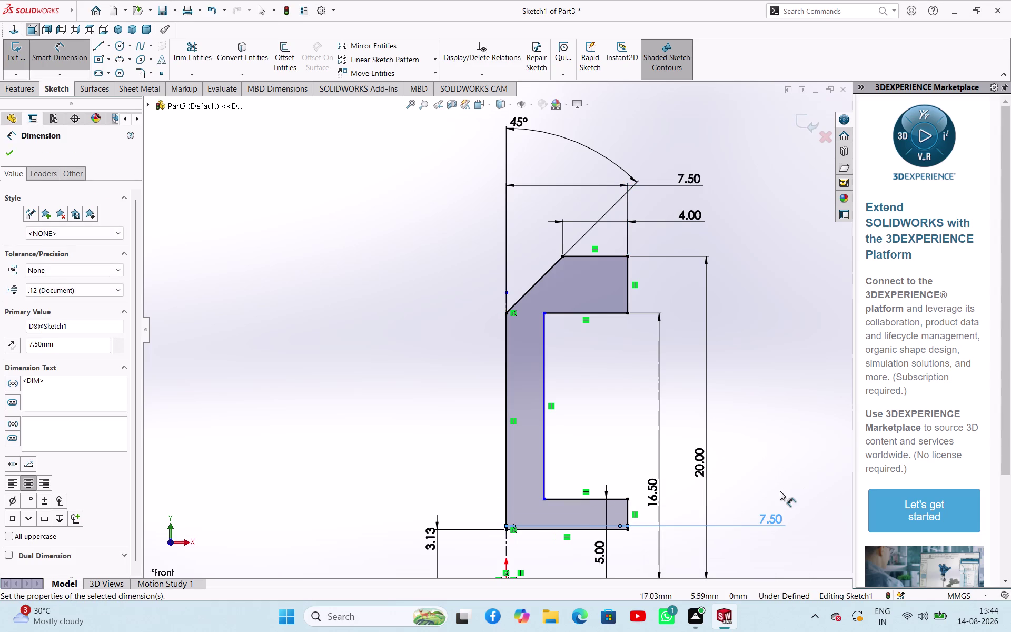
Dimension the wall thickness at 2.5 mm to fully define the sketch, then exit dimensioning.
click(544, 424)
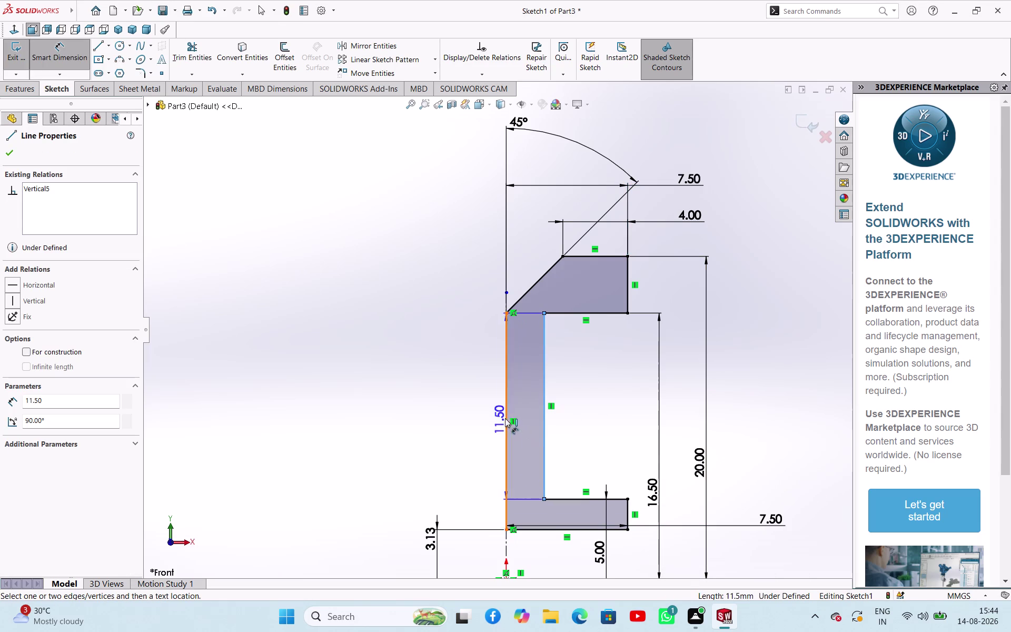
click(505, 418)
click(441, 406)
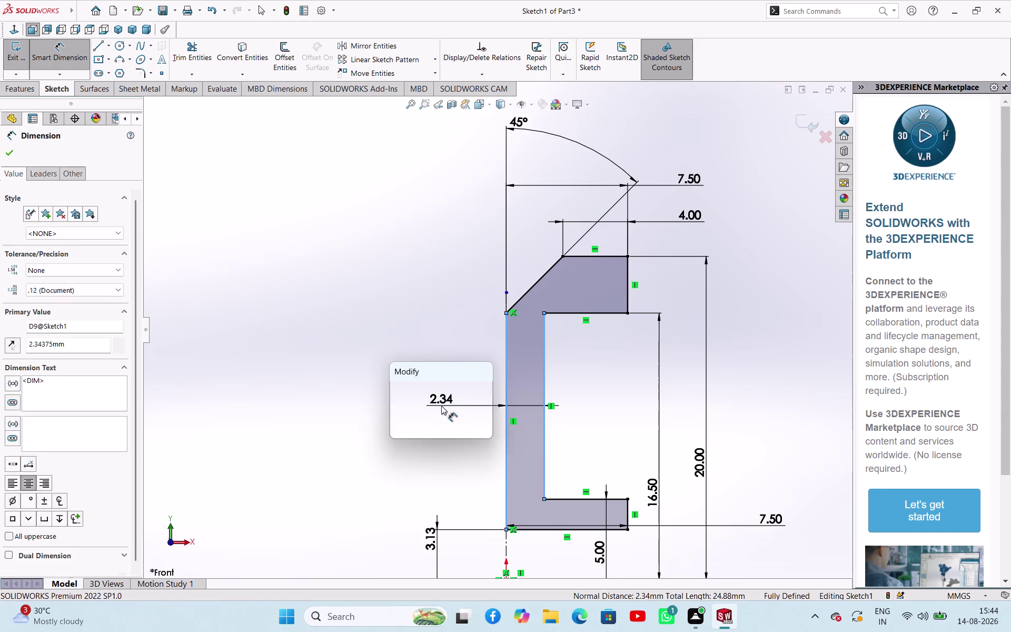
text(2.5)
key(Return)
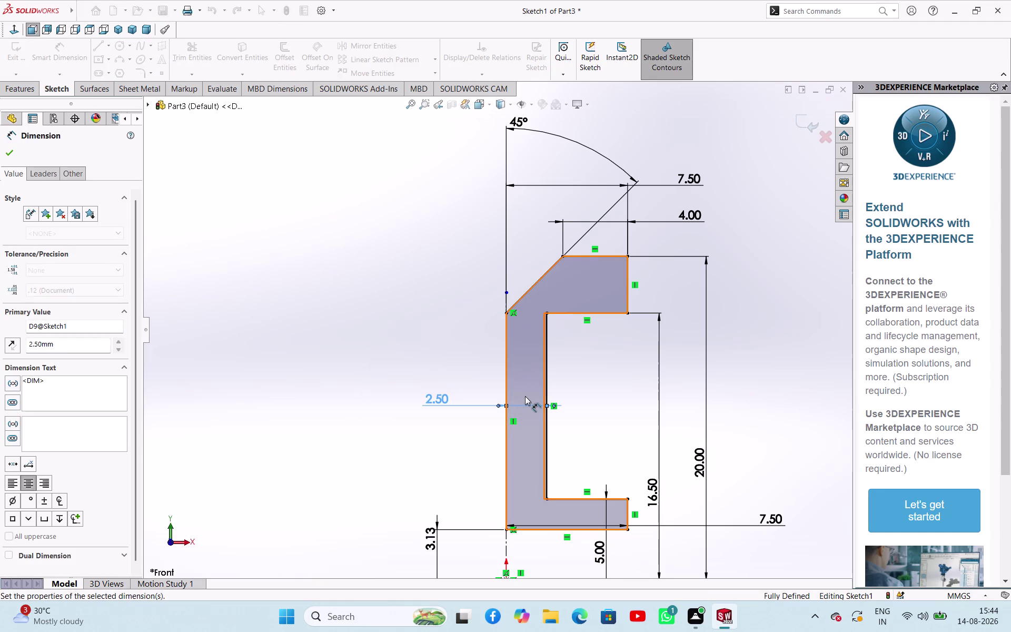
scroll(down, 3)
scroll(up, 3)
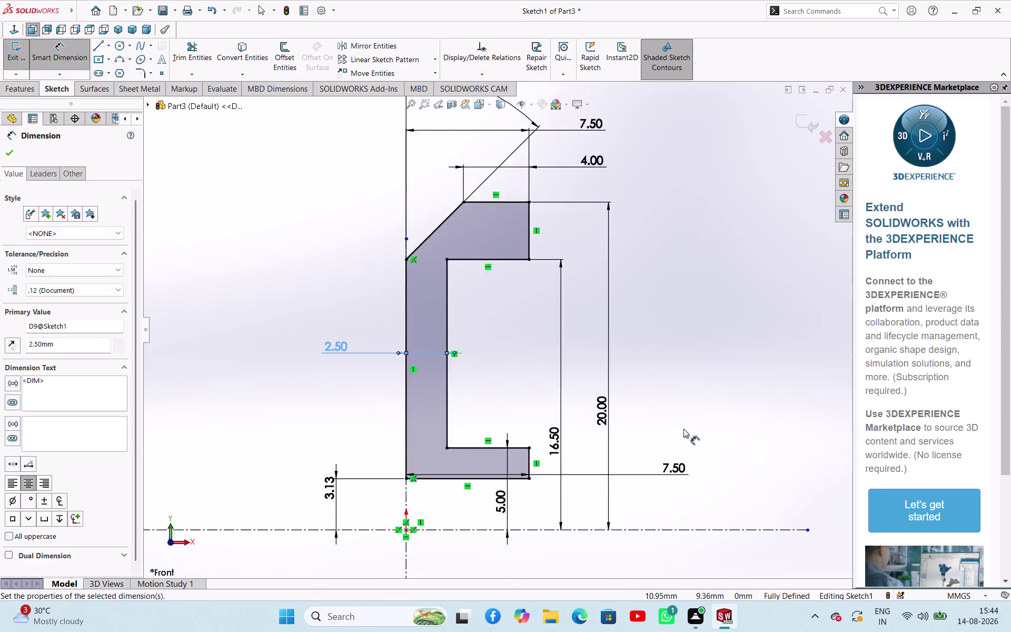
scroll(up, 3)
scroll(down, 3)
scroll(up, 3)
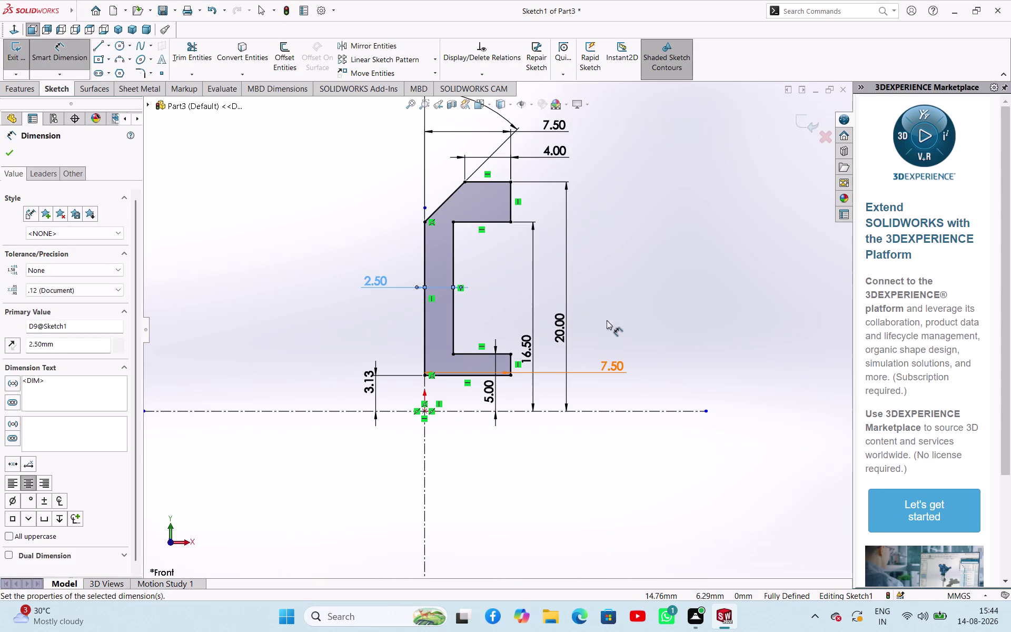
right_click(652, 267)
click(669, 302)
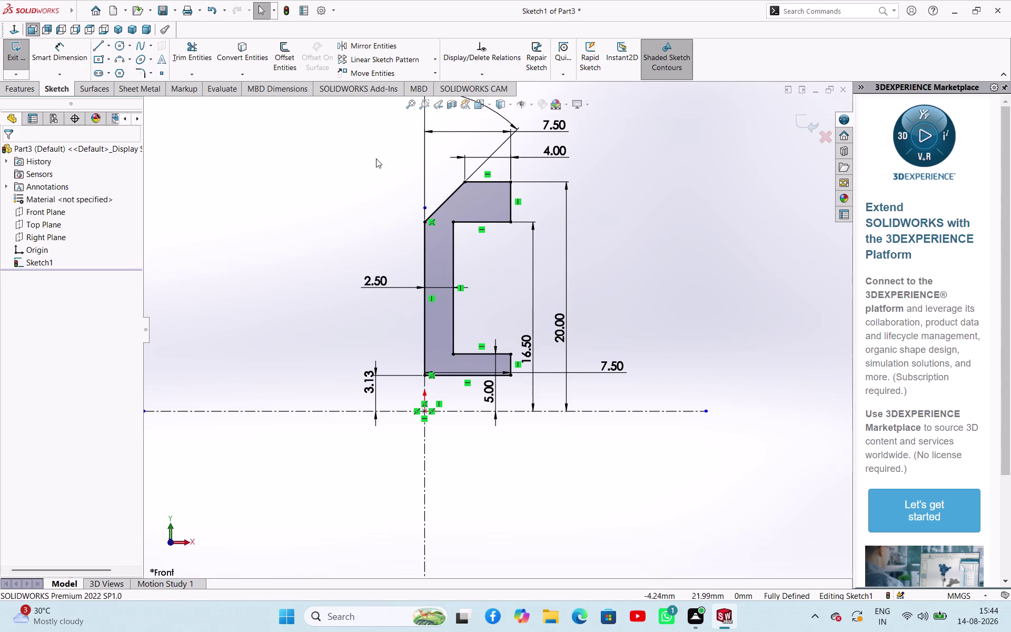
Mirror the half profile about the vertical centreline, leaving Line1 out of the mirrored entities.
drag(376, 158, 551, 251)
click(368, 142)
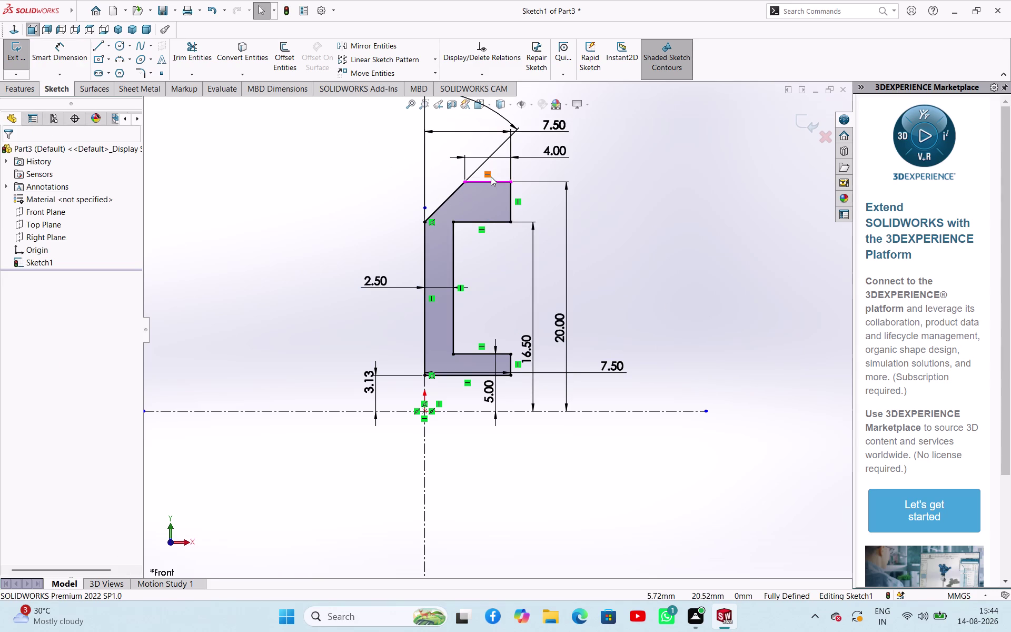
drag(390, 132, 323, 412)
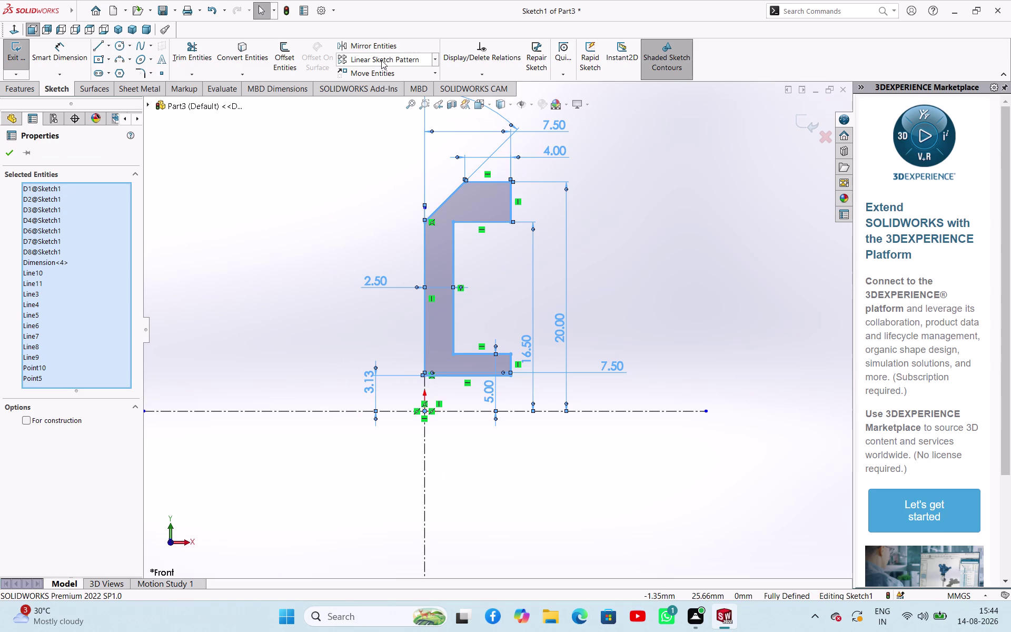
click(356, 47)
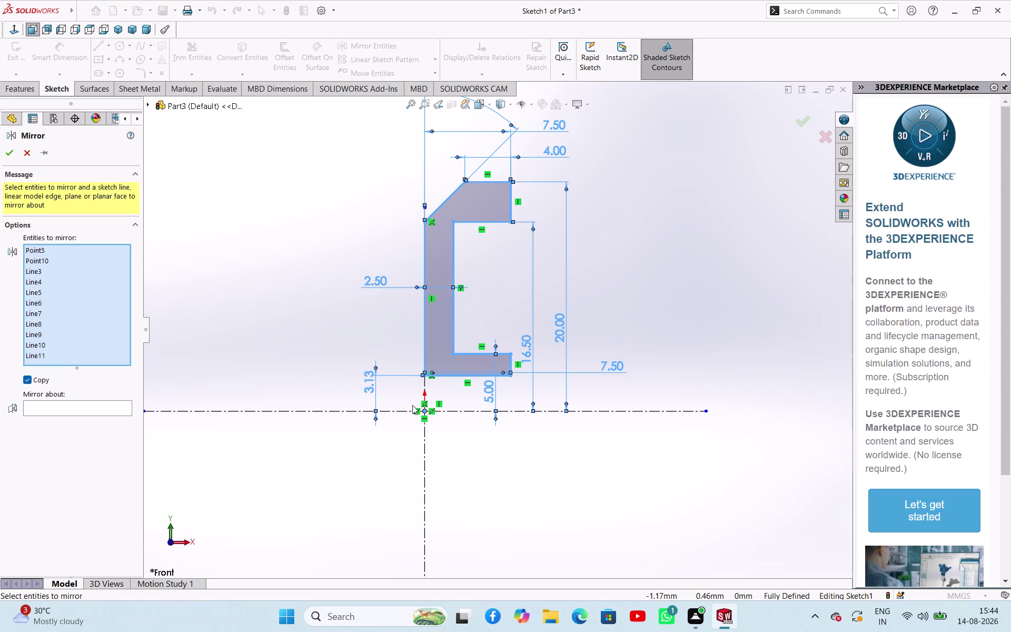
click(425, 385)
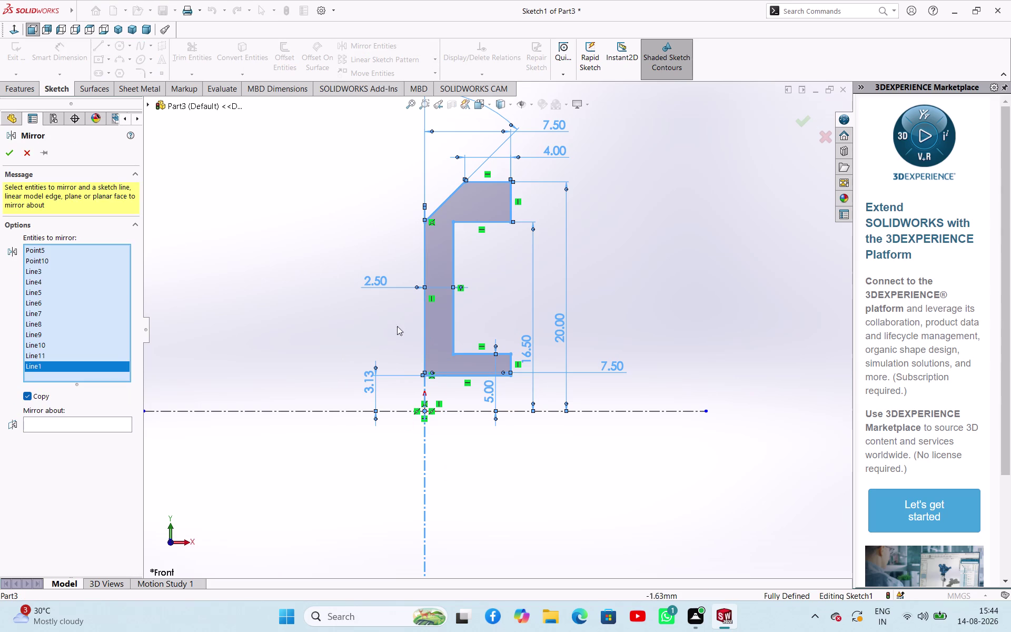
right_click(104, 369)
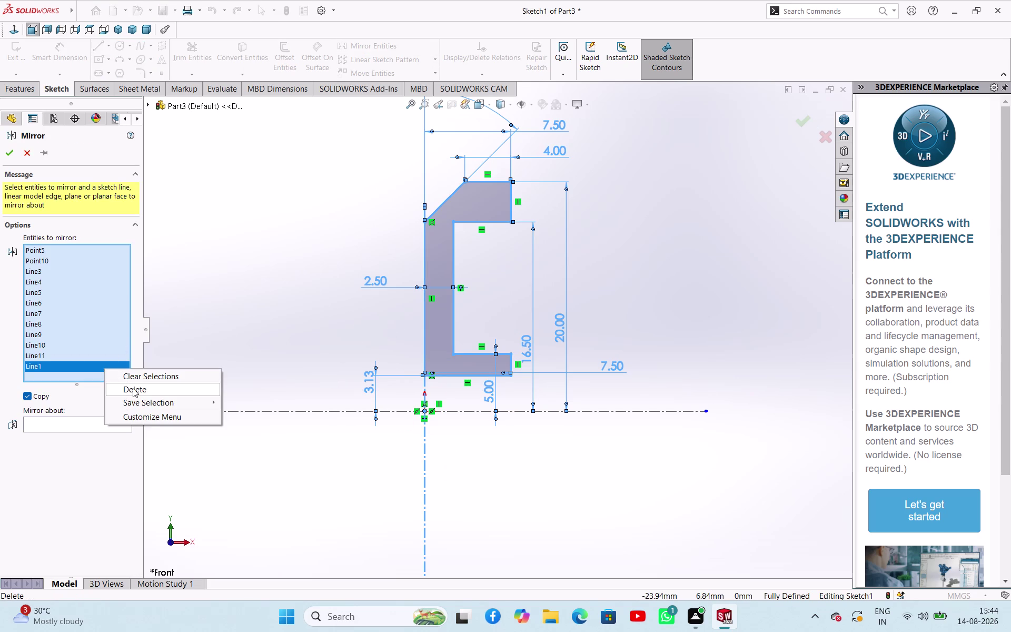
click(133, 388)
click(102, 411)
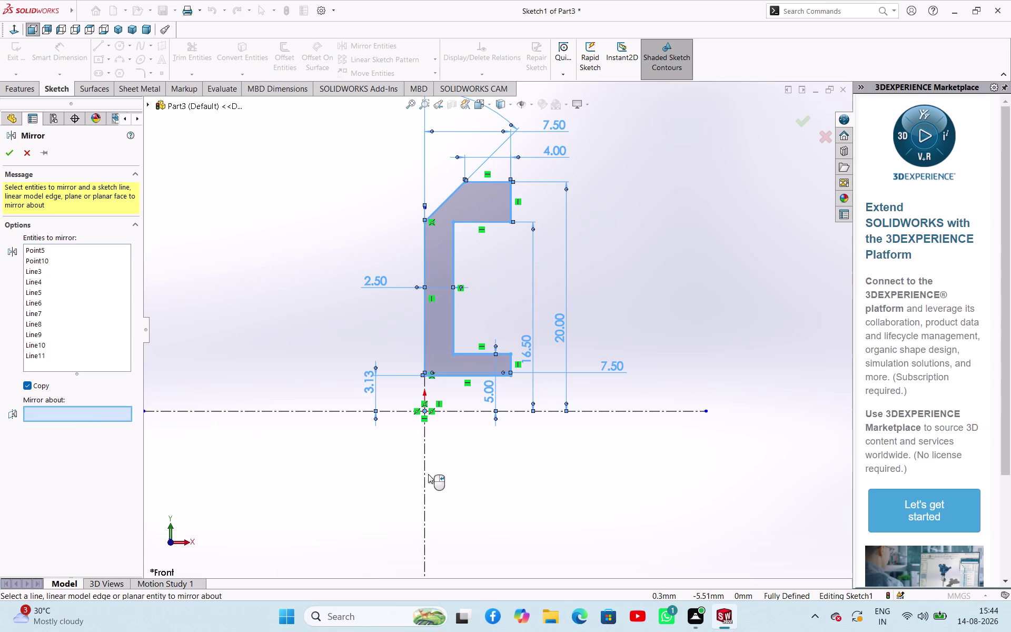
click(424, 472)
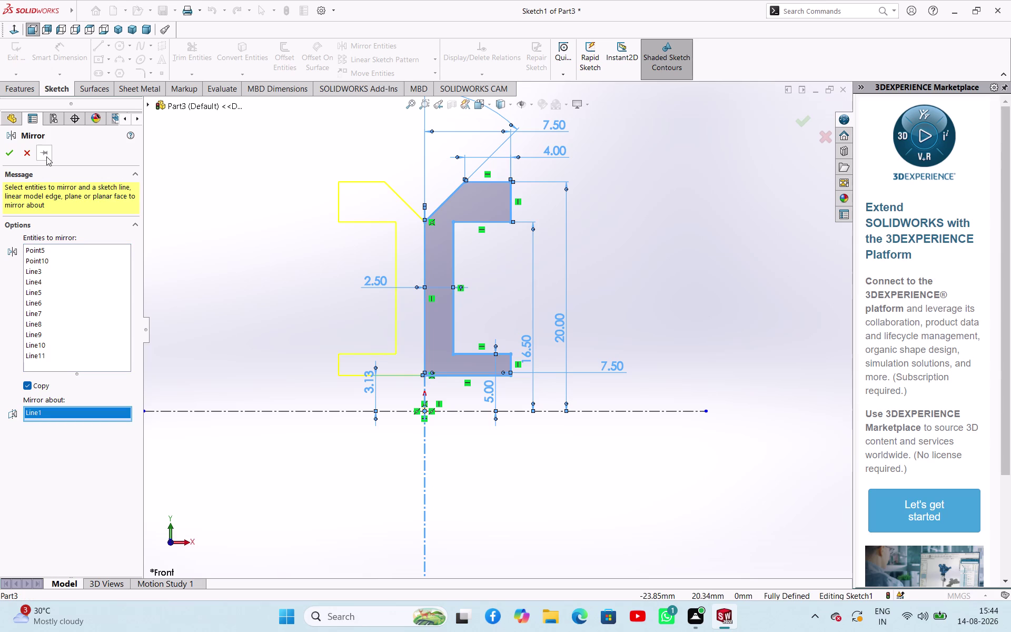
click(8, 153)
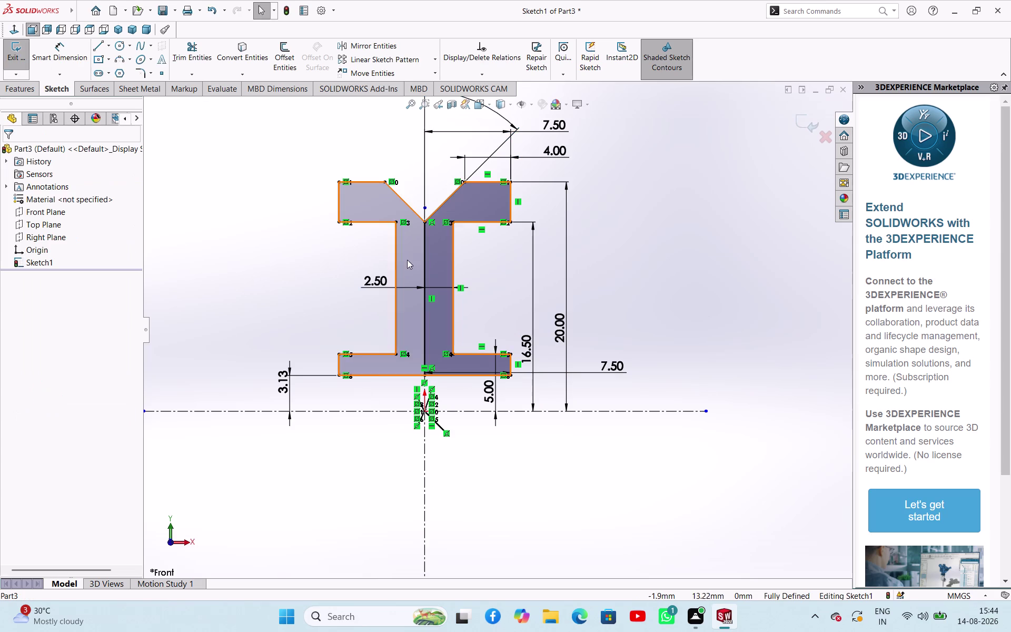
Delete the vertical line through the profile's middle and launch Revolved Boss/Base.
click(423, 251)
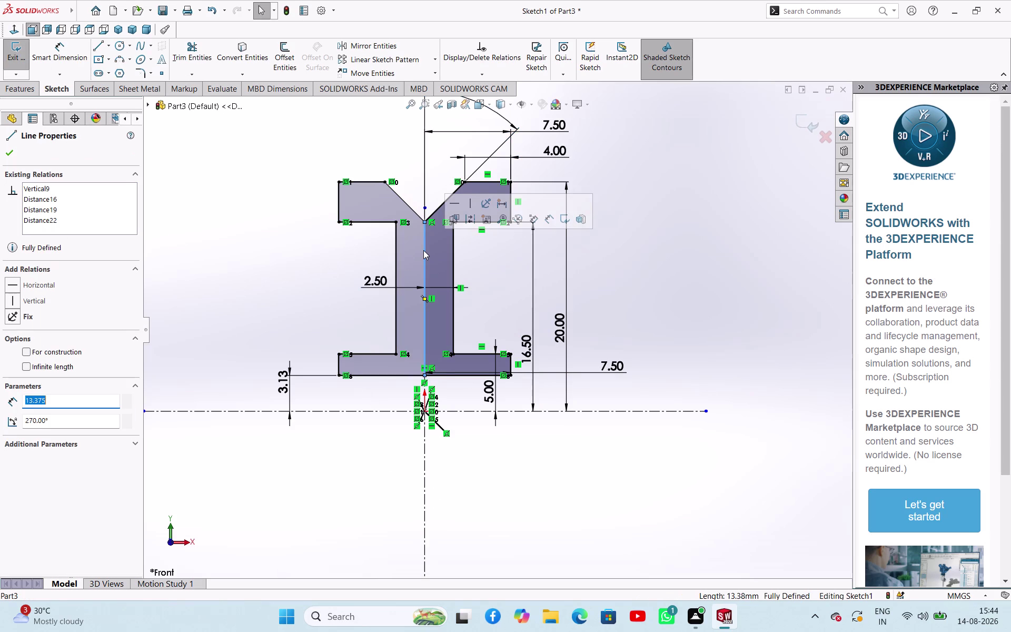
key(Delete)
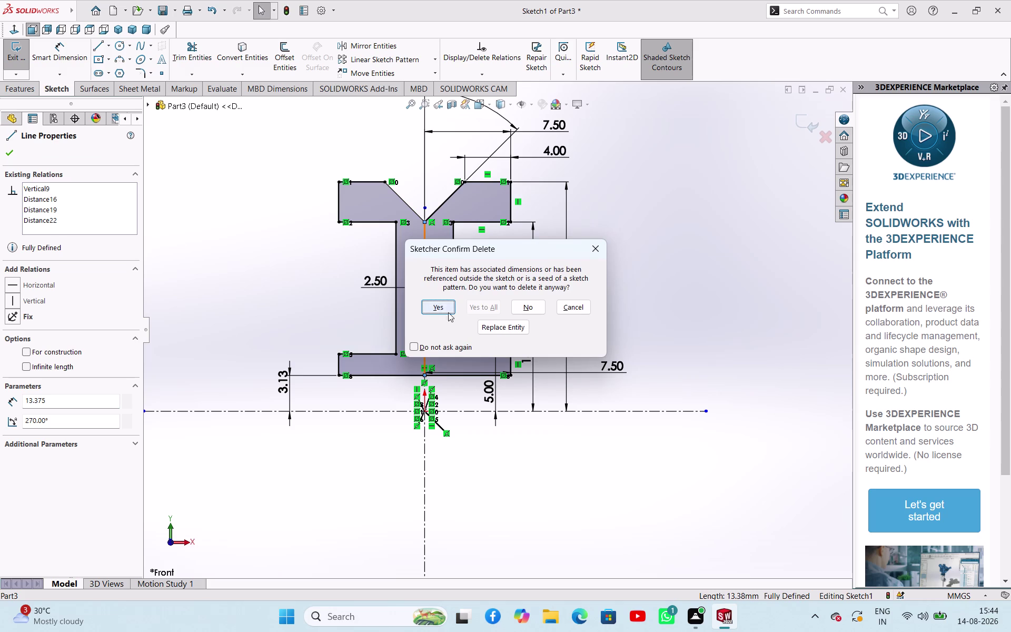
click(446, 308)
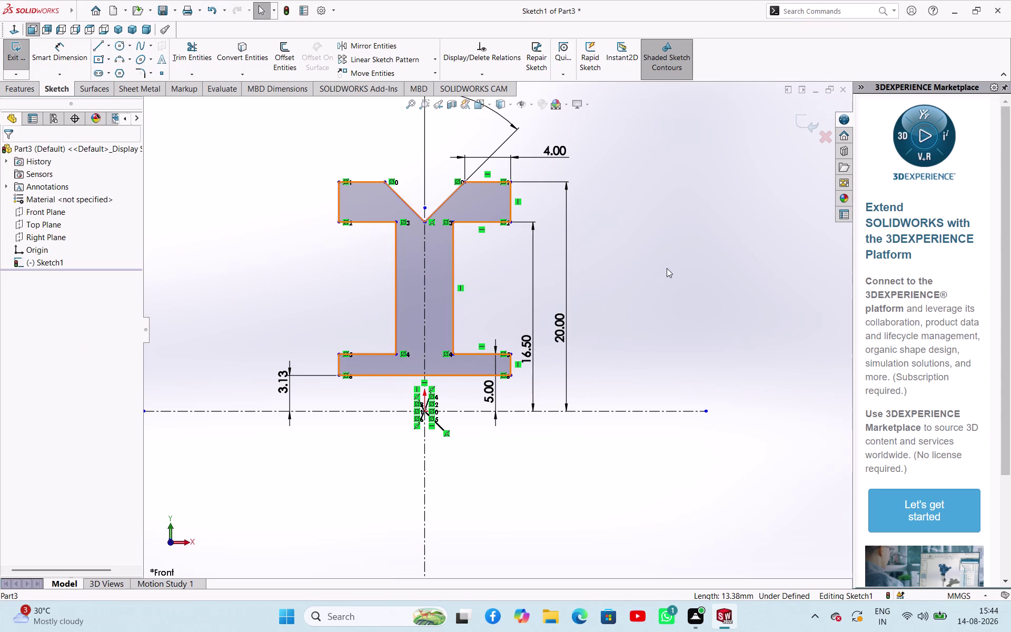
click(667, 268)
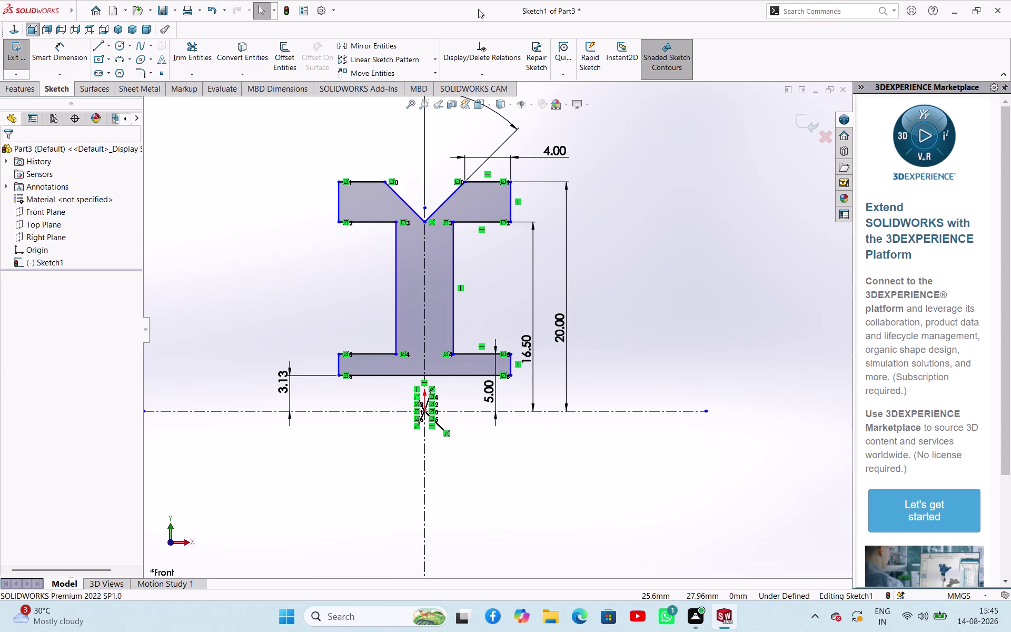
click(24, 47)
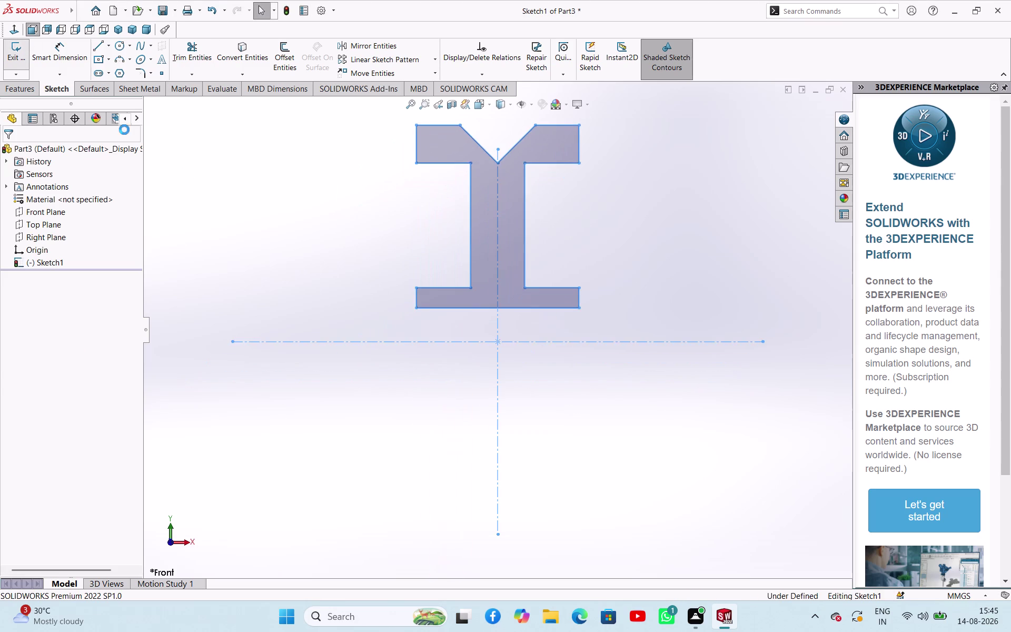
click(390, 335)
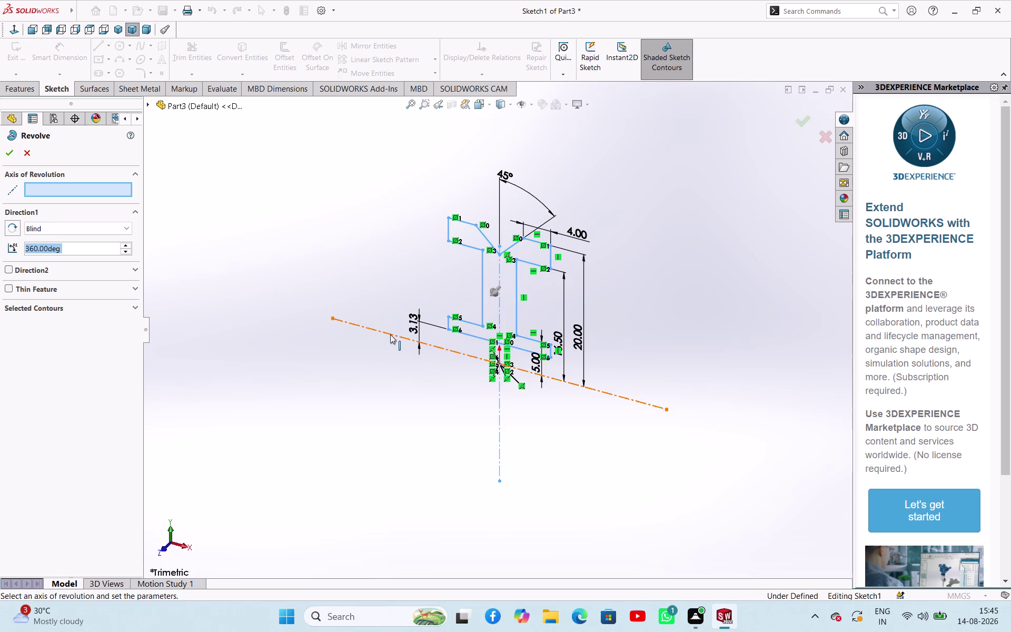
Revolve the profile 360° about the horizontal centreline and orbit the resulting pulley.
click(13, 153)
click(345, 239)
middle_drag(692, 307, 674, 288)
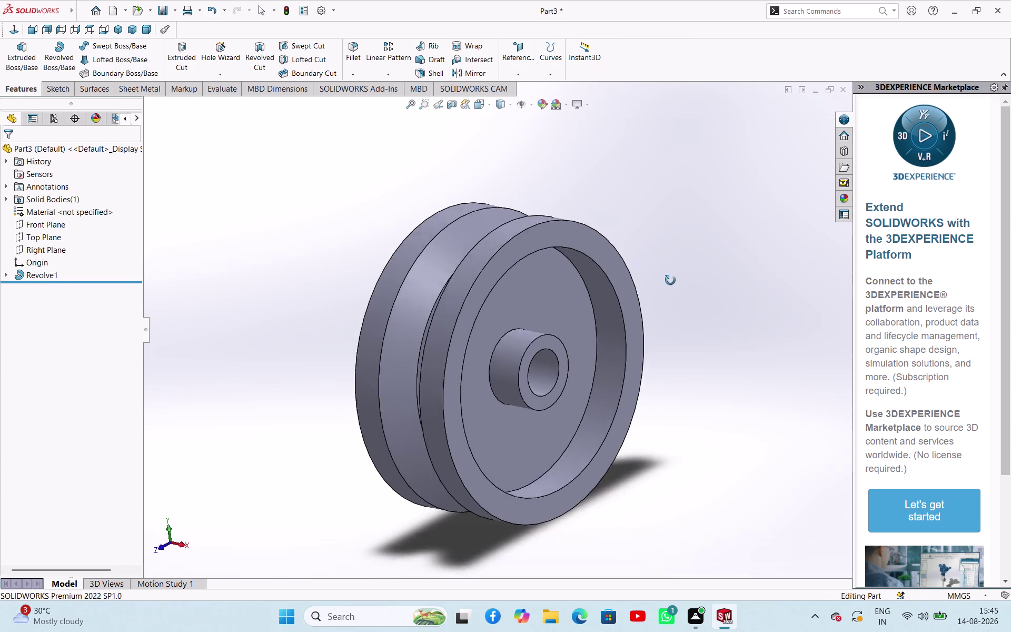
middle_drag(674, 288, 622, 128)
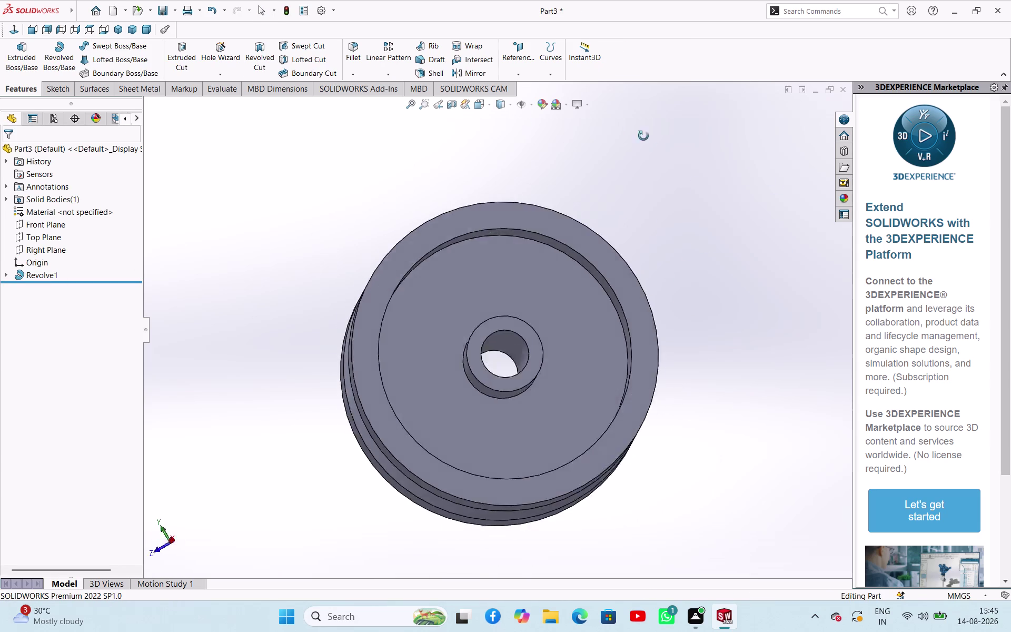
middle_drag(622, 128, 544, 202)
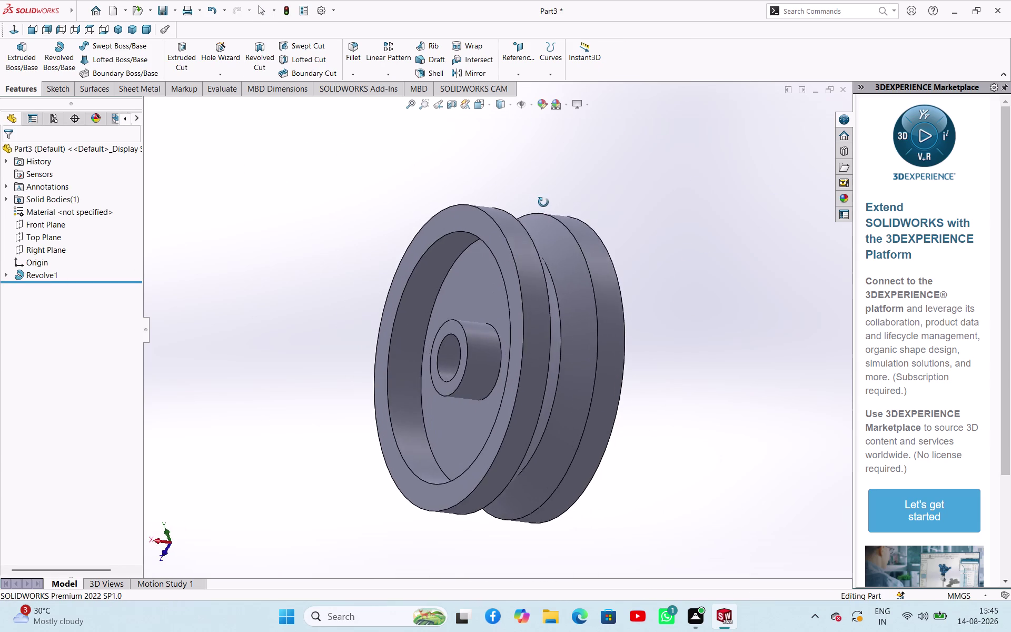
middle_drag(544, 202, 537, 230)
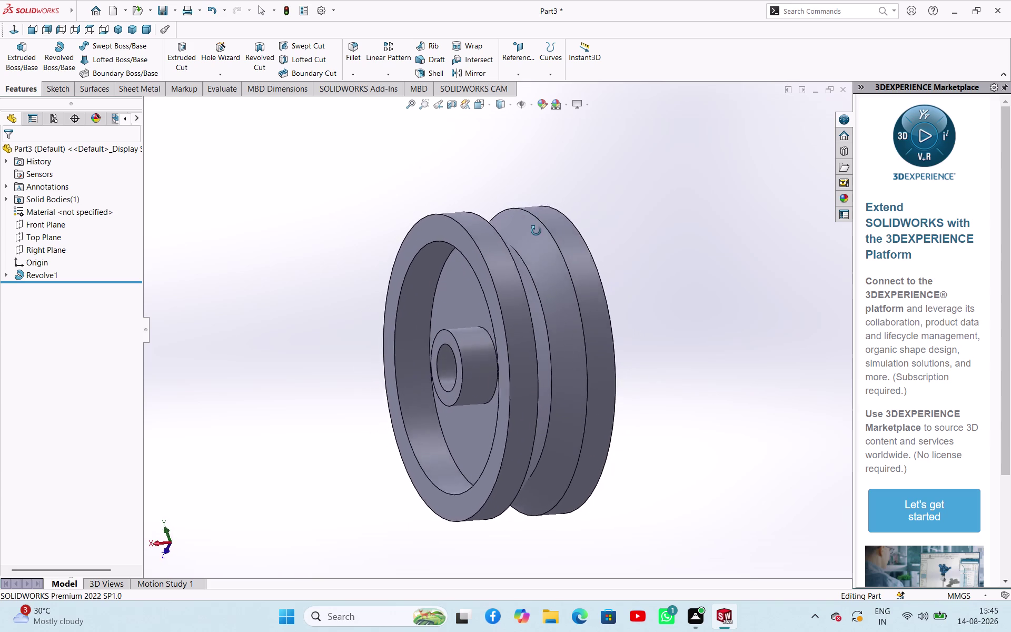
middle_drag(537, 229, 563, 197)
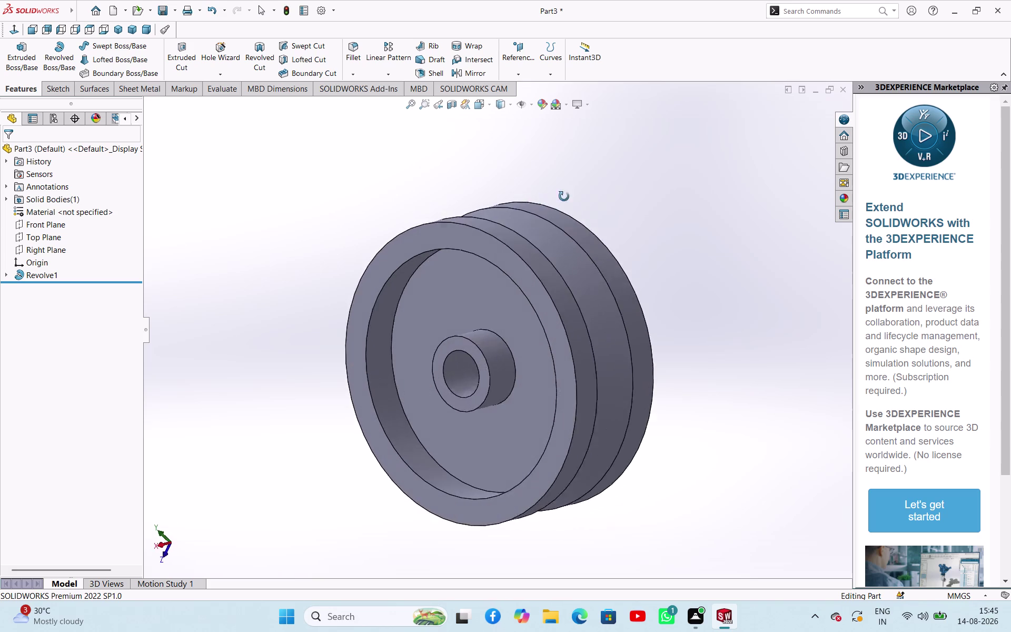
middle_drag(564, 197, 544, 236)
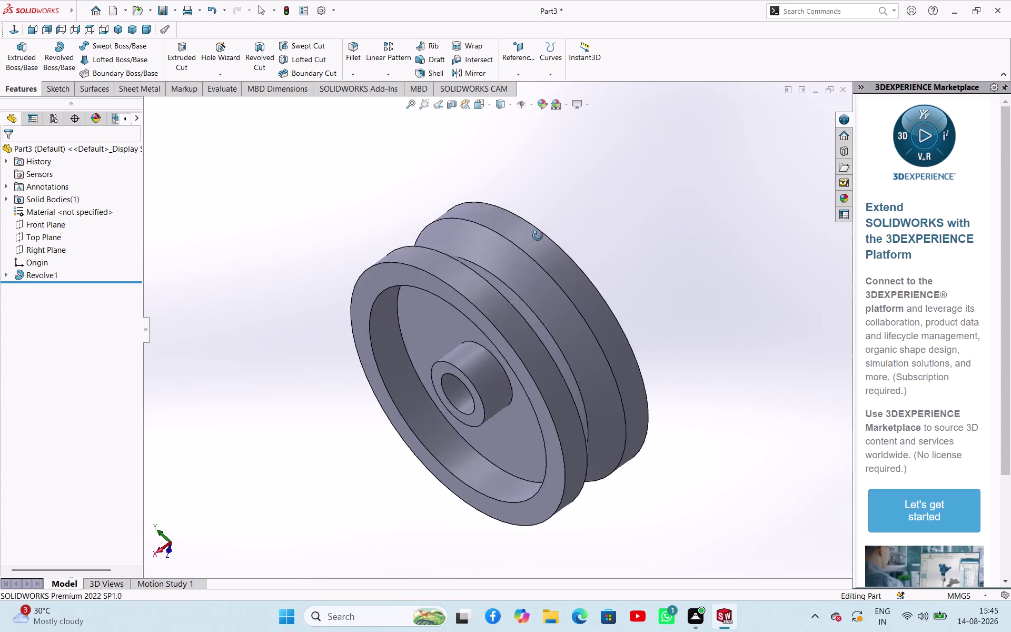
middle_drag(544, 236, 561, 199)
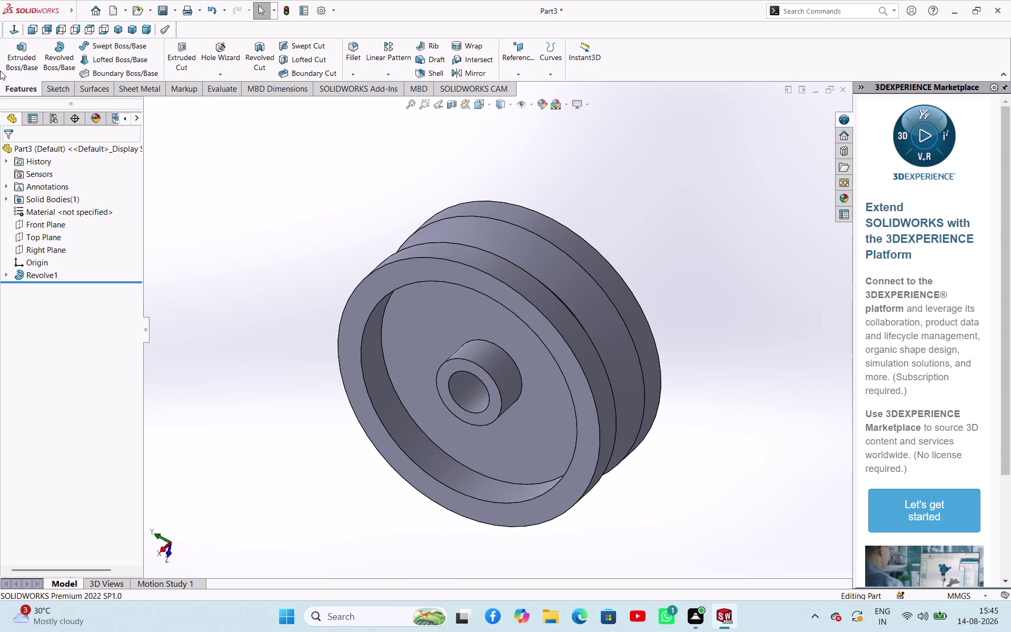
click(206, 88)
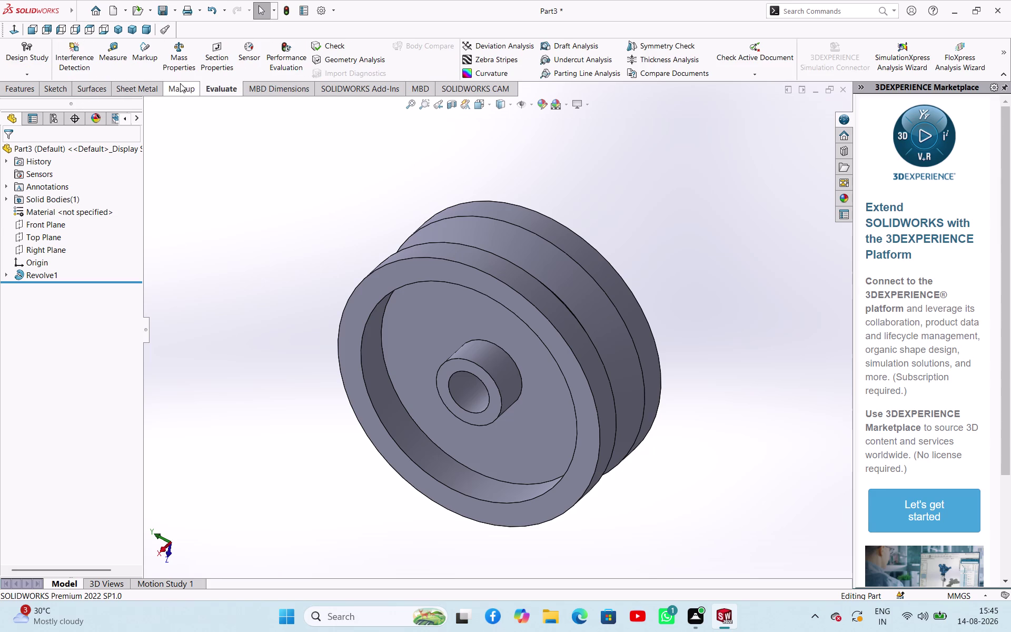
Measure the outer rim (40 mm), inner rim (33 mm), hub (10 mm) and bore (6.25 mm) diameters.
click(111, 48)
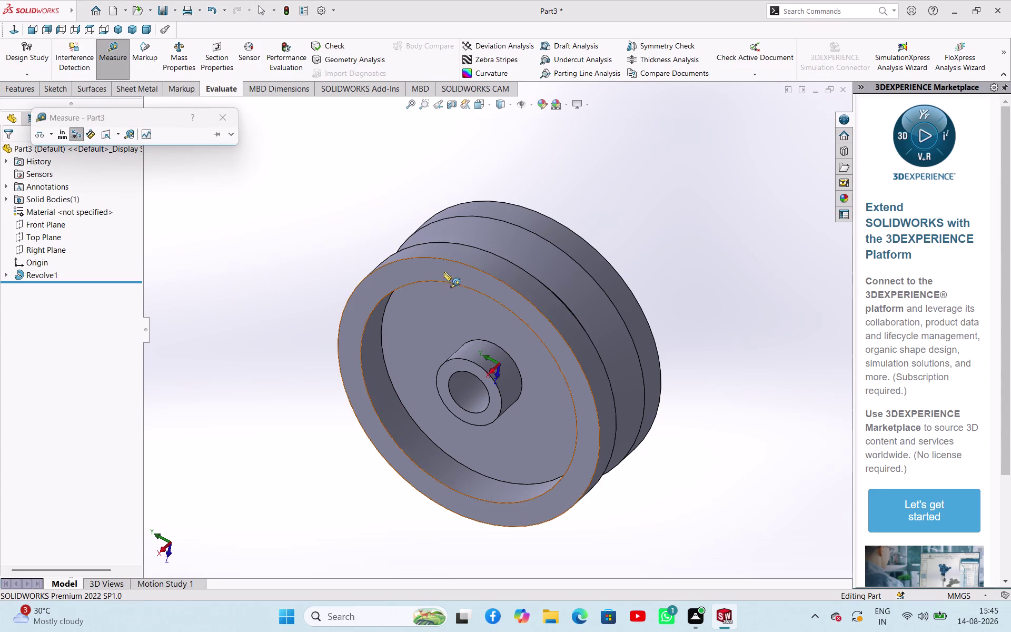
click(347, 302)
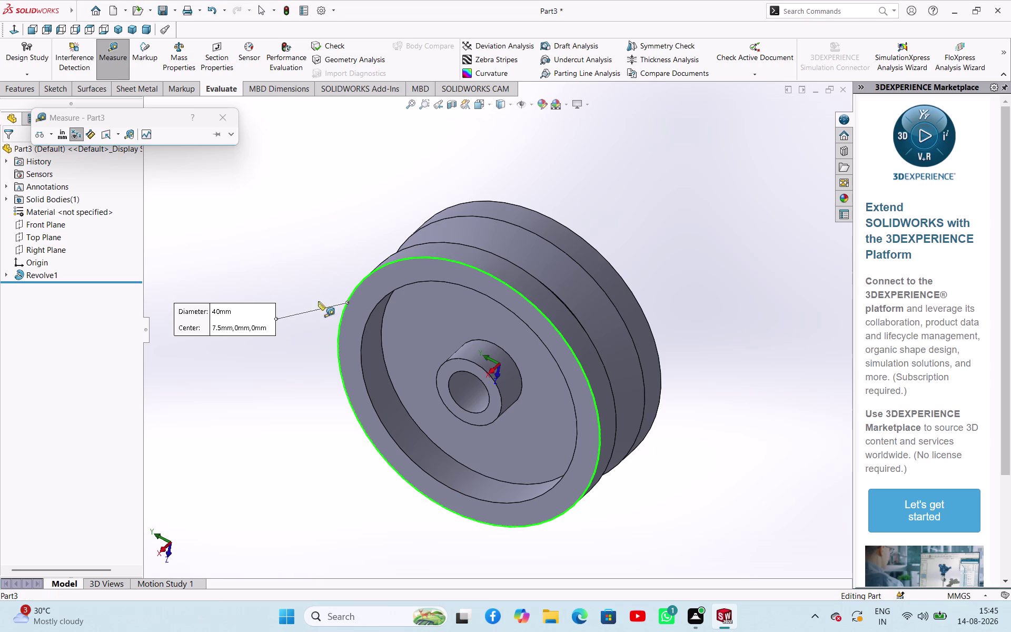
click(365, 323)
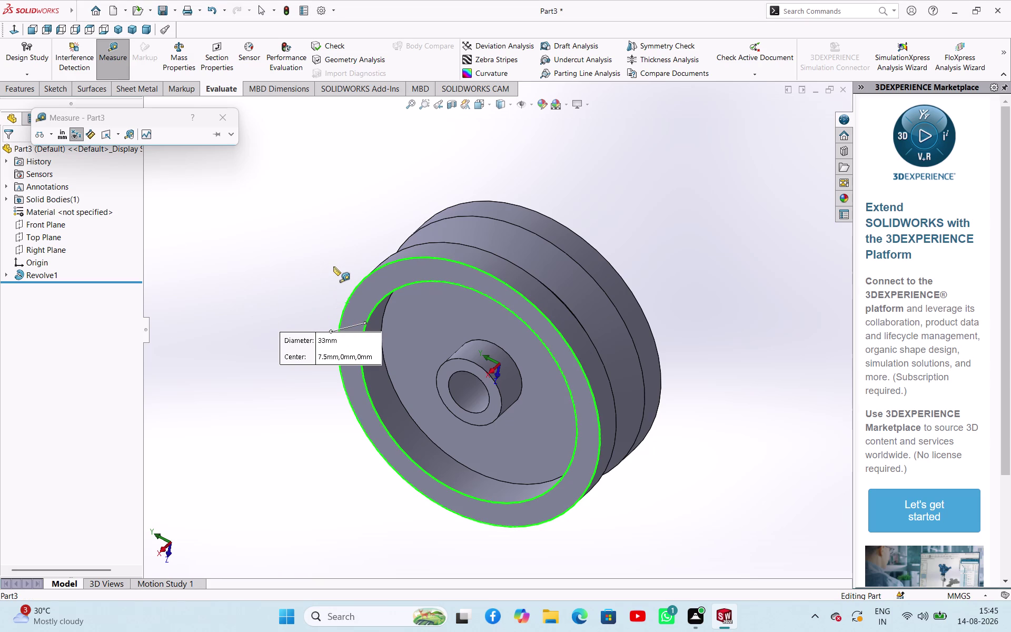
click(439, 371)
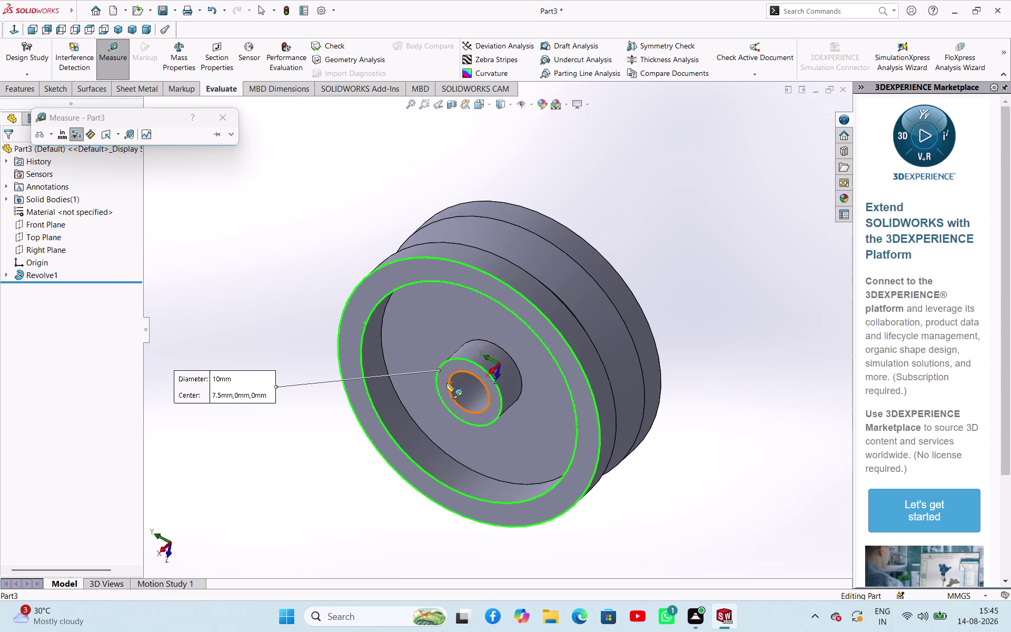
click(448, 382)
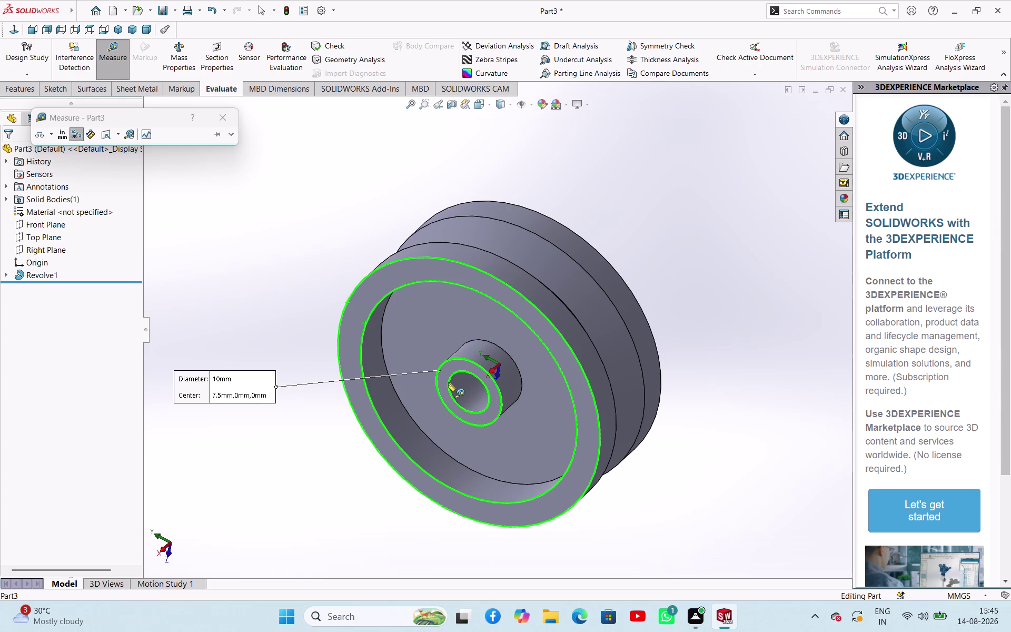
click(461, 380)
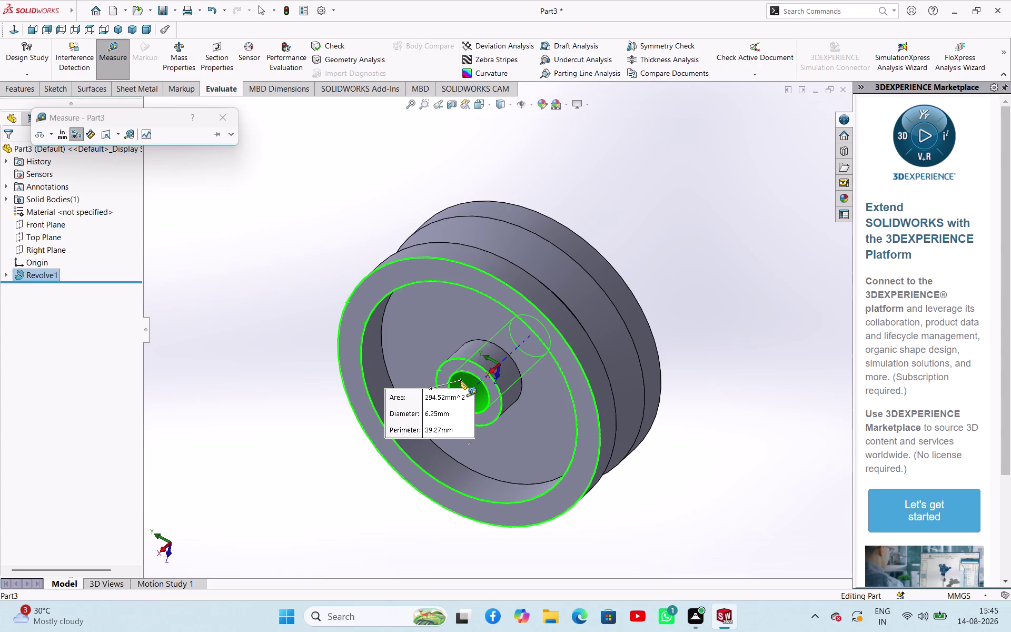
click(293, 270)
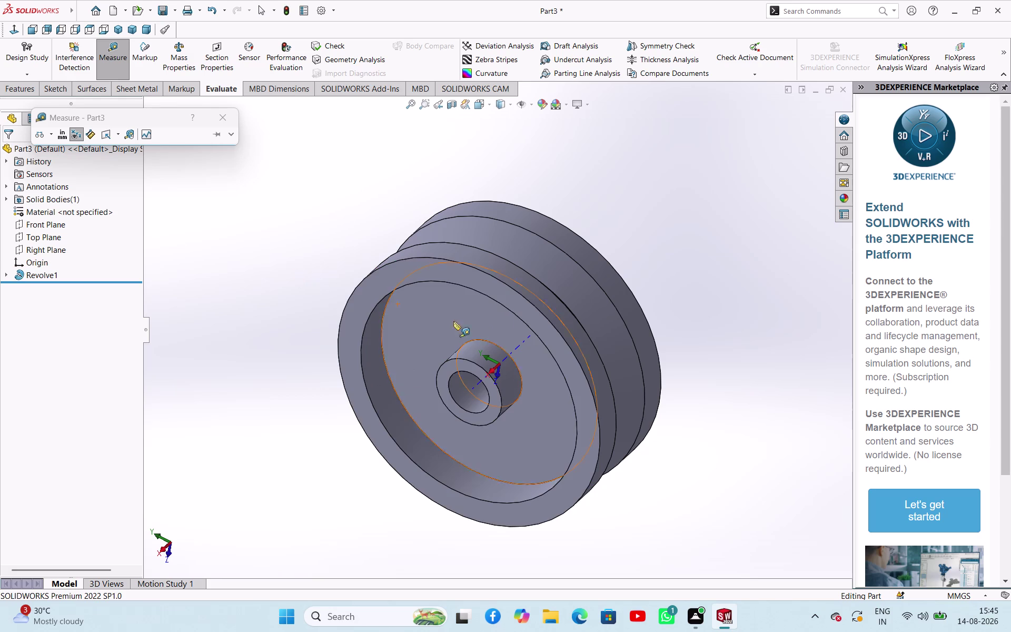
middle_drag(726, 325, 672, 260)
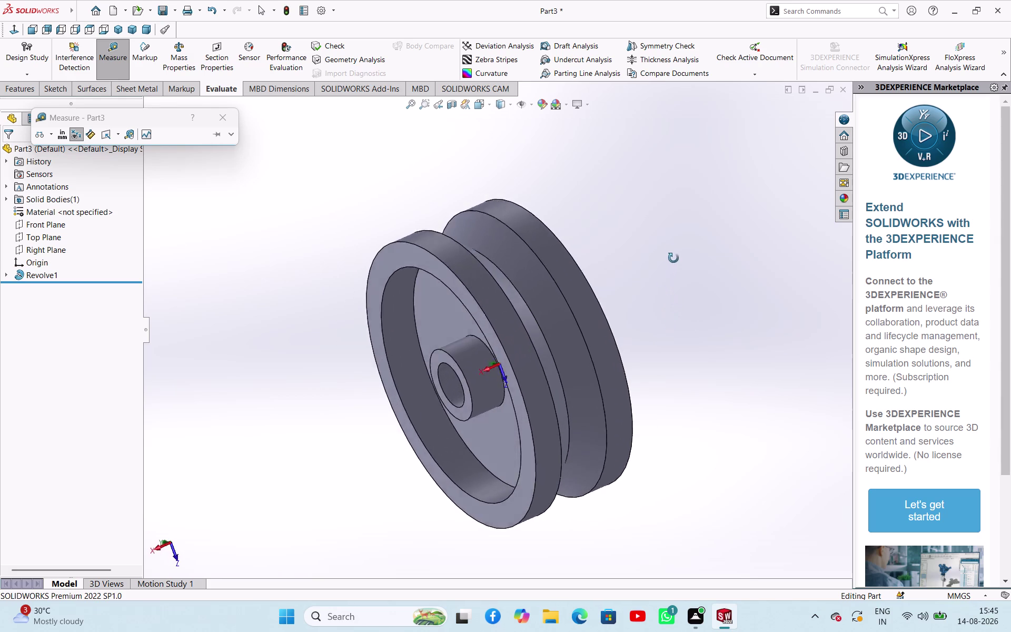
Switch to Front view, measure the V-groove face area (567.58 mm²), and close Measure.
middle_drag(672, 260, 696, 199)
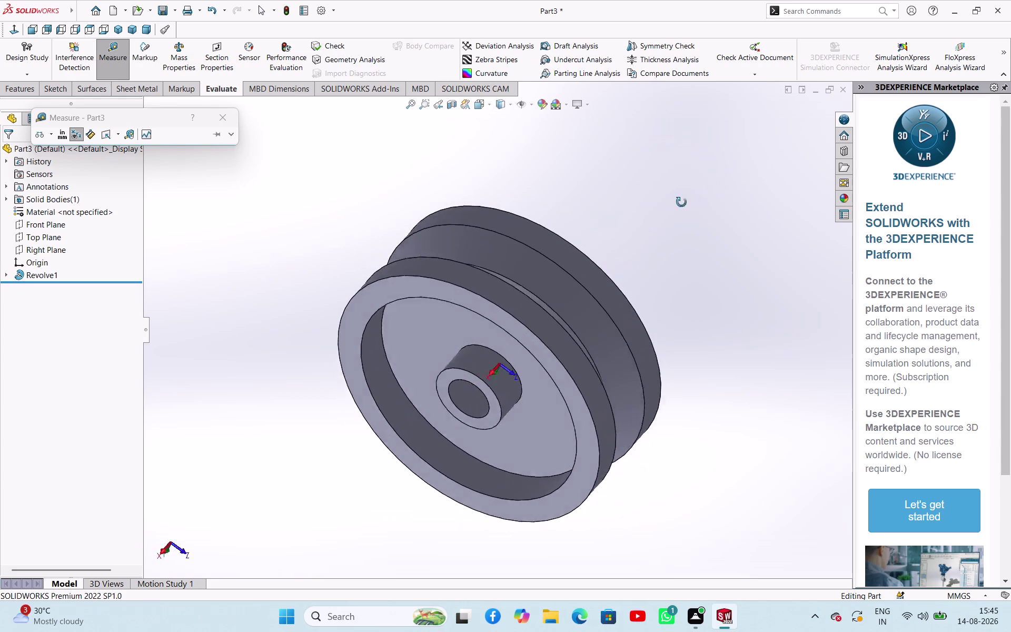
middle_drag(697, 199, 636, 233)
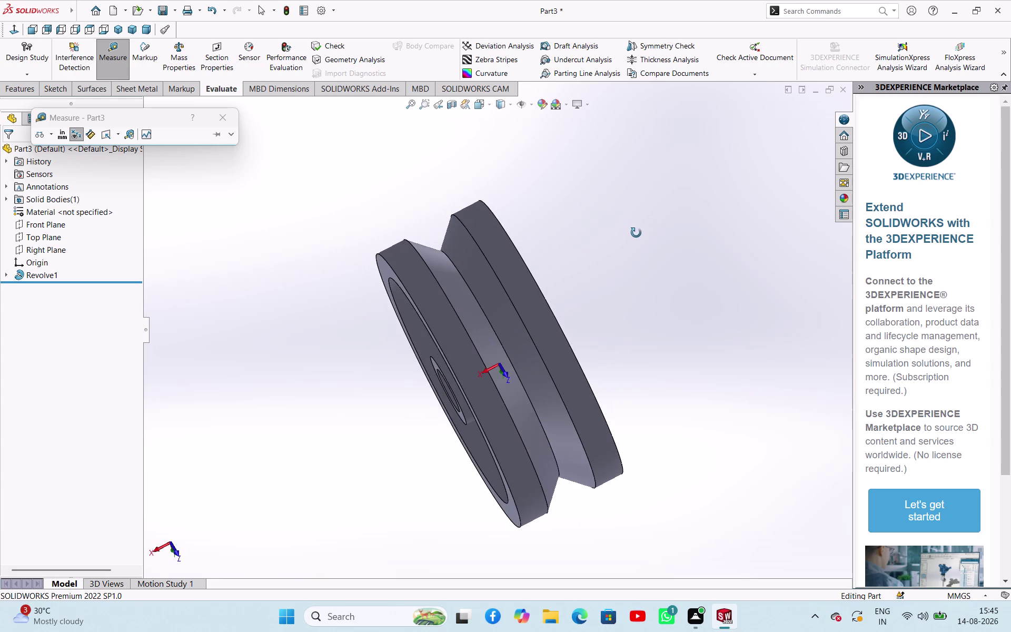
middle_drag(636, 233, 631, 226)
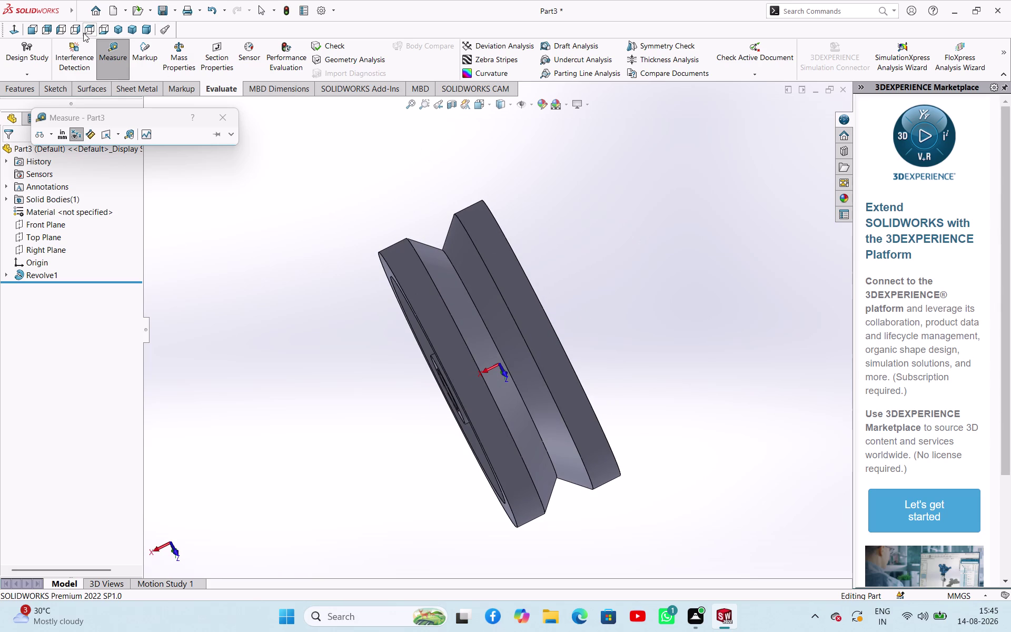
click(34, 28)
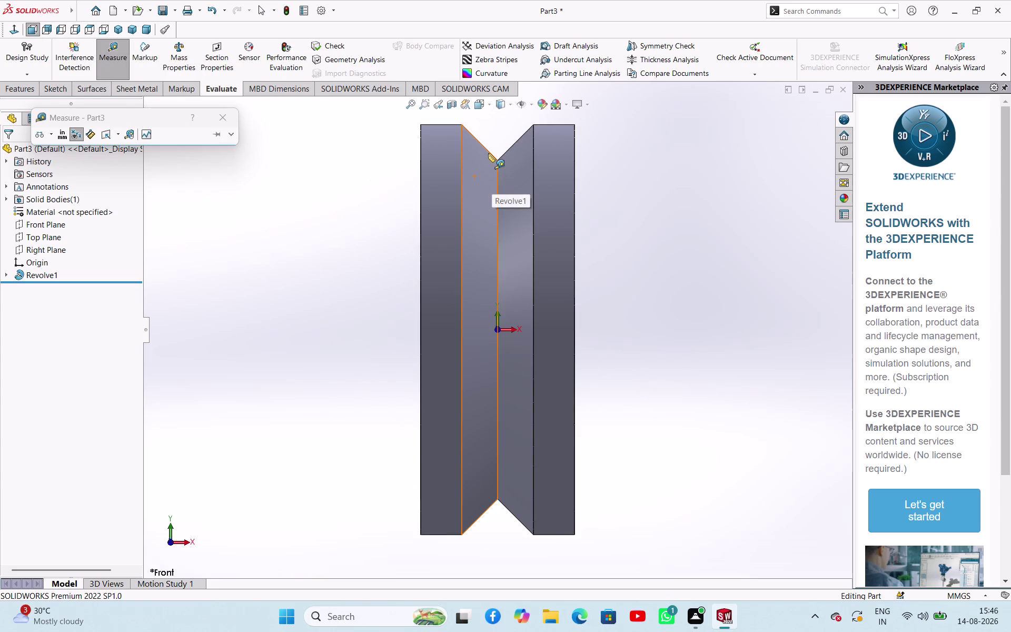
click(484, 147)
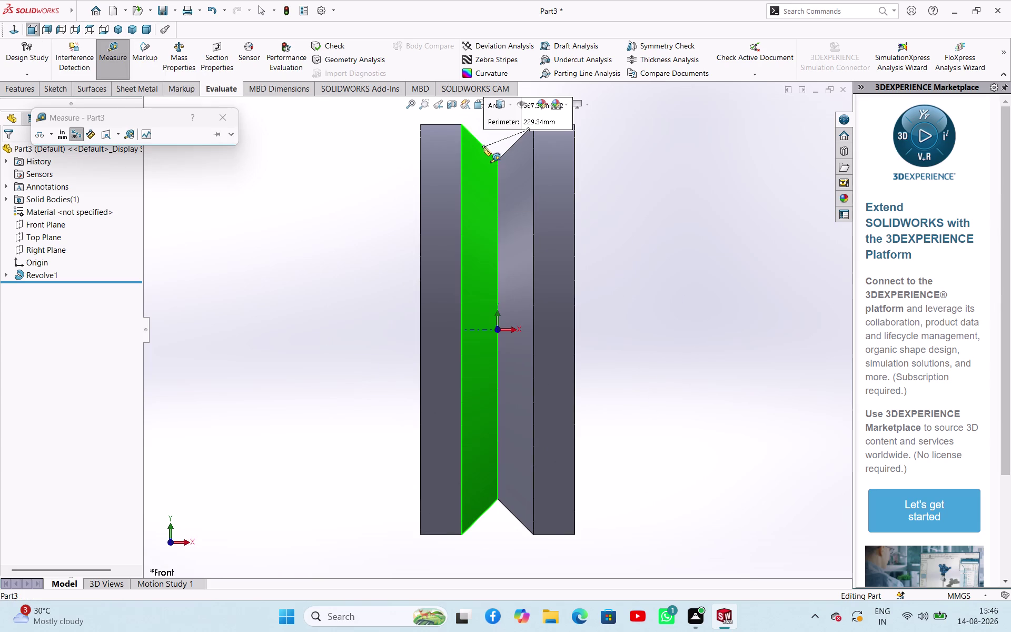
scroll(down, 3)
scroll(up, 3)
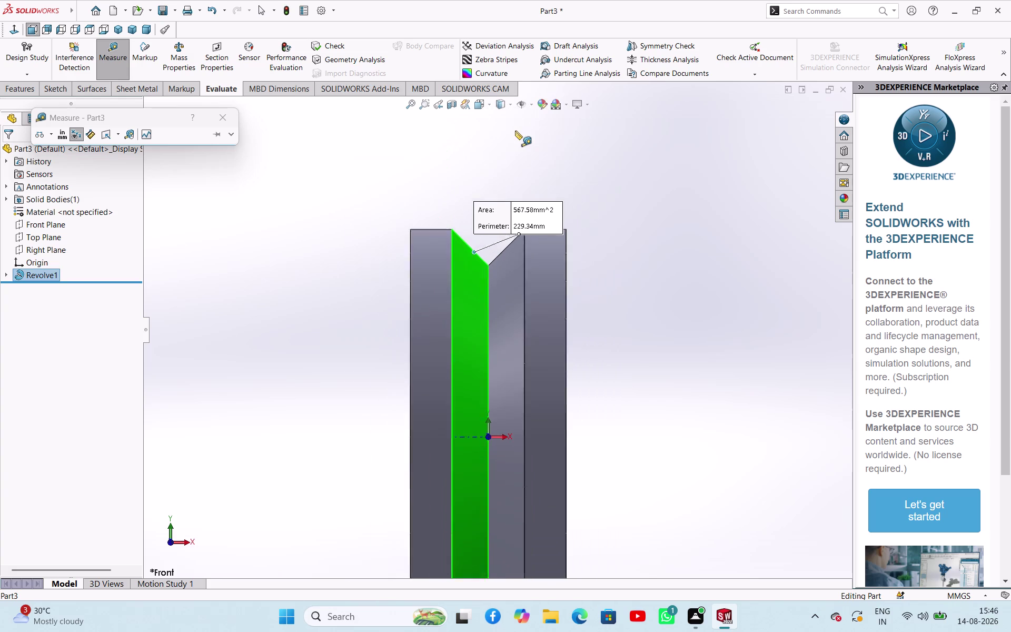
scroll(up, 3)
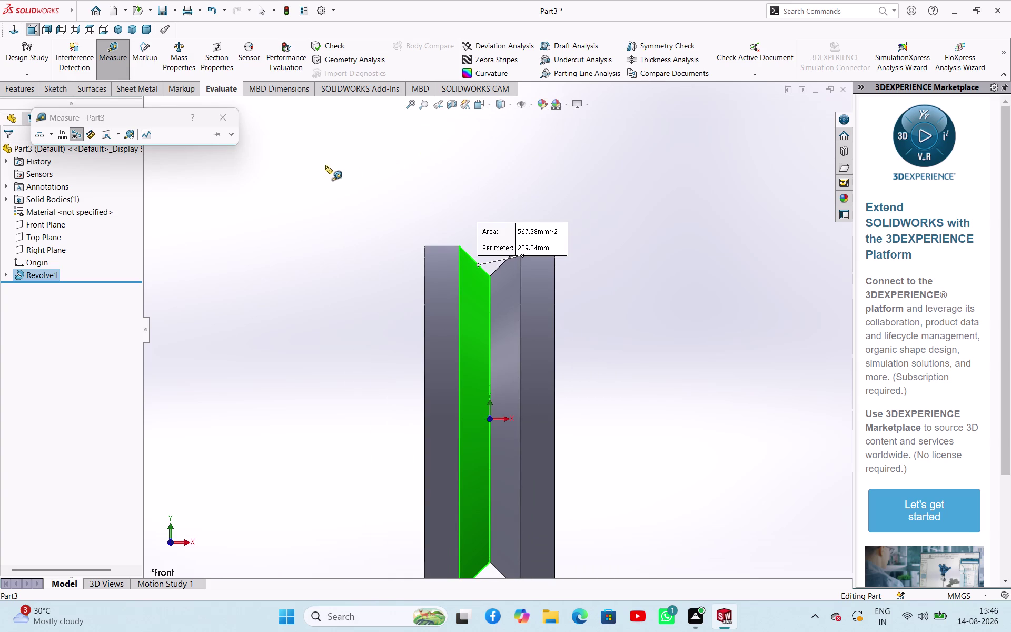
key(Escape)
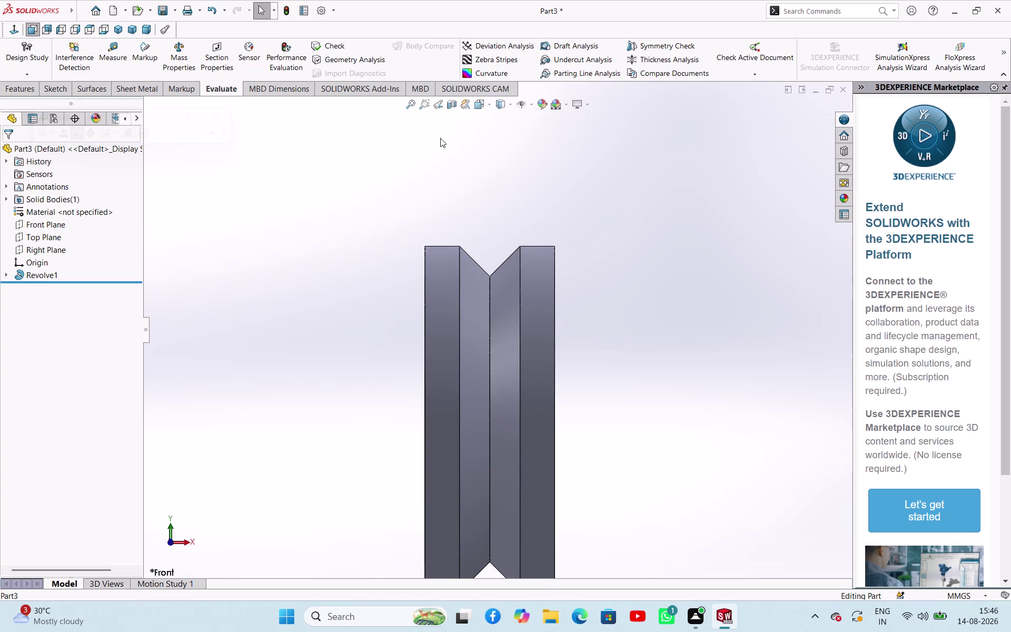
Create a Front Plane section view of the pulley and reopen the Measure tool.
click(452, 109)
scroll(up, 3)
scroll(down, 3)
scroll(up, 3)
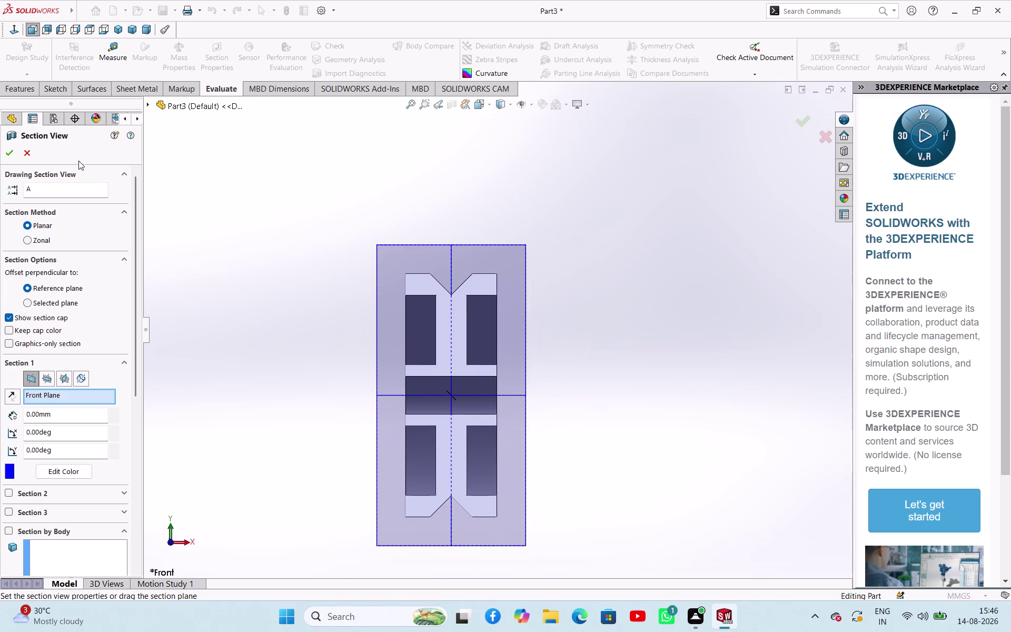
click(11, 154)
click(297, 228)
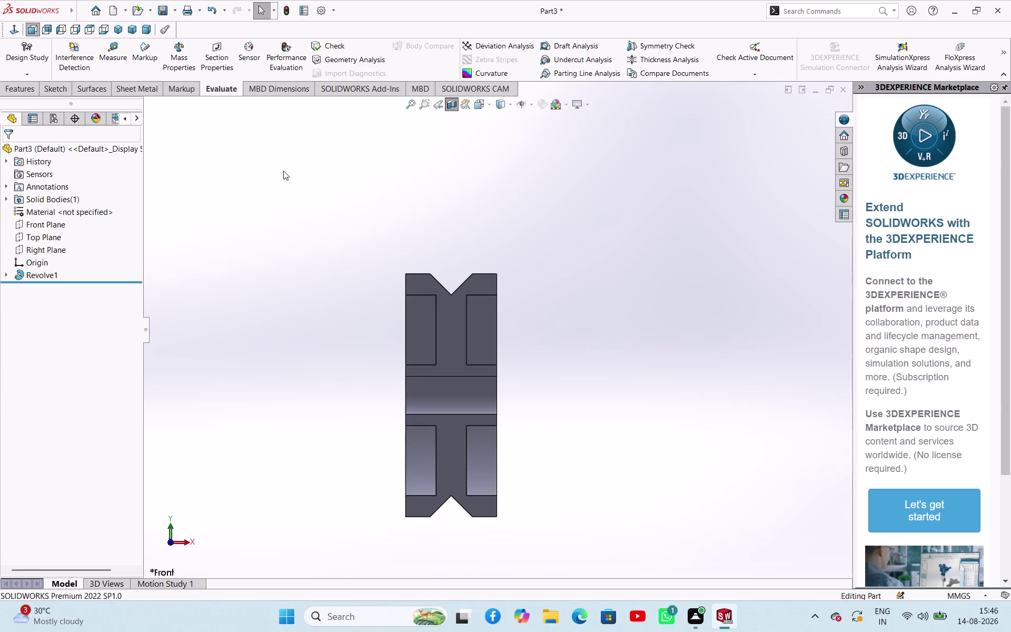
click(144, 59)
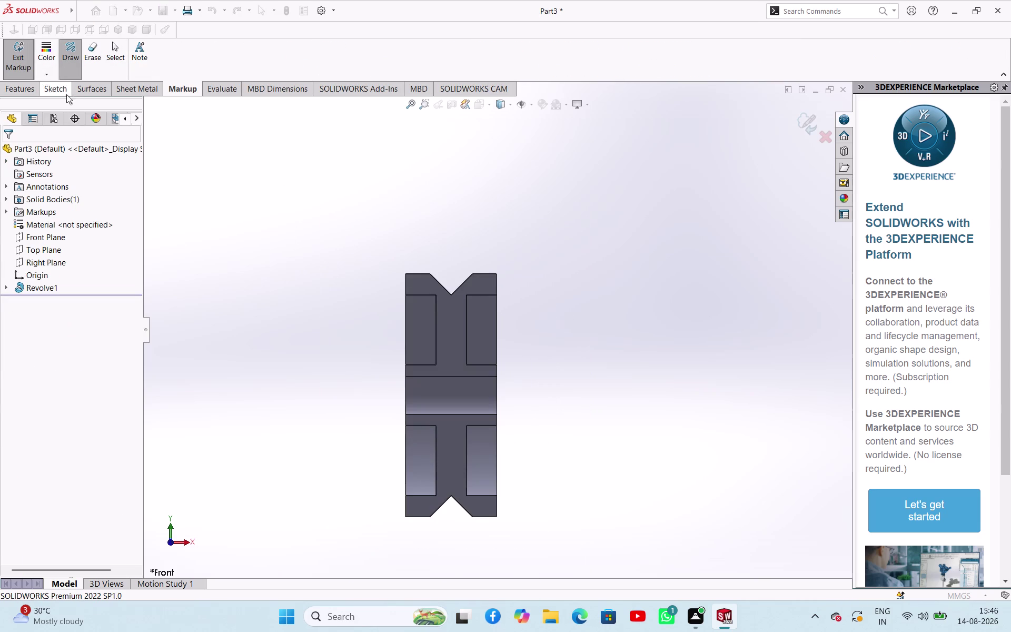
click(31, 69)
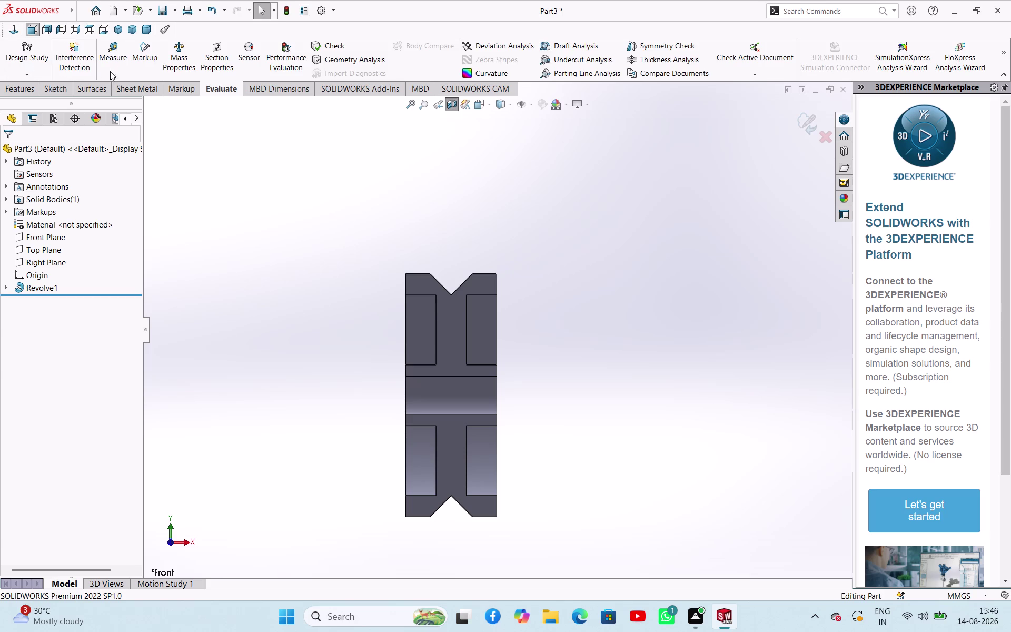
click(121, 59)
Measure the two slanted groove edges (1.82 mm), briefly showing then hiding the XYZ components.
scroll(down, 3)
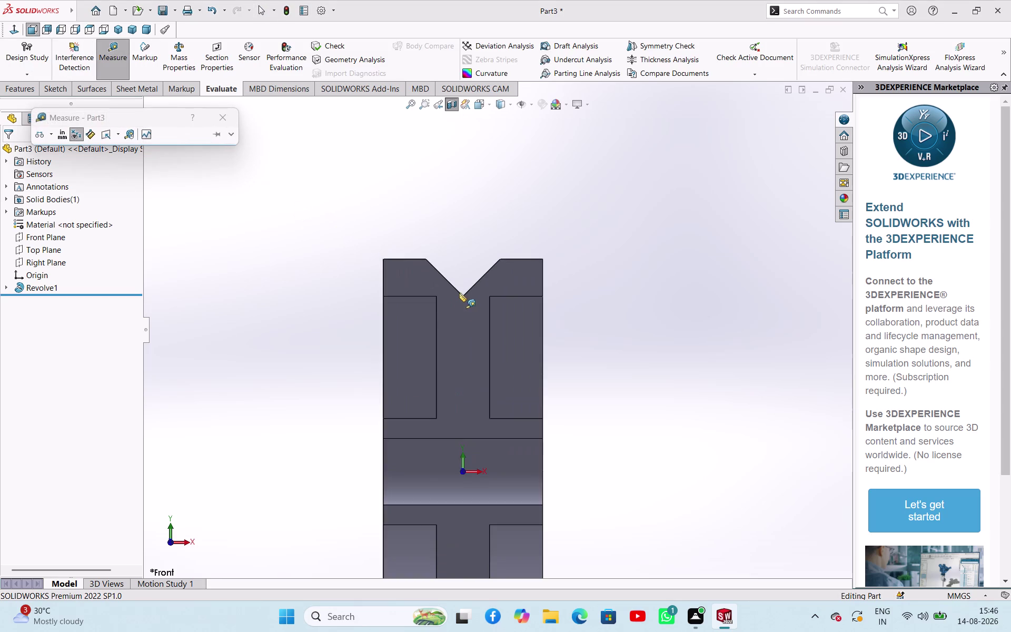
click(452, 284)
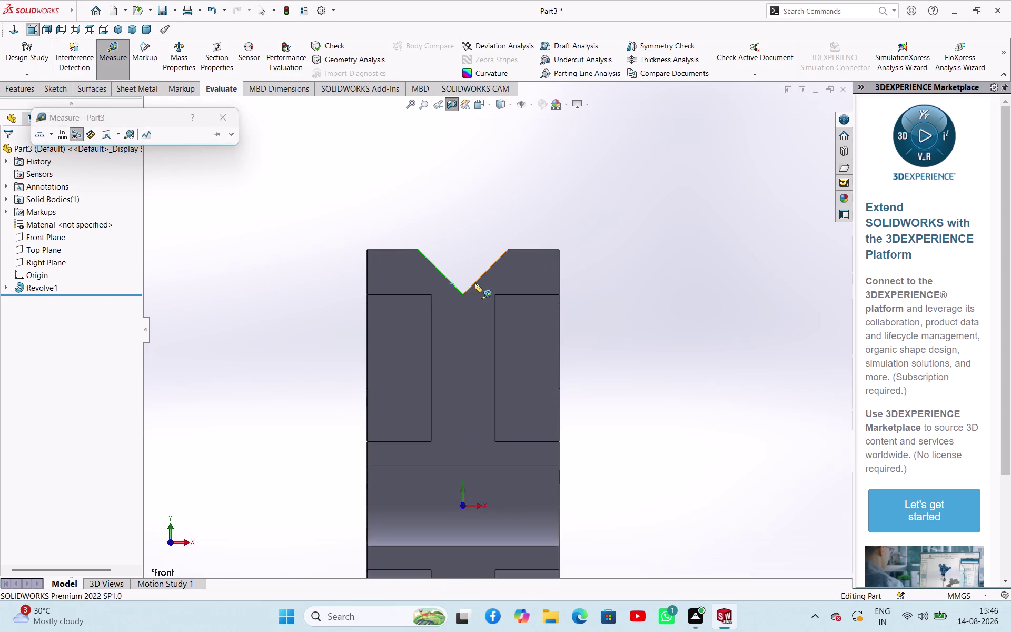
click(477, 284)
scroll(down, 3)
scroll(up, 3)
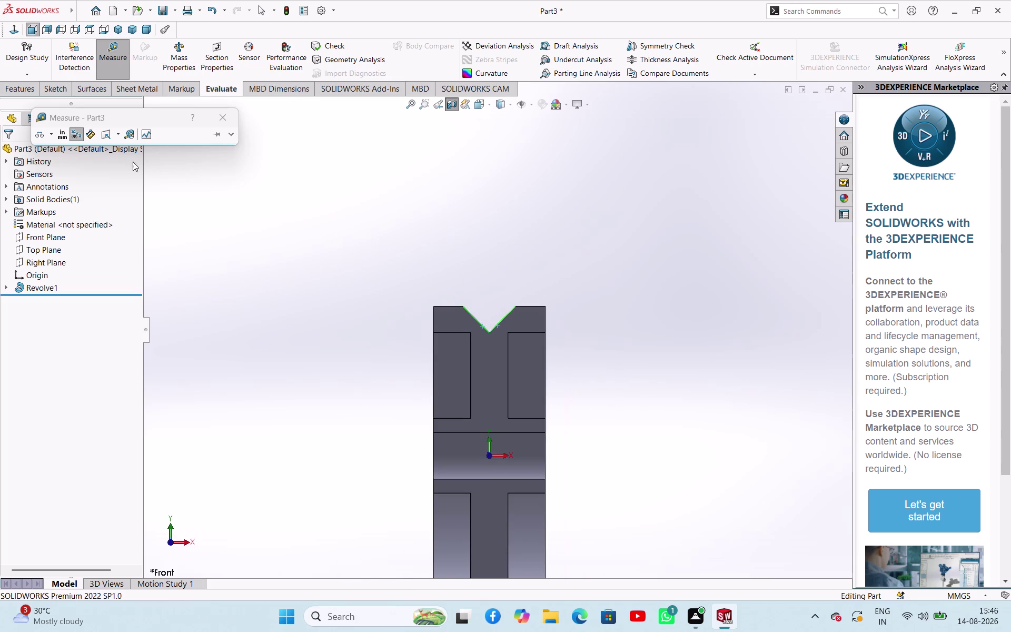
click(95, 133)
scroll(down, 3)
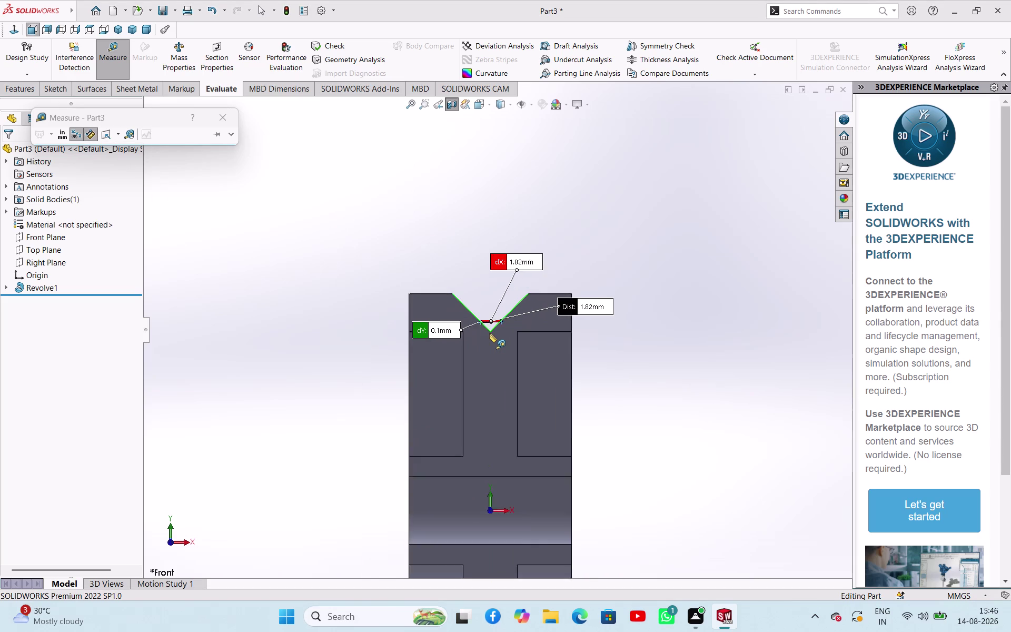
scroll(down, 3)
scroll(down, 3)
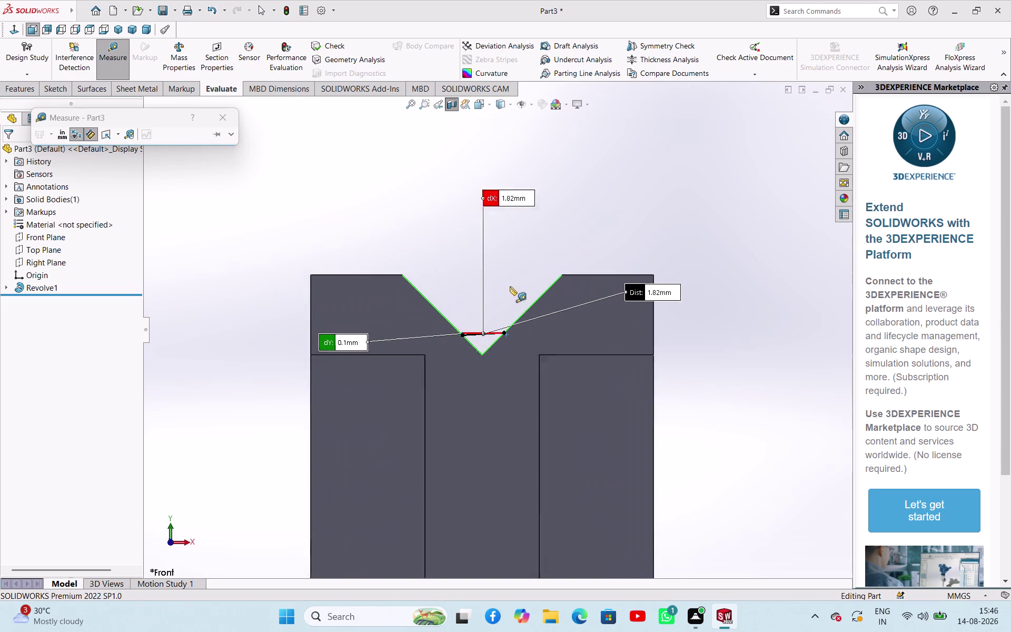
scroll(down, 3)
scroll(up, 3)
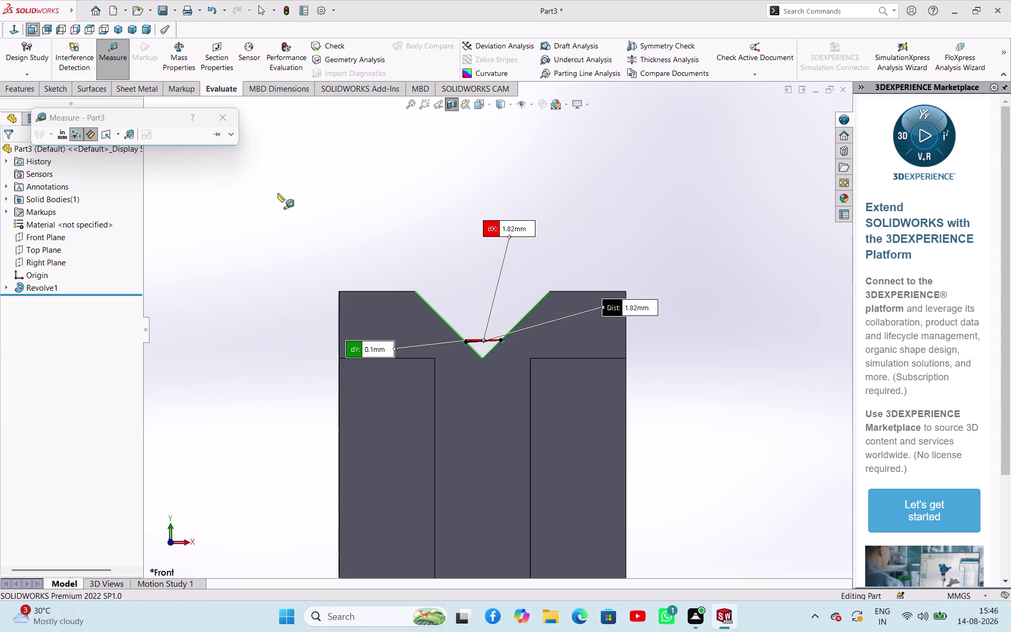
click(77, 132)
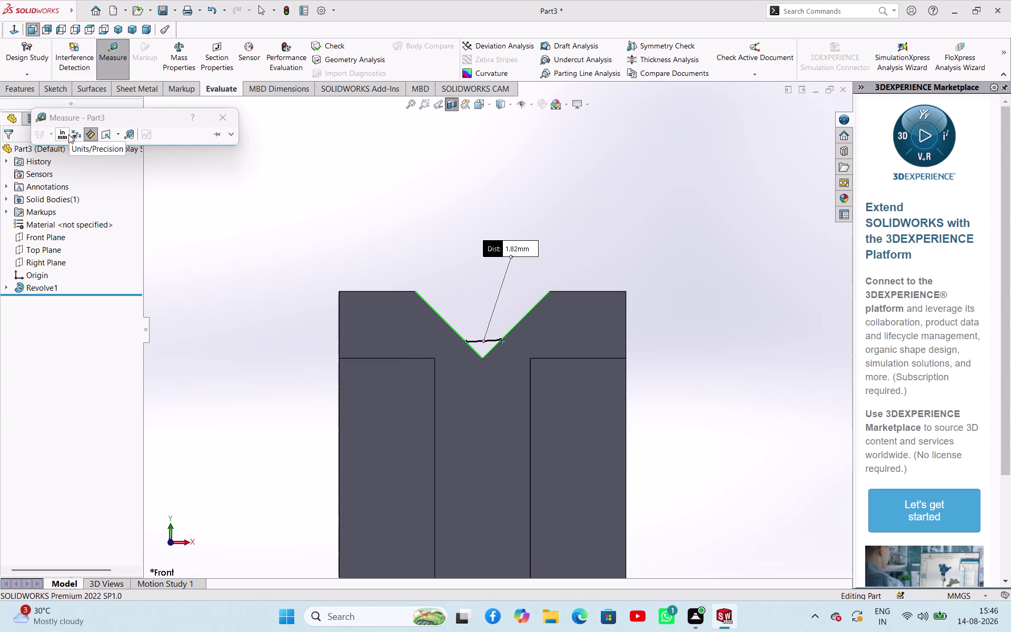
Measure between the vertical and horizontal inner recess edges and open the measuring options.
click(78, 138)
click(88, 138)
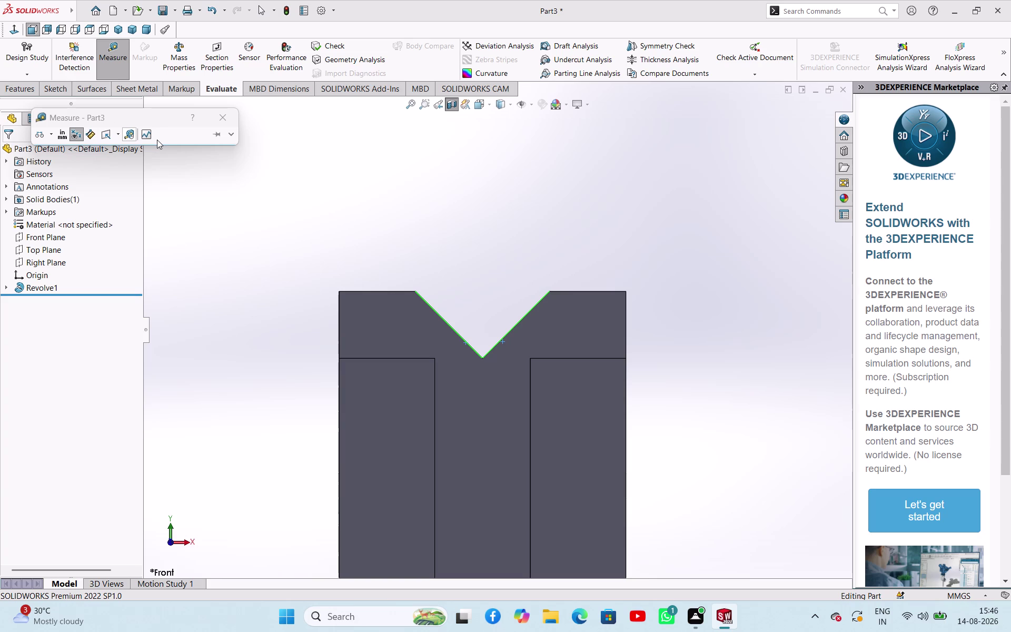
click(132, 133)
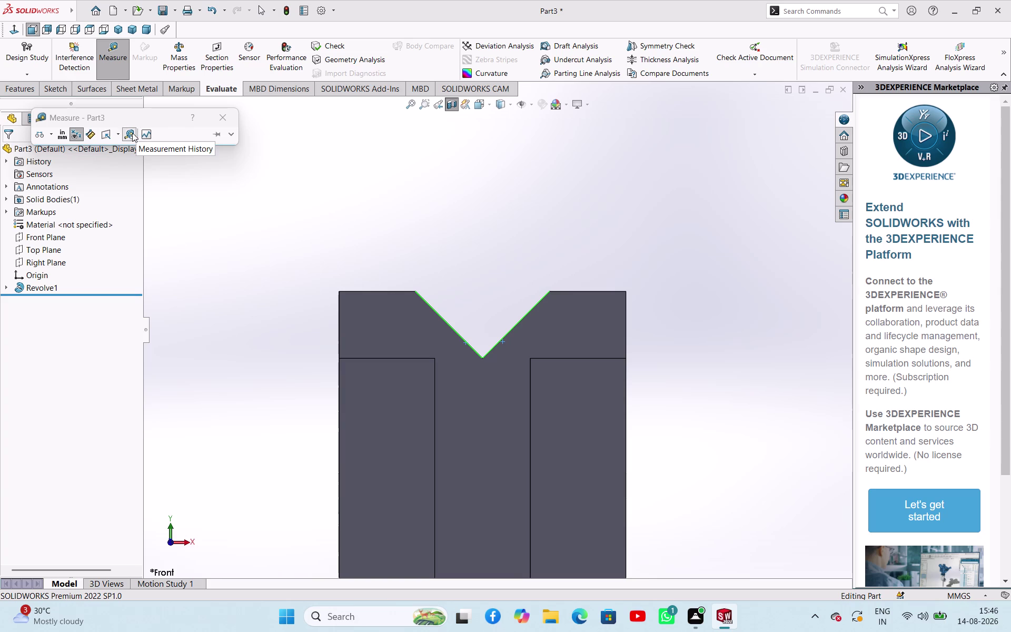
click(433, 384)
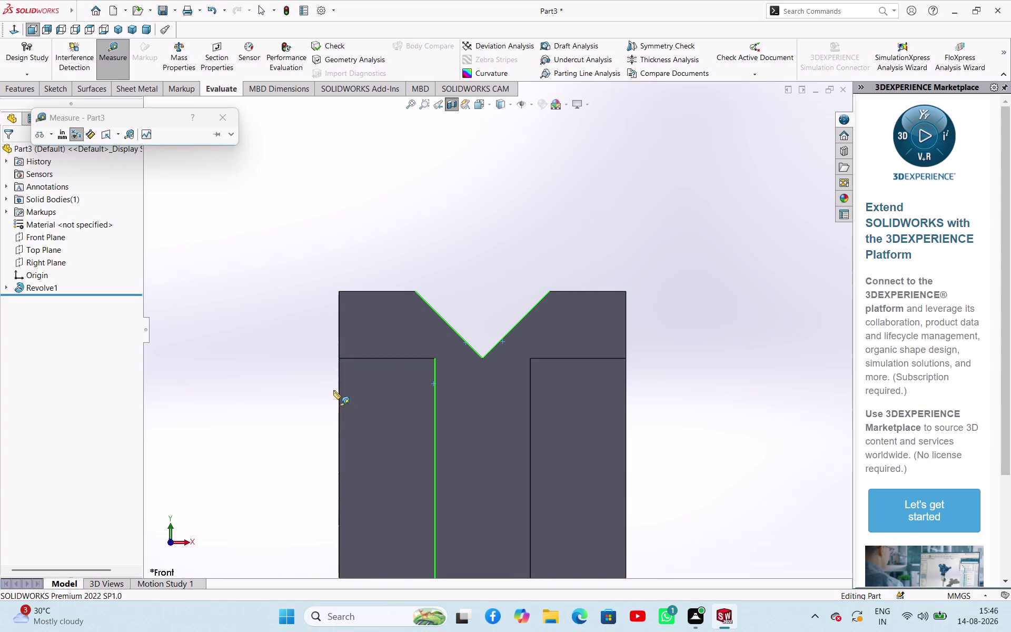
click(381, 358)
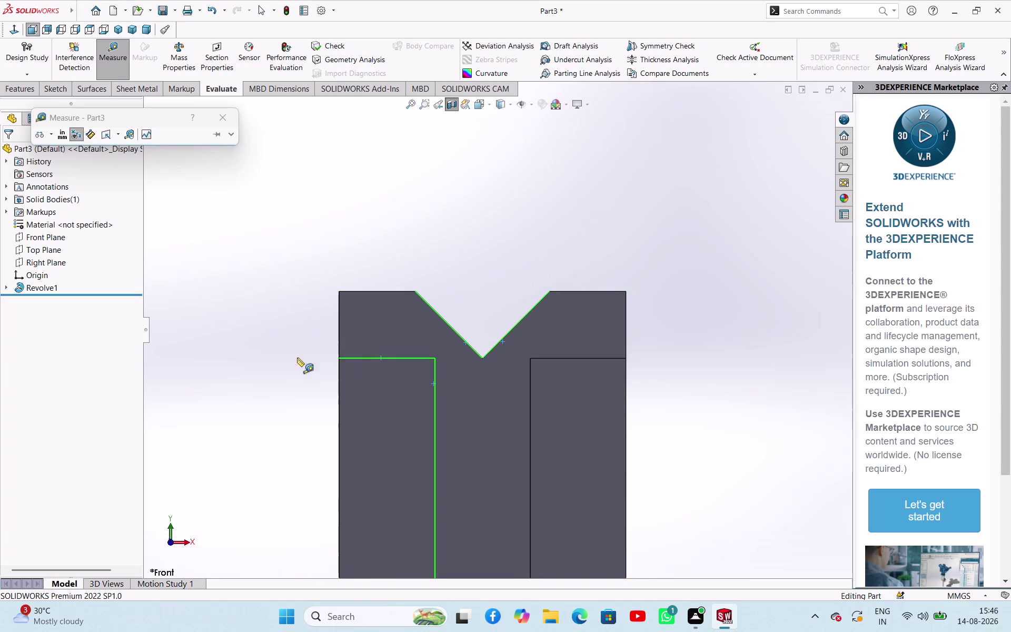
click(259, 319)
right_click(242, 321)
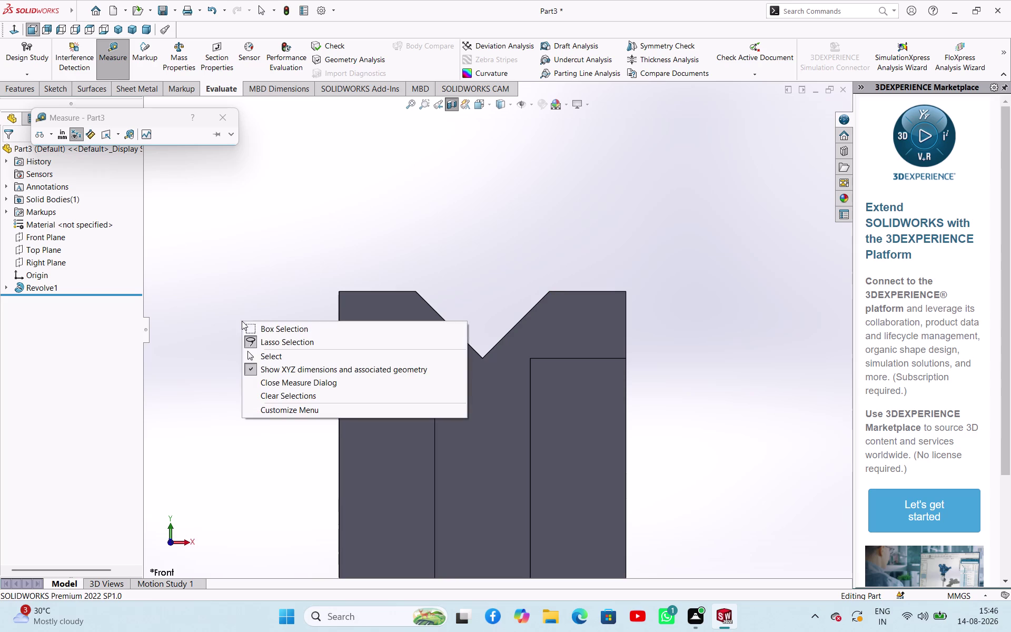
click(220, 279)
Switch back to plain selection, then restart Measure on the inner recess's top edge.
right_click(235, 257)
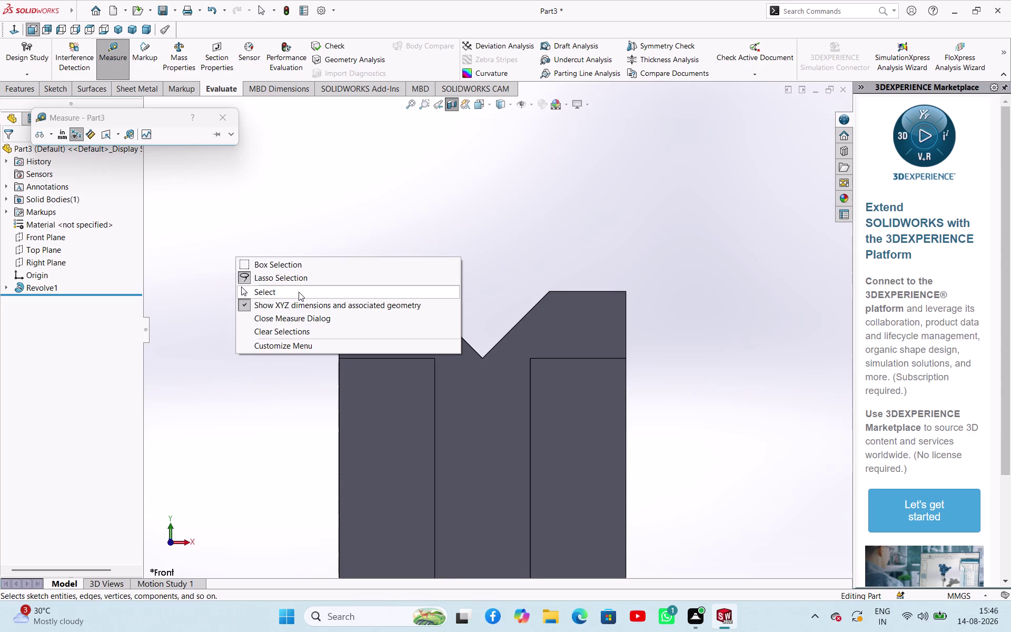
click(228, 230)
right_click(250, 246)
click(269, 279)
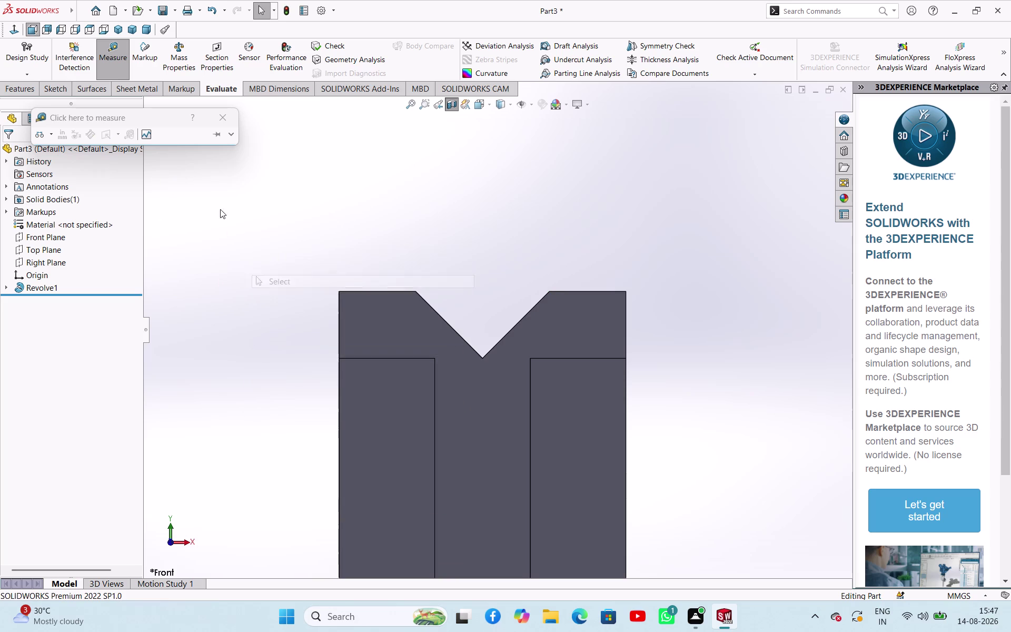
click(234, 118)
click(108, 53)
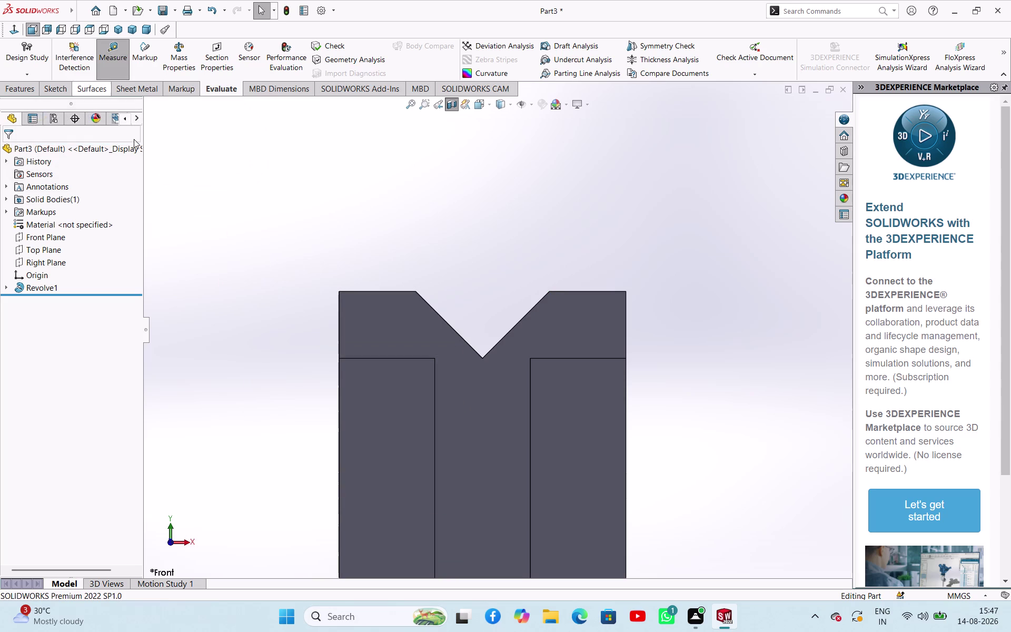
click(369, 360)
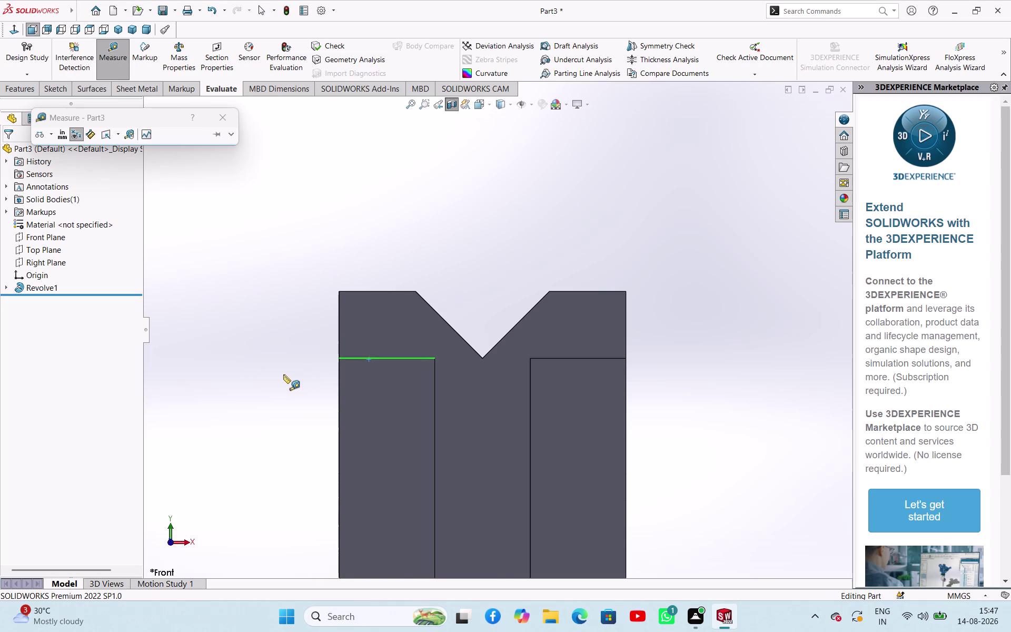
scroll(up, 3)
click(65, 134)
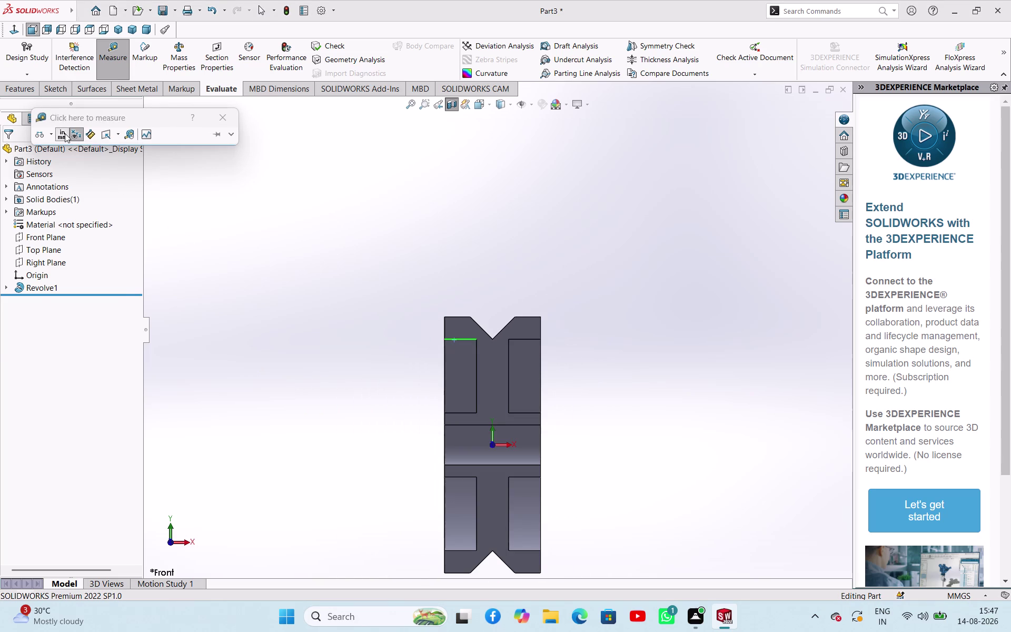
click(139, 5)
Orbit the part, stop measuring, and turn off the section view to show the whole wheel.
middle_drag(525, 353, 575, 368)
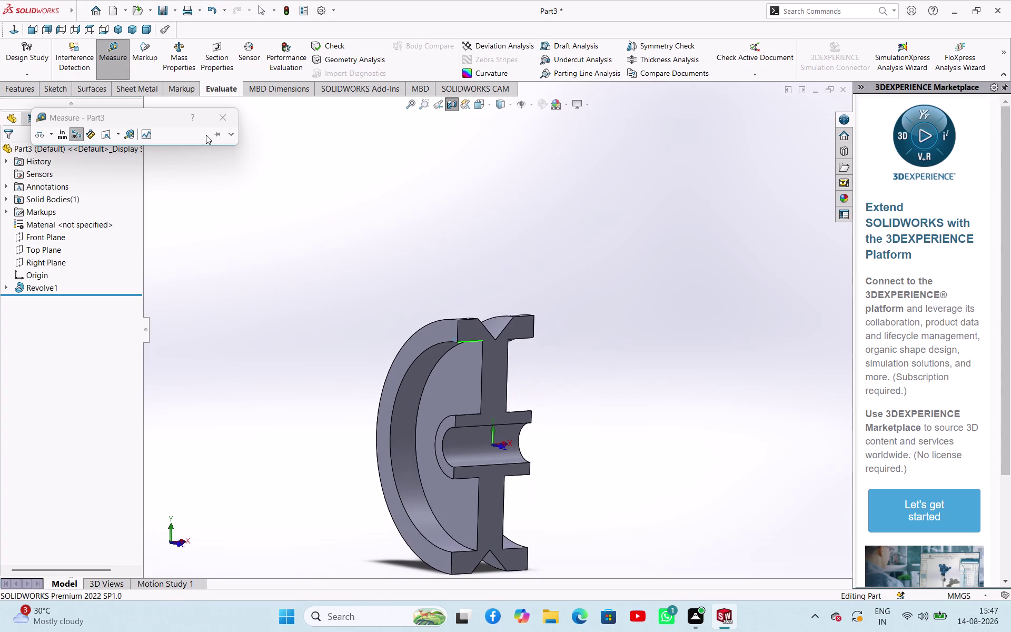
click(232, 119)
click(448, 100)
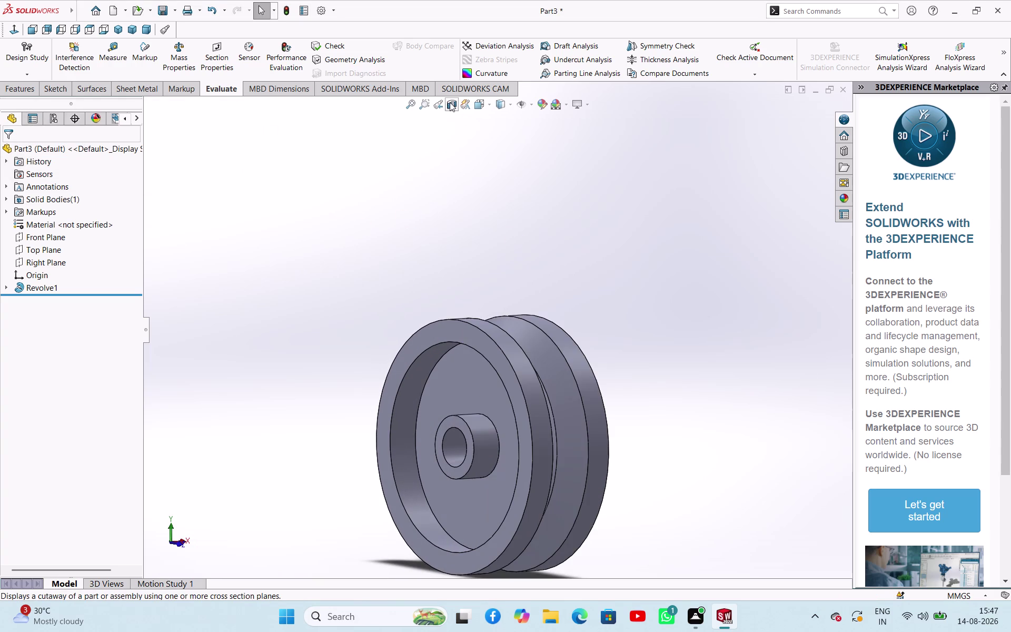
click(390, 202)
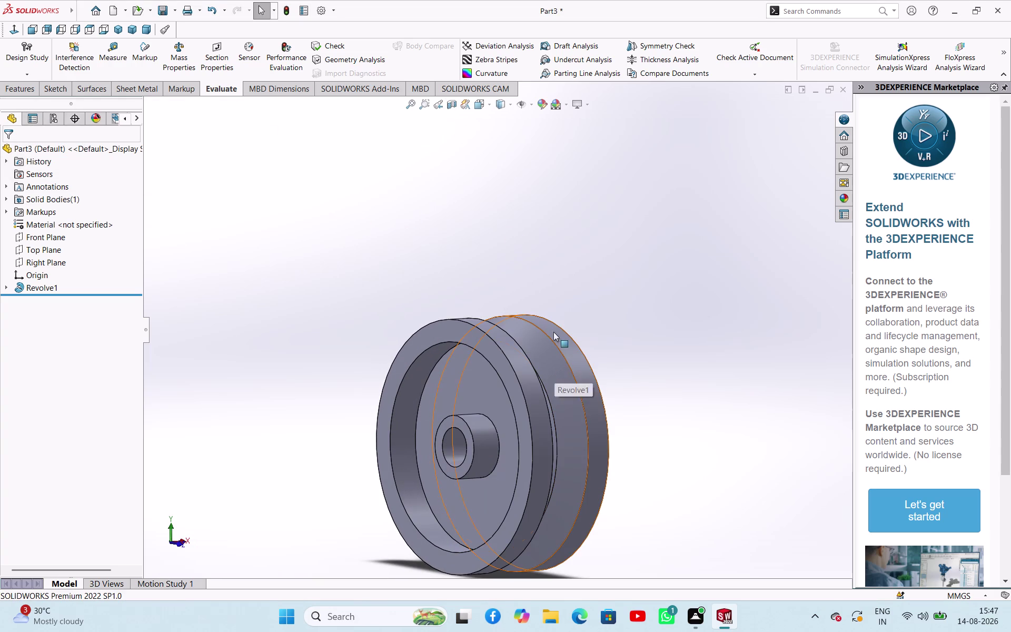
Measure the groove edge's 33 mm diameter, orbit the wheel, then close Measure.
click(120, 48)
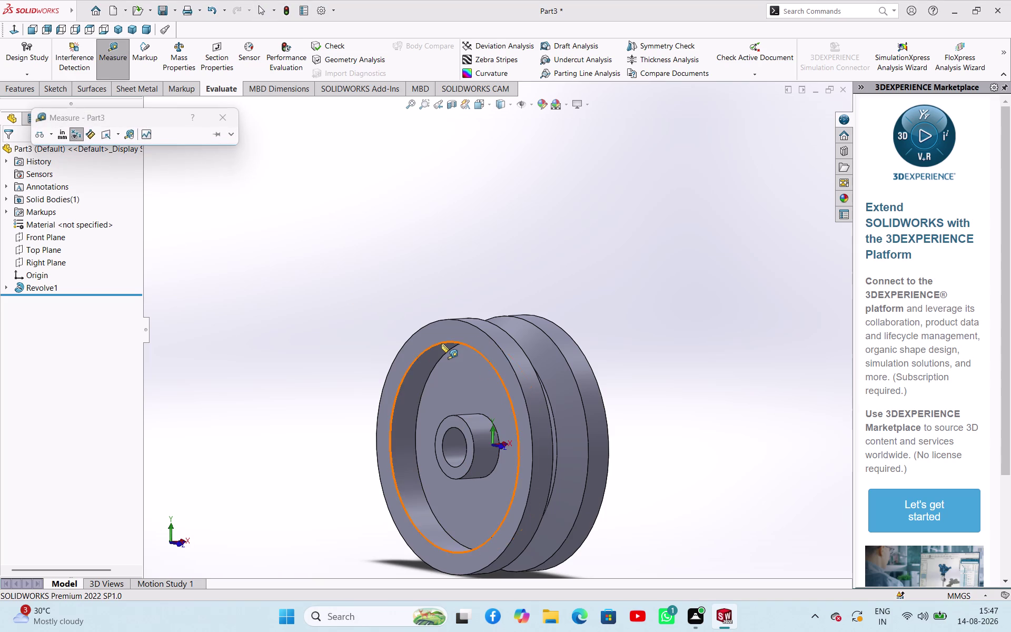
click(442, 344)
middle_drag(625, 332, 612, 333)
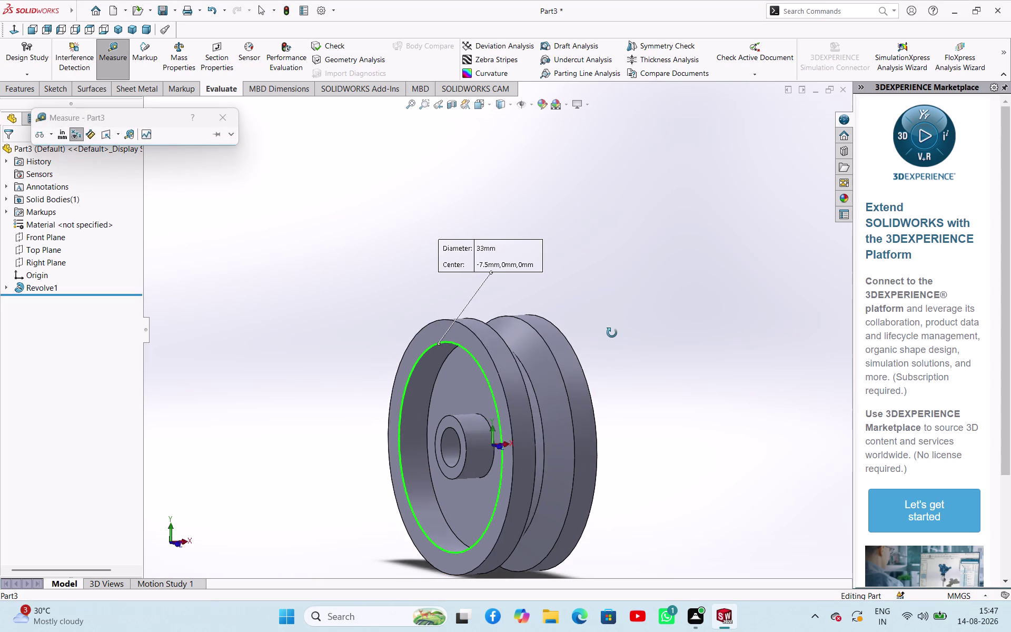
middle_drag(612, 332, 596, 315)
click(319, 223)
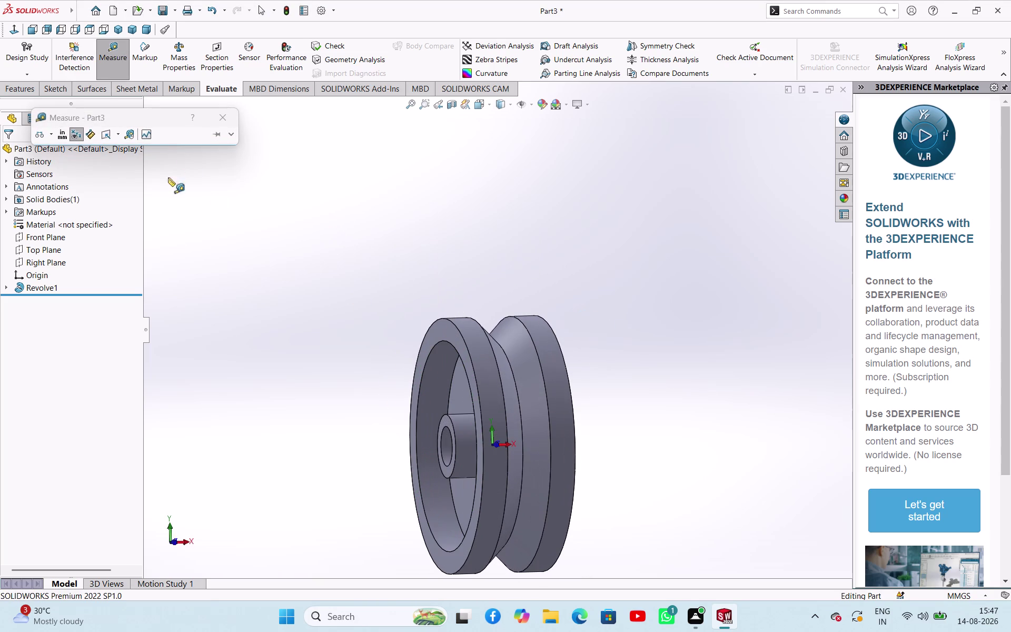
click(215, 119)
Save the part as WHEEL in the wheelsupport folder, then request a new document.
click(319, 248)
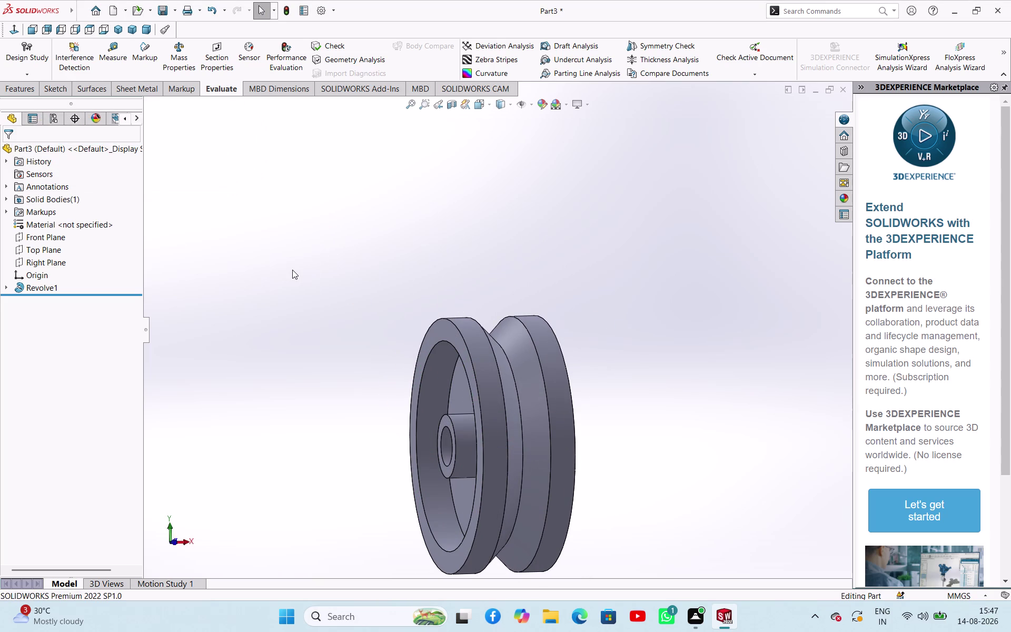
key(ctrl+s)
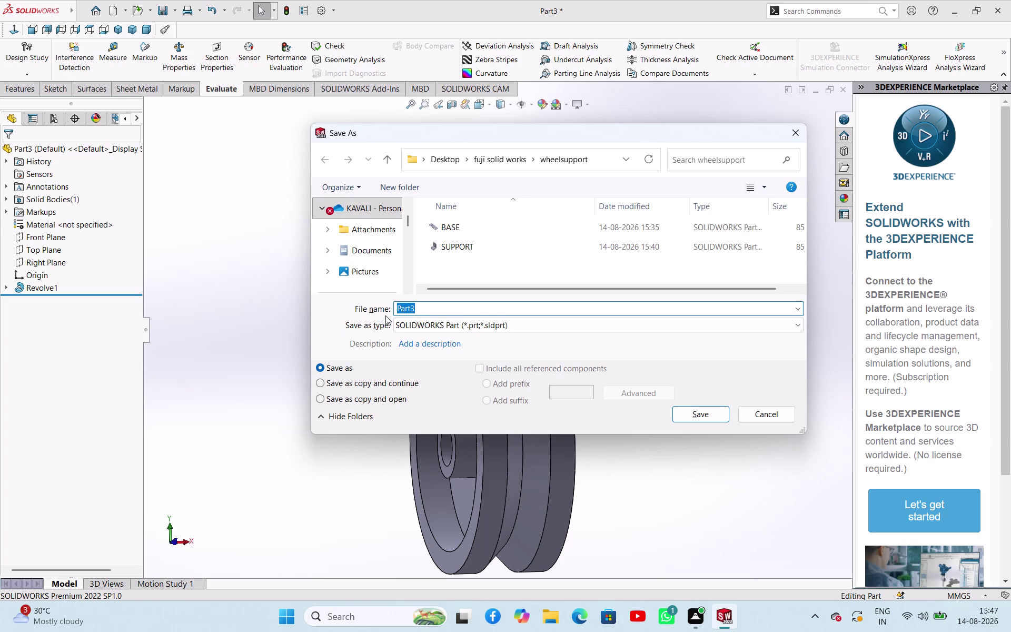
text(WH)
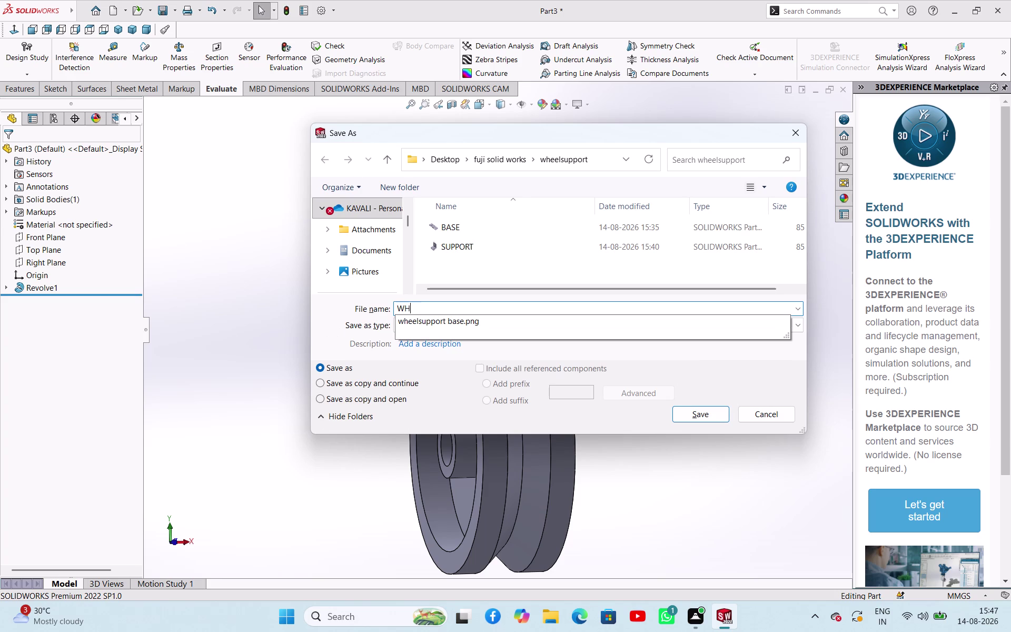
text(EEL)
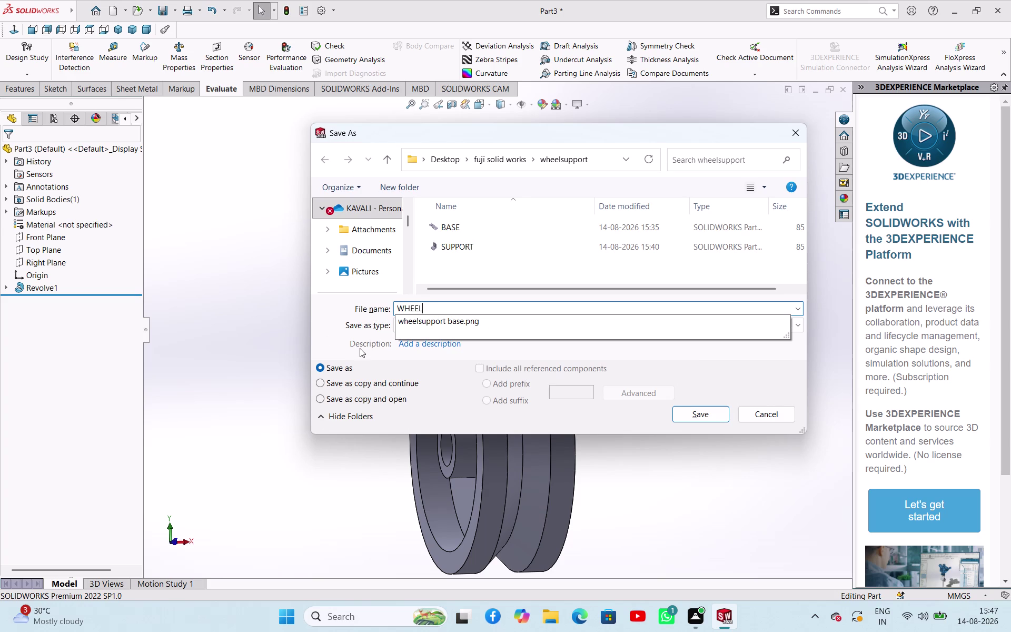
click(710, 416)
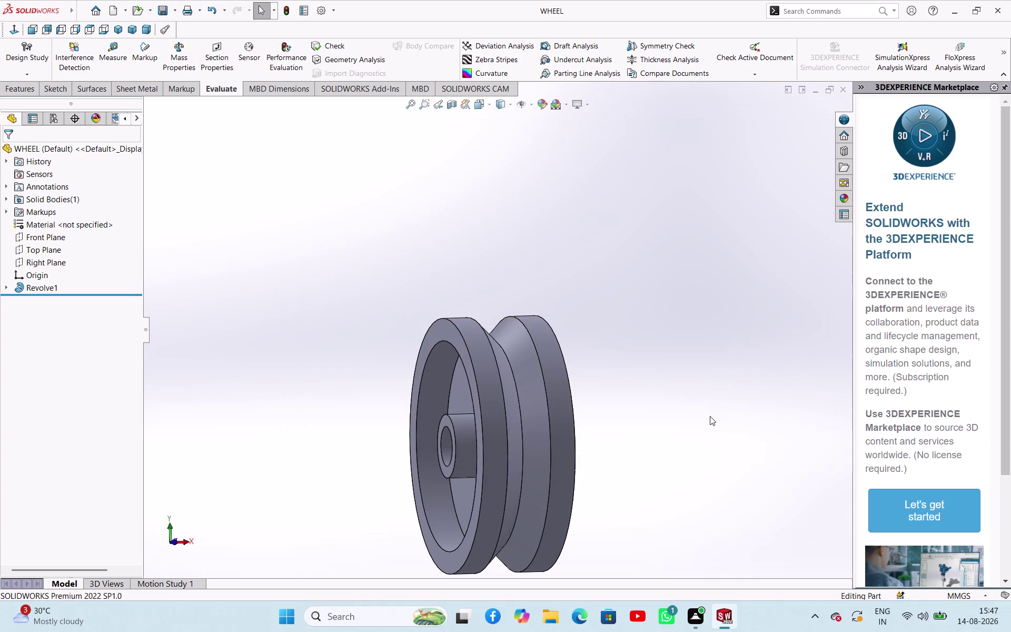
key(ctrl+s)
Create a new part and start a sketch on the Front Plane.
key(ctrl+n)
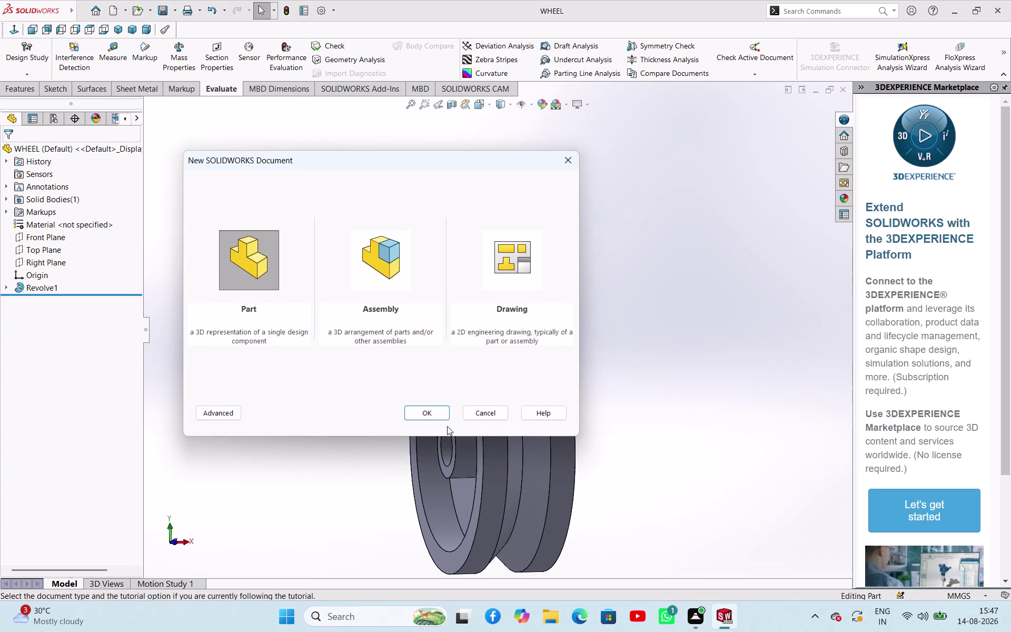
click(435, 411)
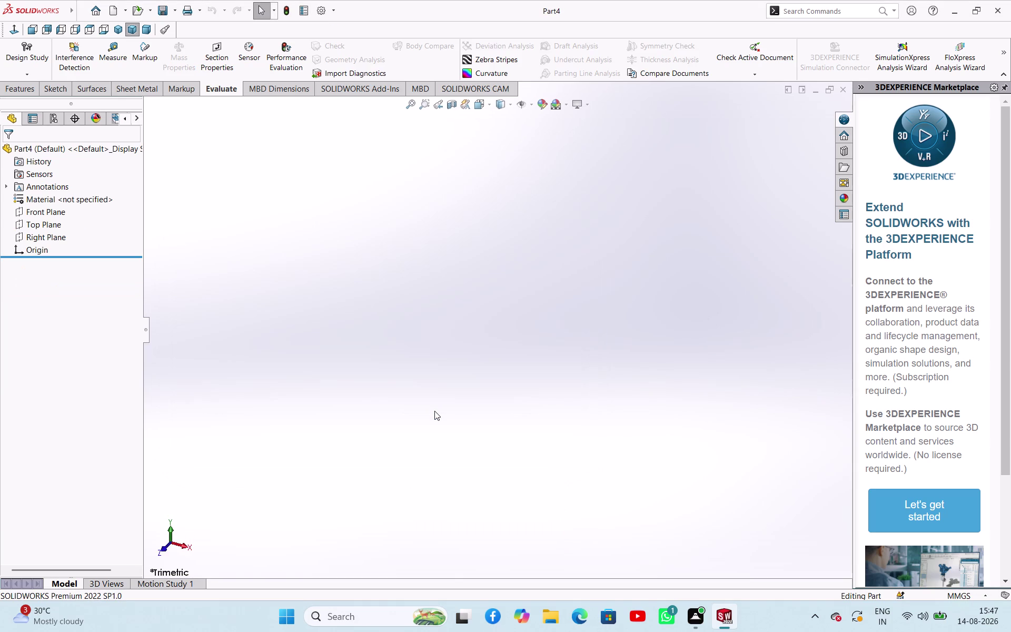
click(34, 227)
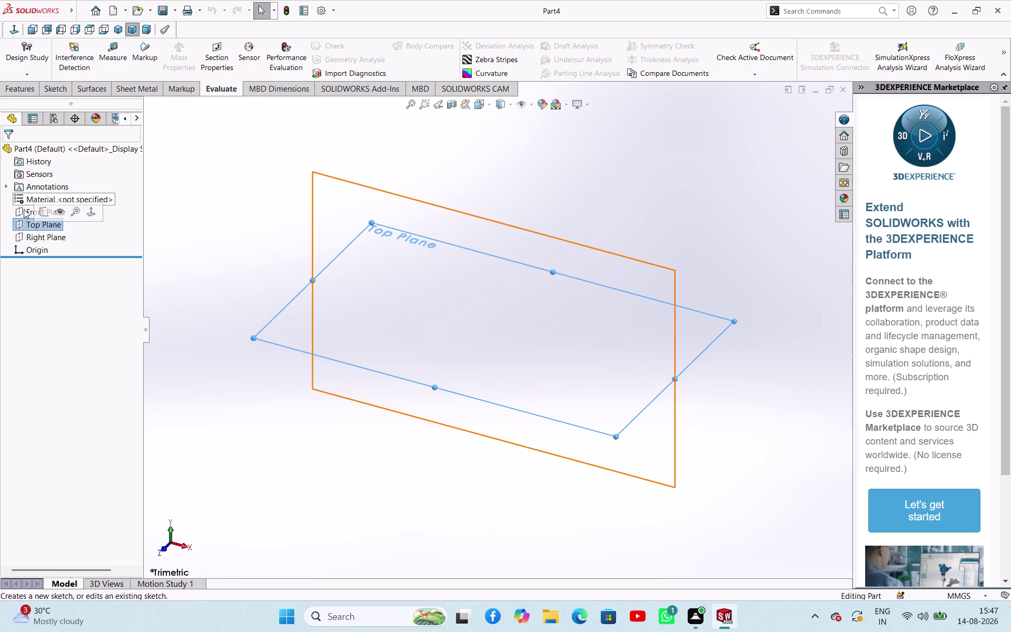
click(24, 211)
click(36, 196)
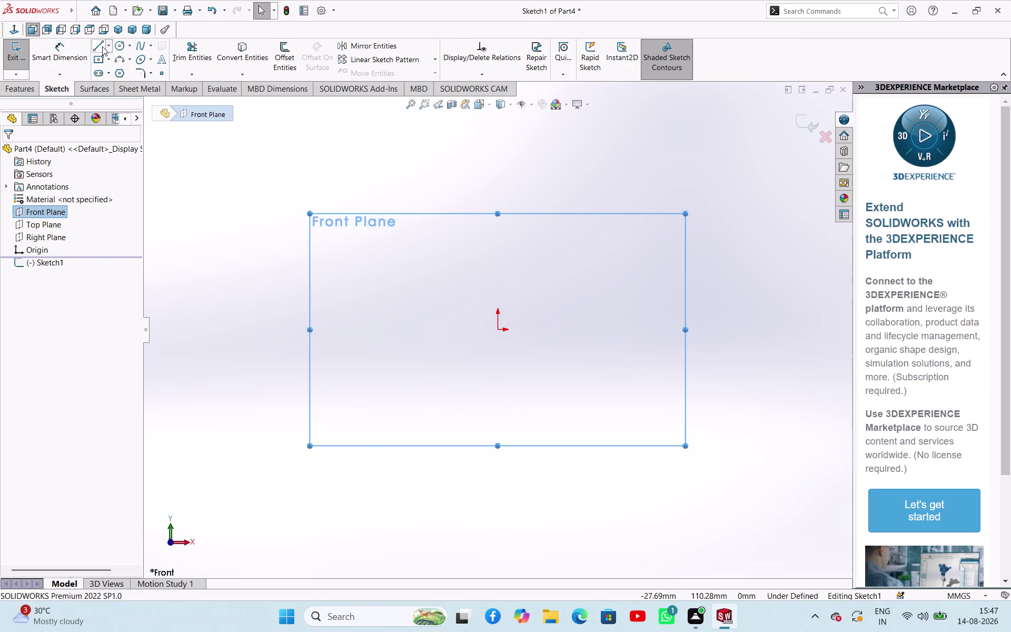
Draw a horizontal midpoint centreline centred on the origin.
click(106, 46)
click(112, 71)
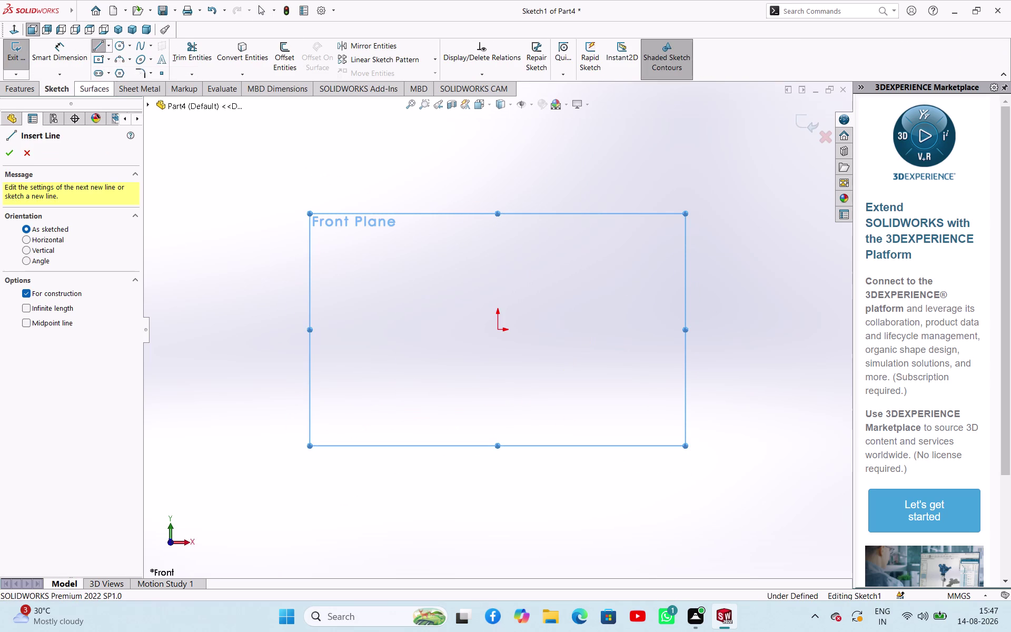
click(31, 322)
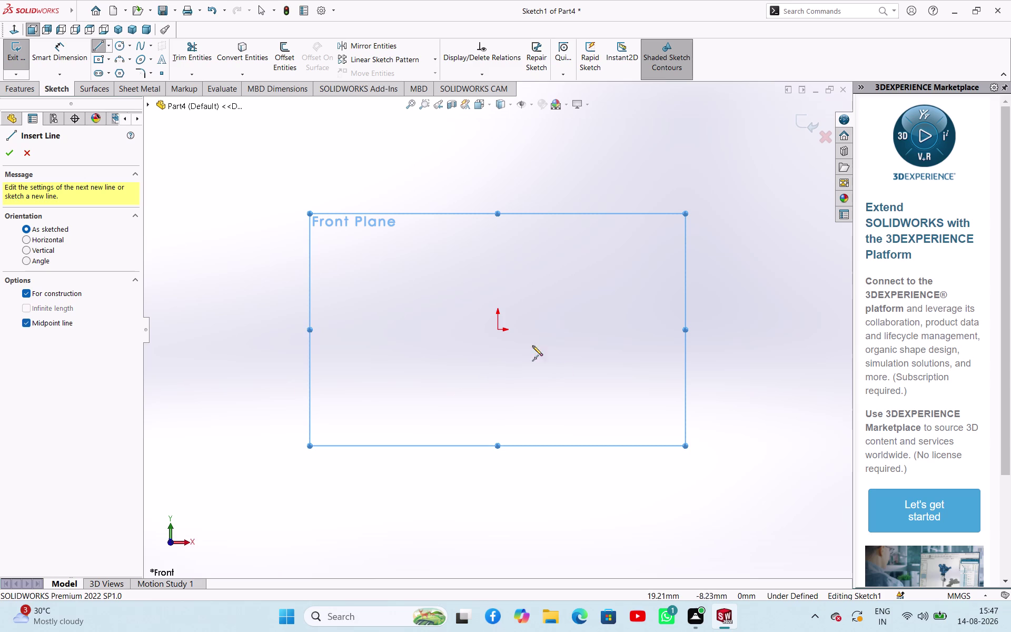
click(497, 330)
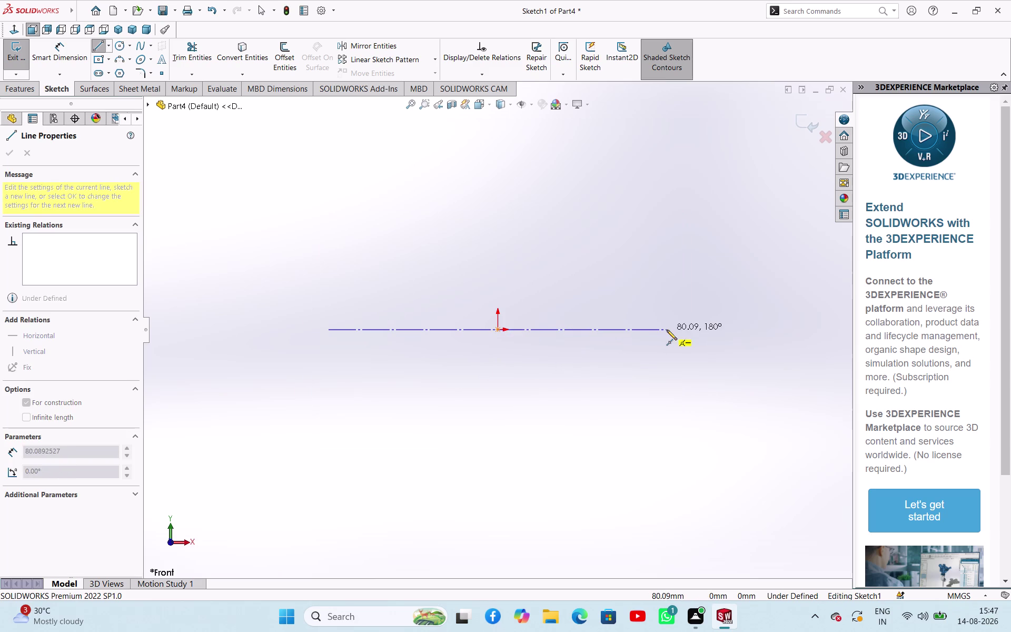
click(699, 331)
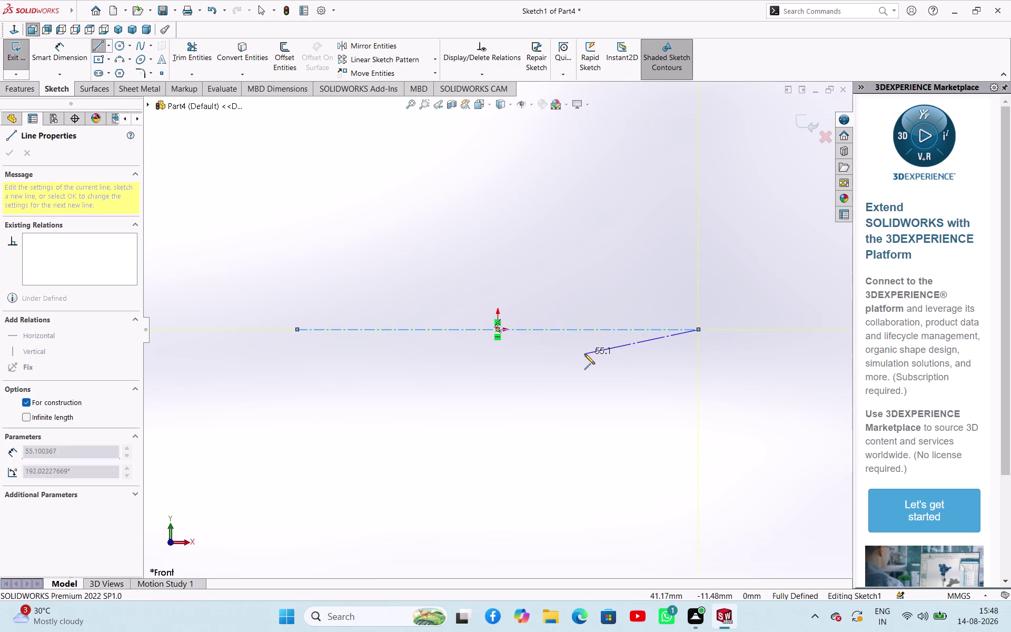
right_click(584, 354)
click(593, 362)
scroll(down, 3)
scroll(up, 3)
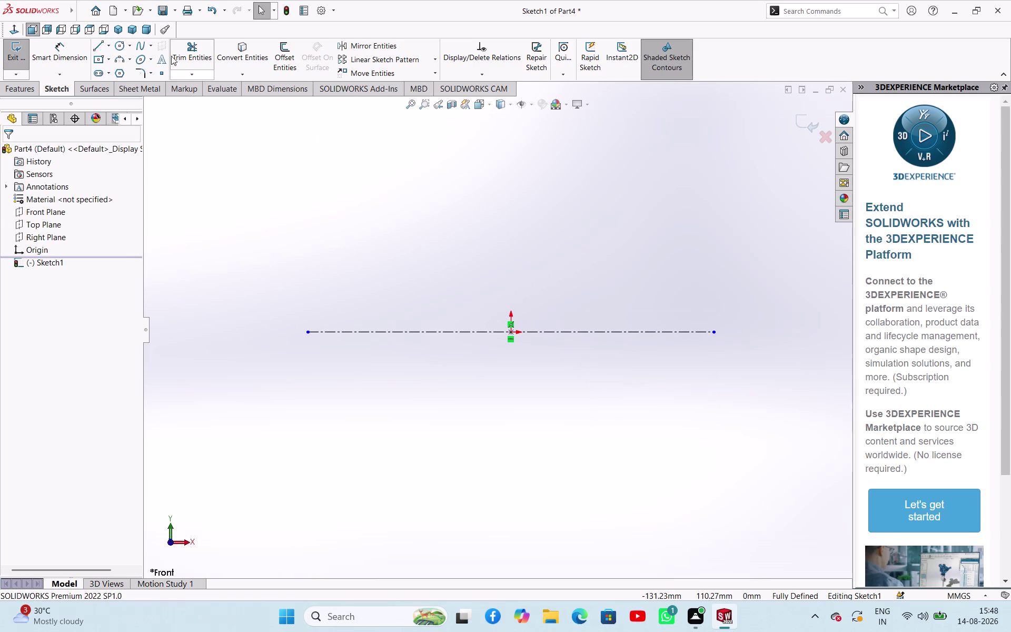
Draw the closed stepped bolt outline with lines, starting and ending at the origin.
click(99, 43)
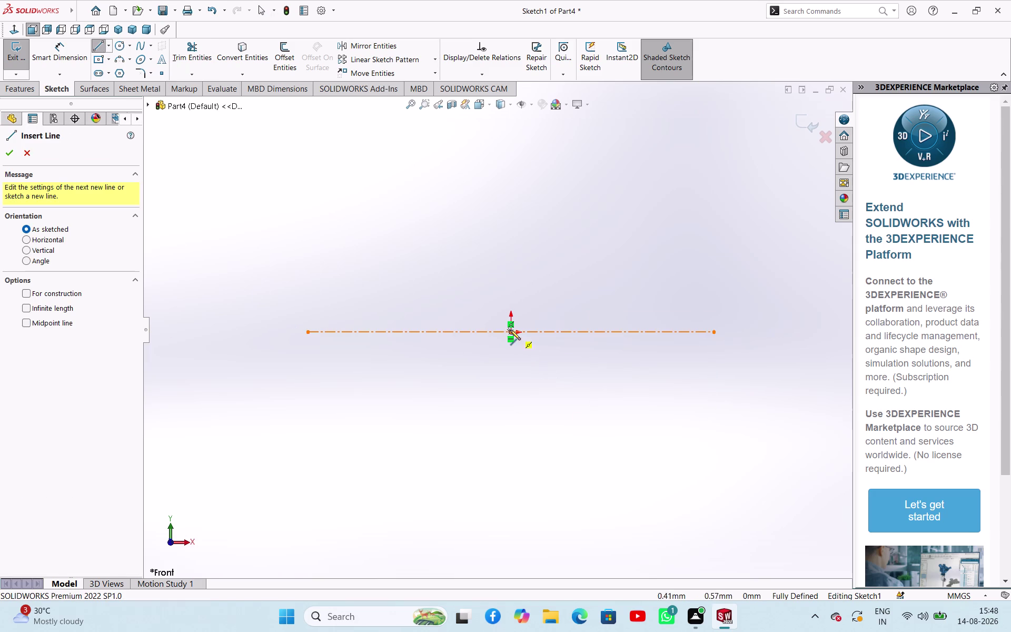
click(511, 331)
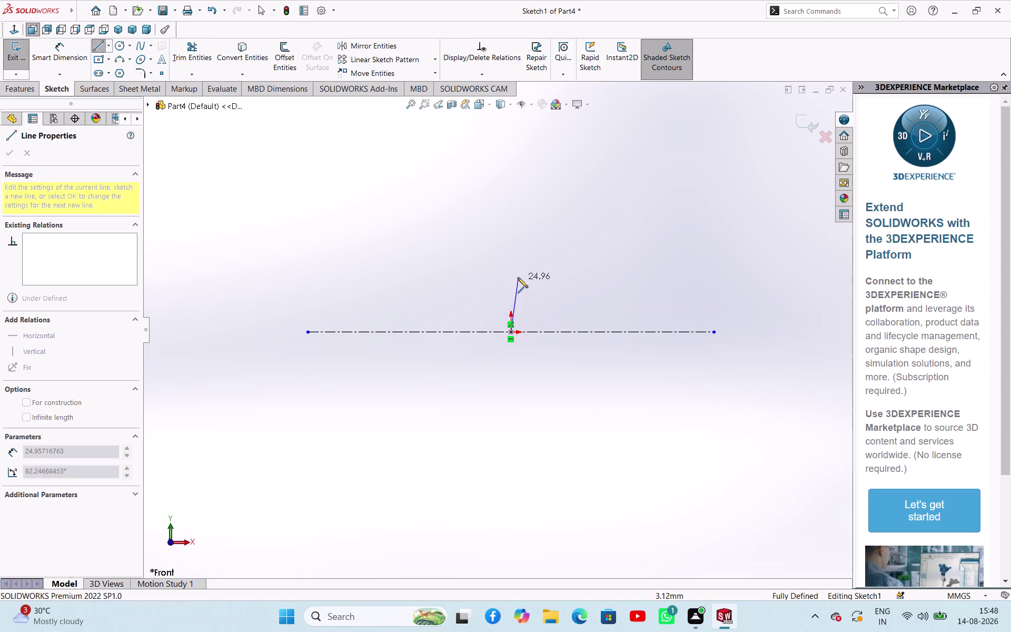
click(511, 269)
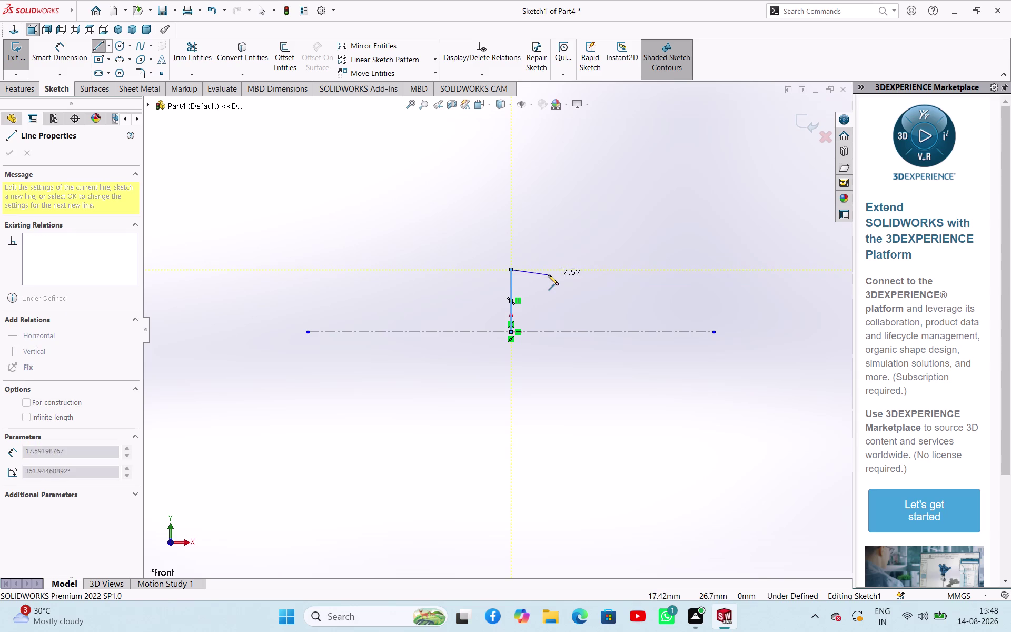
click(552, 270)
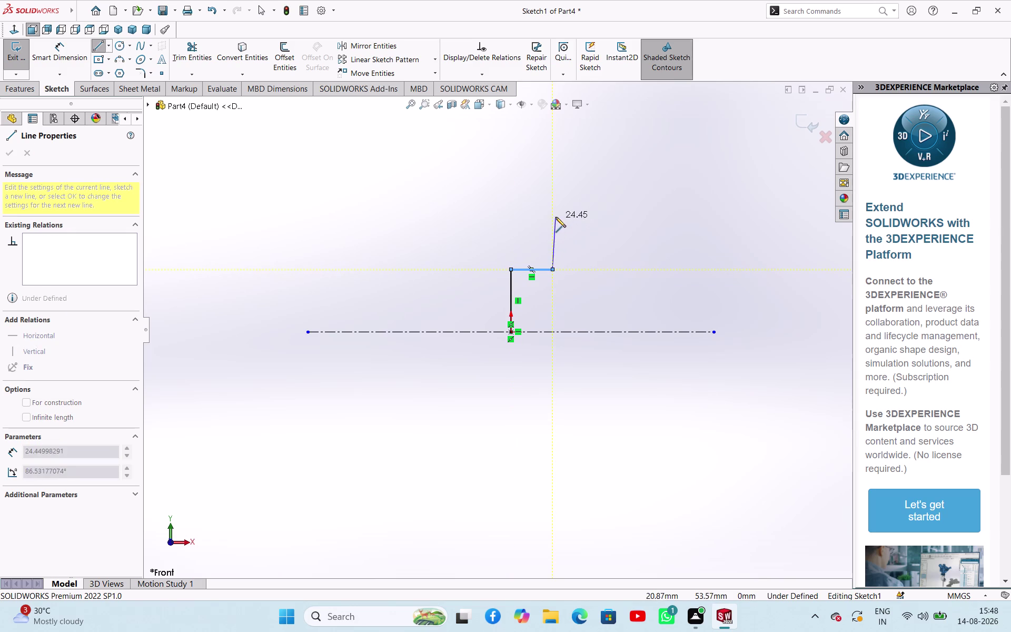
click(553, 213)
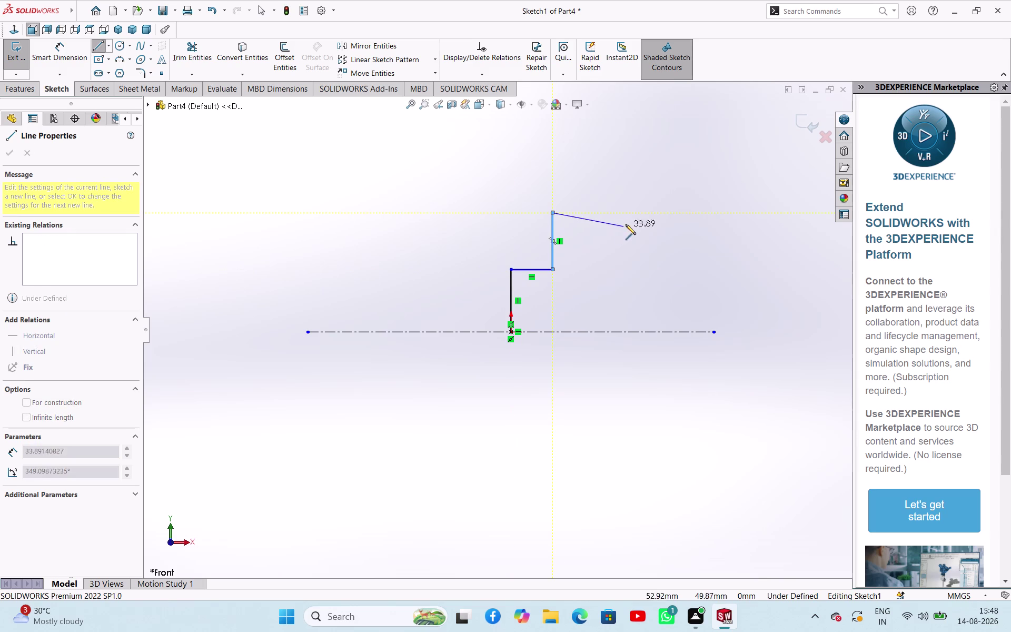
click(690, 213)
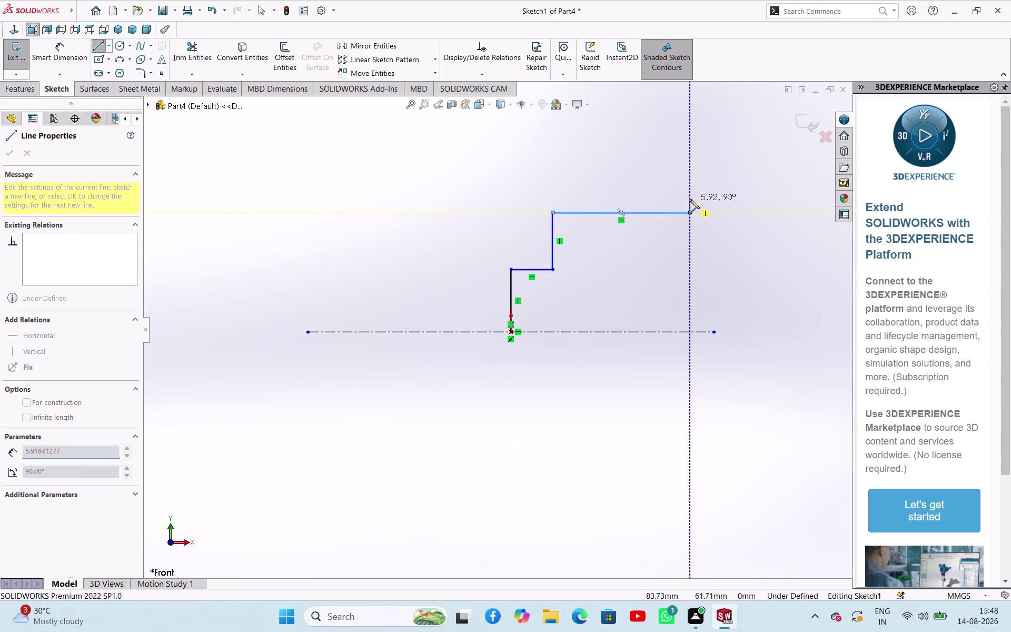
click(688, 188)
click(713, 189)
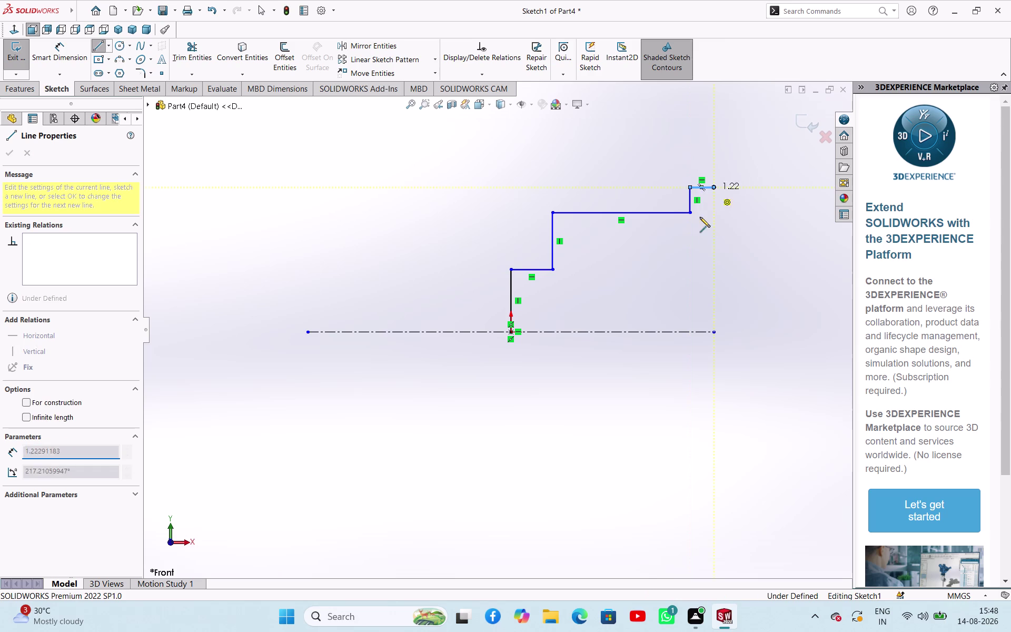
click(705, 331)
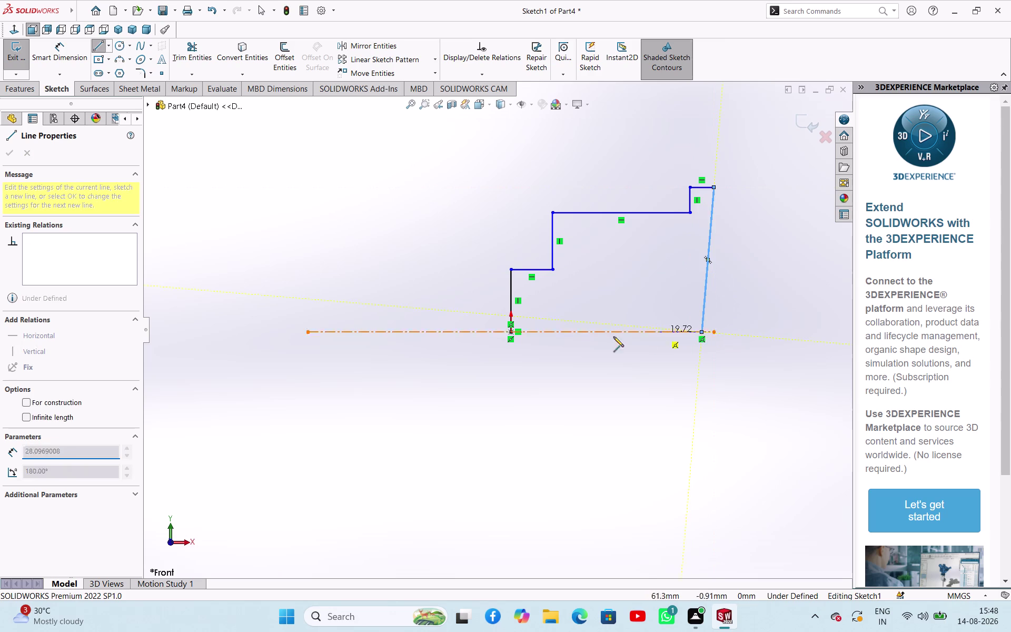
click(514, 331)
right_click(511, 377)
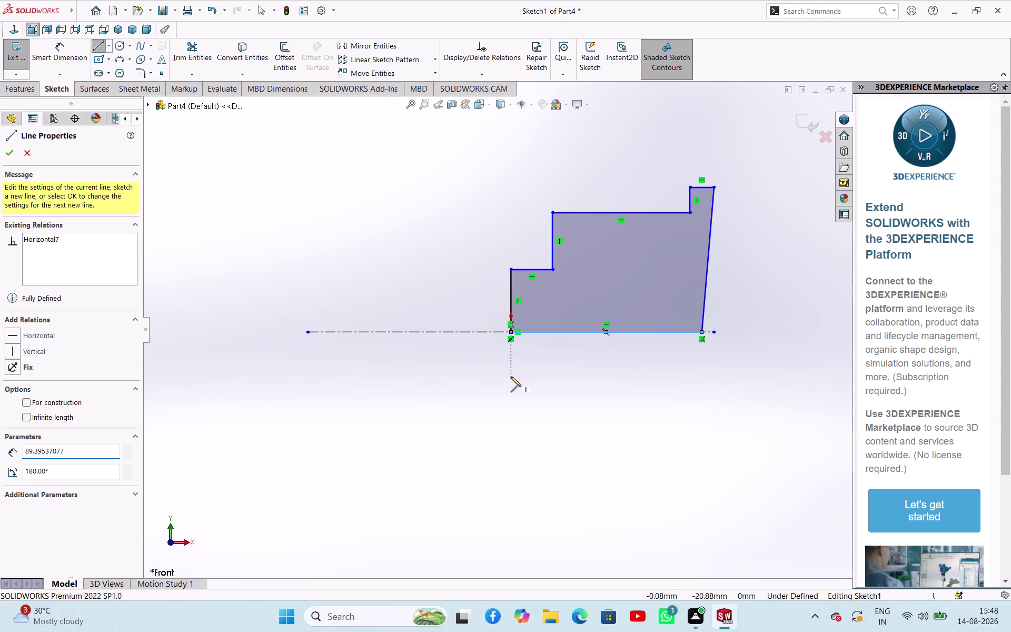
click(522, 385)
drag(715, 333, 865, 332)
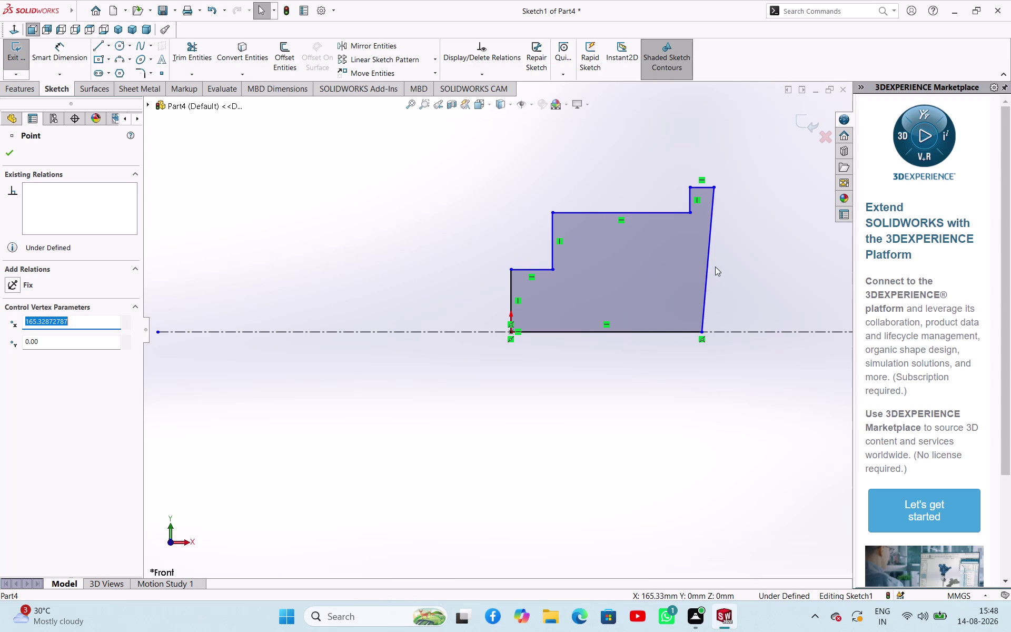
Add a Vertical relation to the slanted right edge of the profile.
click(709, 262)
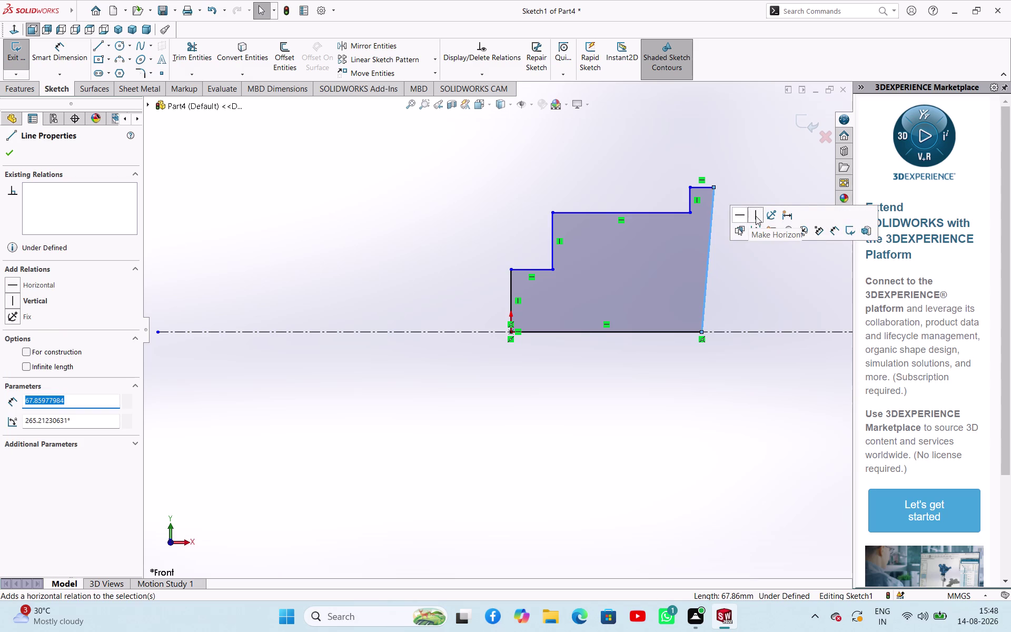
click(756, 216)
click(536, 439)
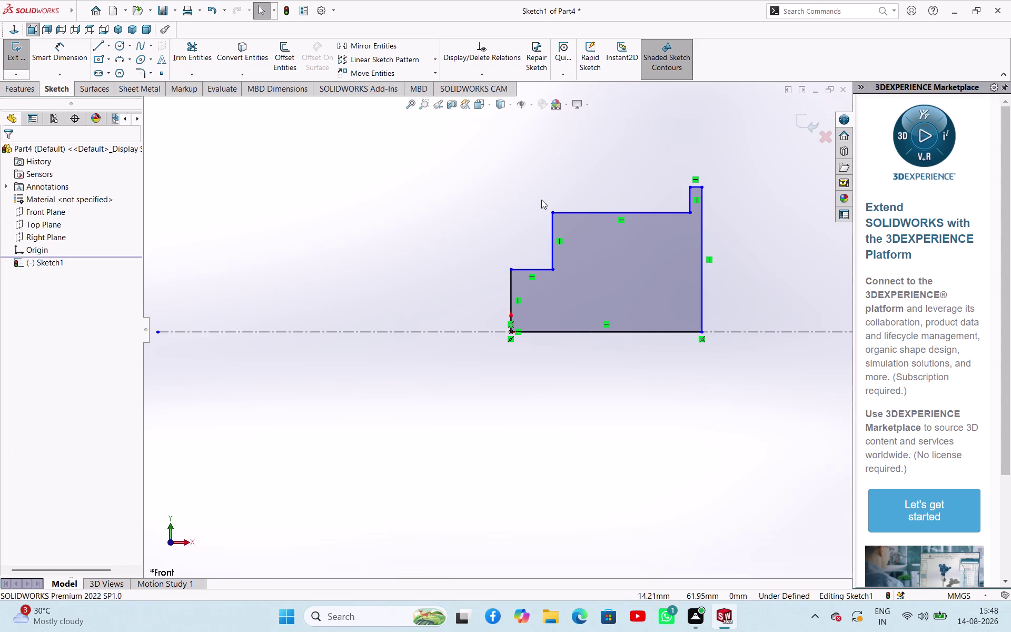
scroll(down, 3)
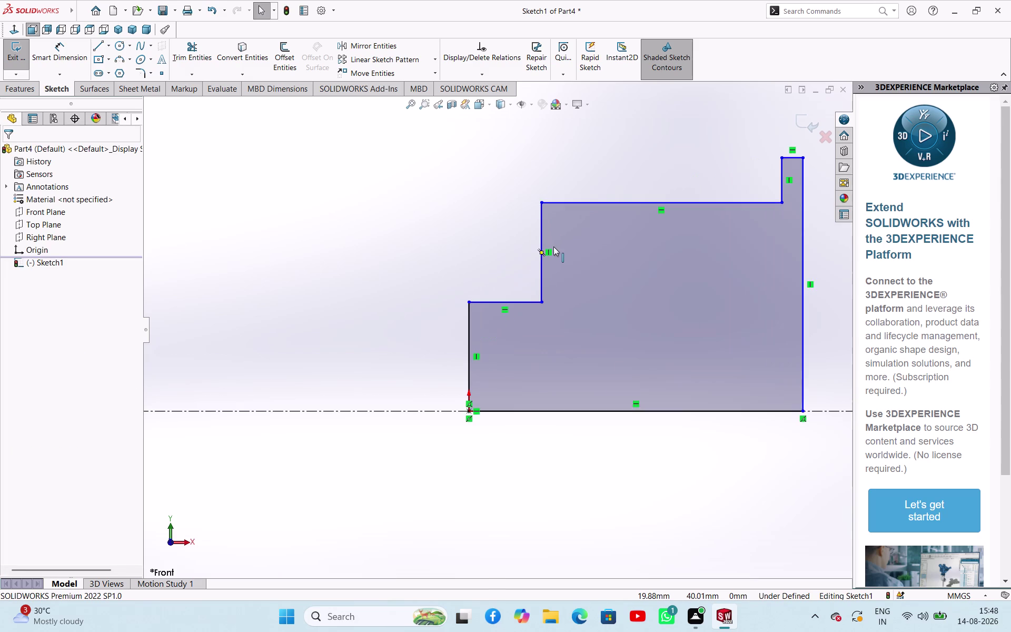
Dimension the left vertical edge of the profile to 2 mm.
scroll(up, 3)
scroll(down, 3)
right_drag(433, 241, 458, 183)
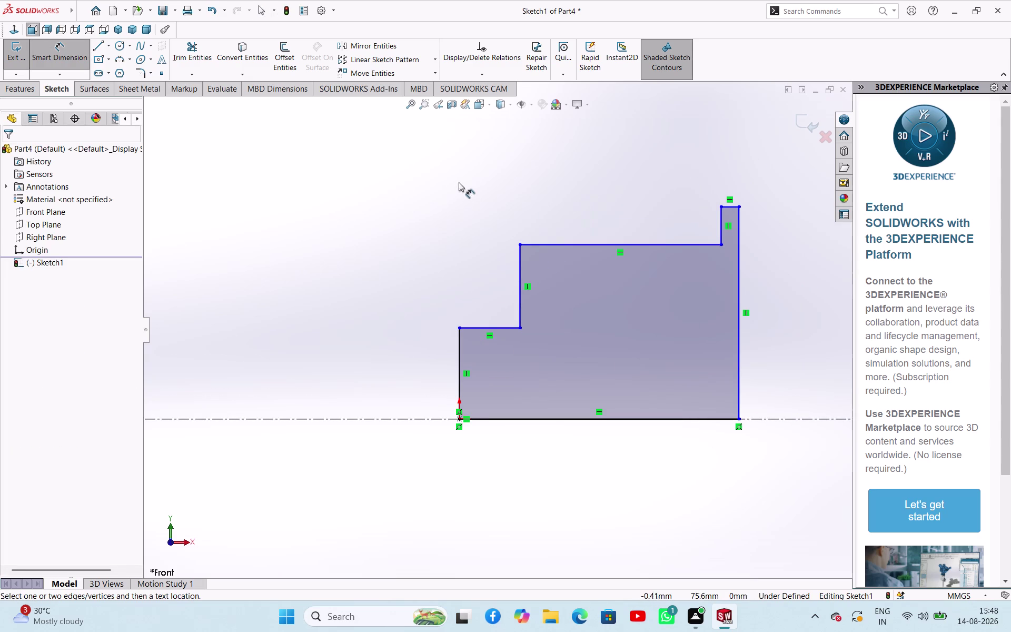
right_drag(458, 182, 459, 182)
click(458, 362)
click(424, 363)
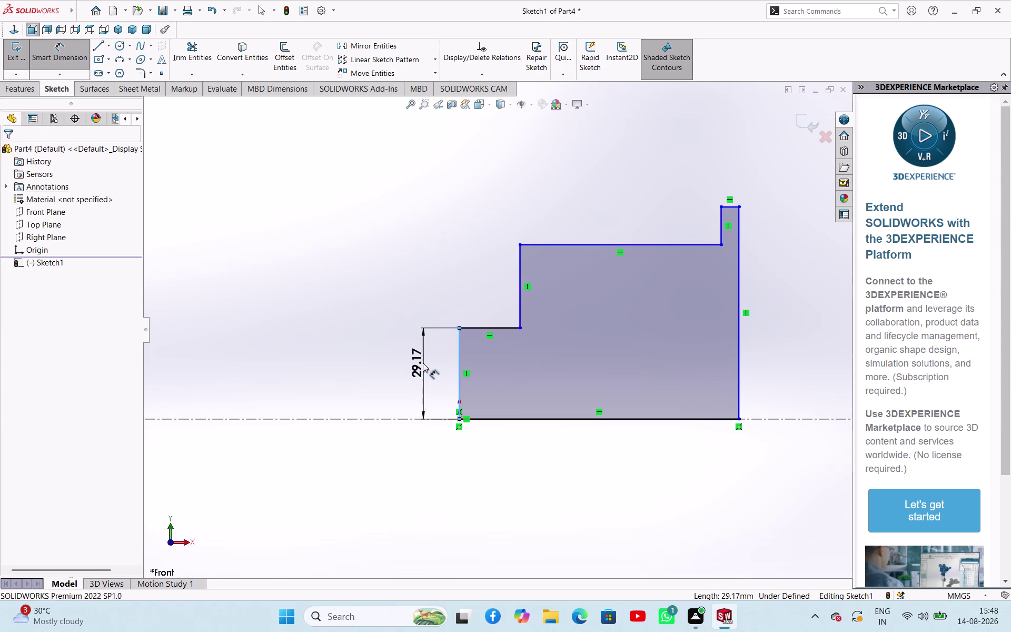
key(2)
key(Return)
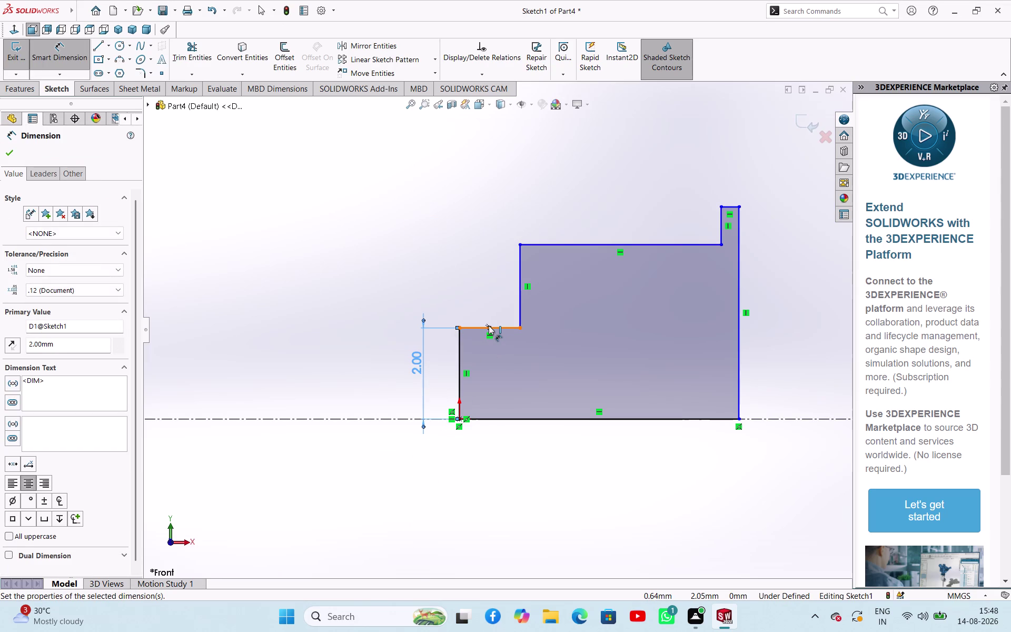
Dimension the middle step's height from the centreline, mistakenly entering 625/2.
click(544, 246)
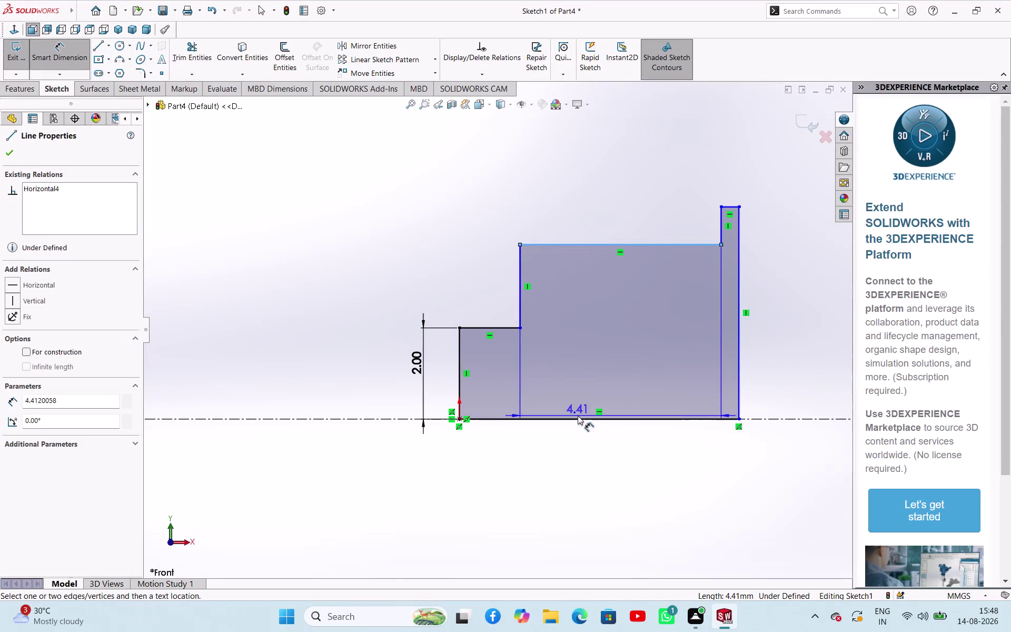
click(584, 416)
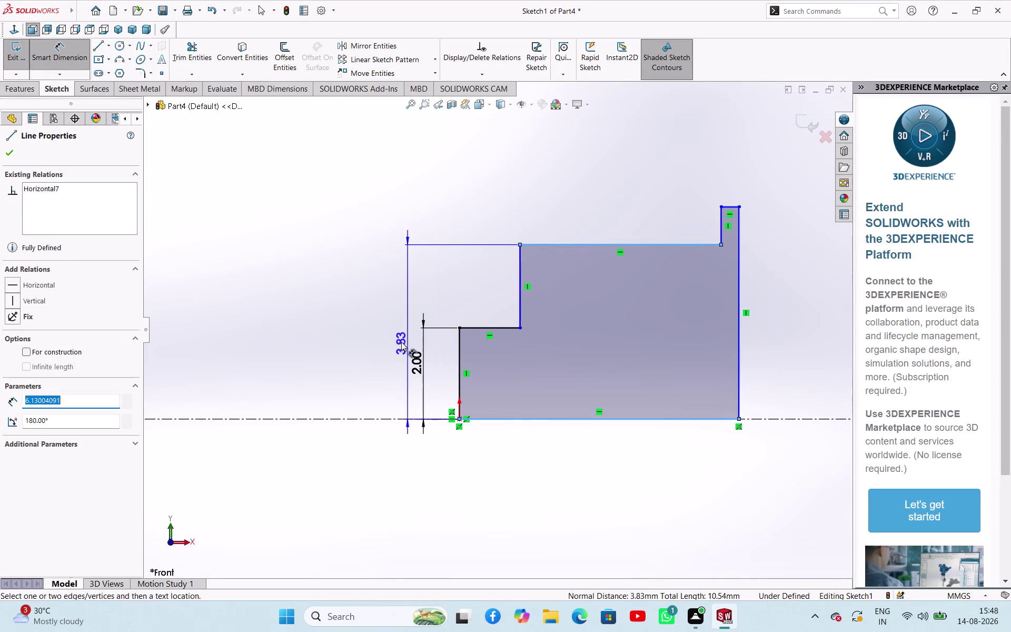
click(390, 342)
key(6)
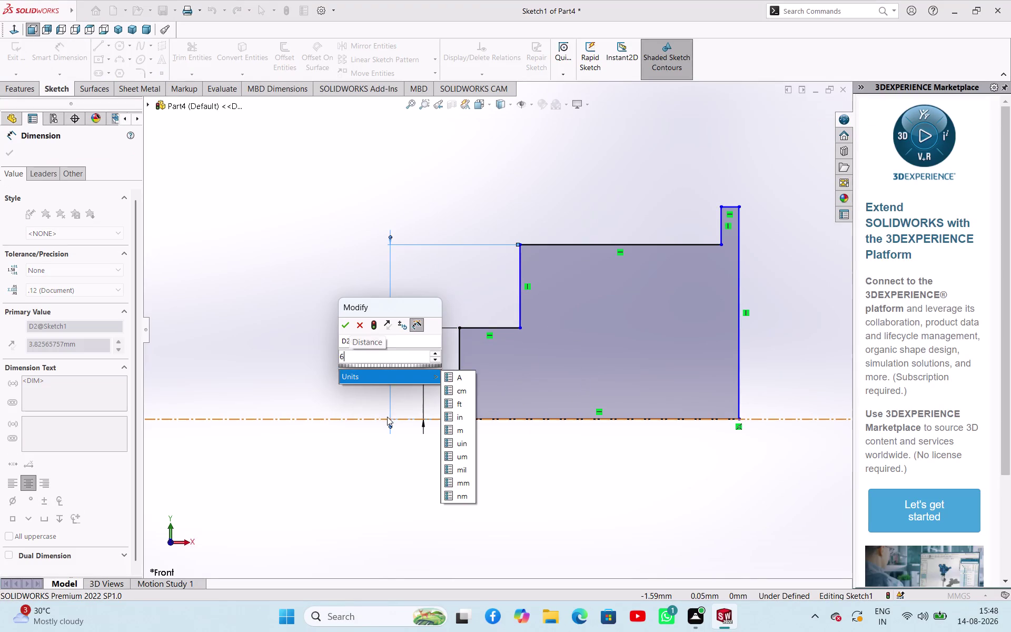
text(25/2)
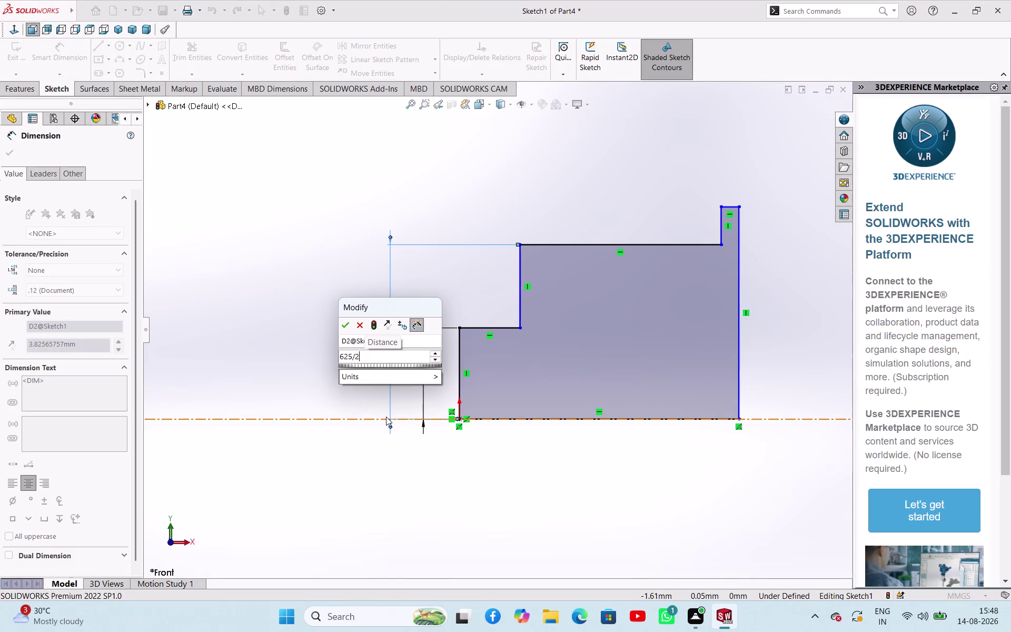
key(Return)
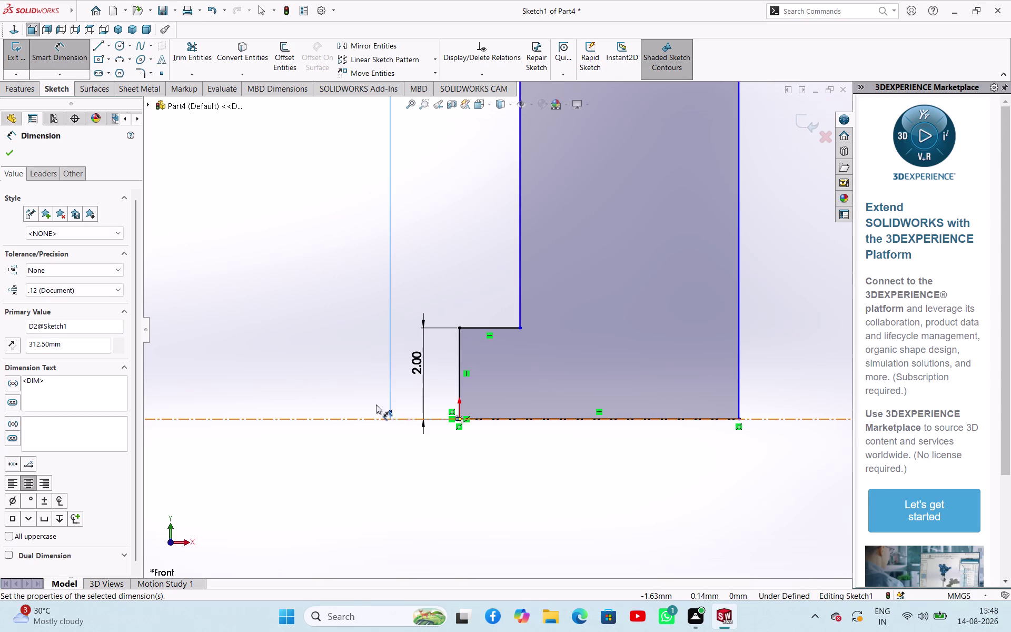
Correct the oversized 312.50 dimension to 6.25/2 (3.13 mm).
scroll(up, 3)
scroll(up, 3)
scroll(up, 3)
scroll(up, 3)
scroll(up, 3)
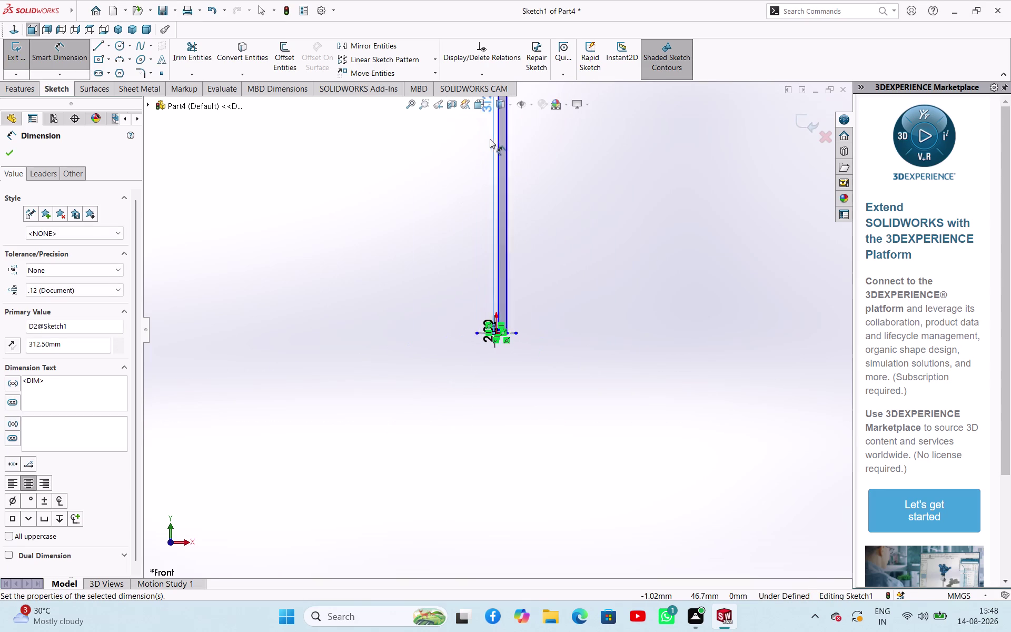
scroll(up, 3)
scroll(up, 3)
scroll(down, 3)
double_click(501, 316)
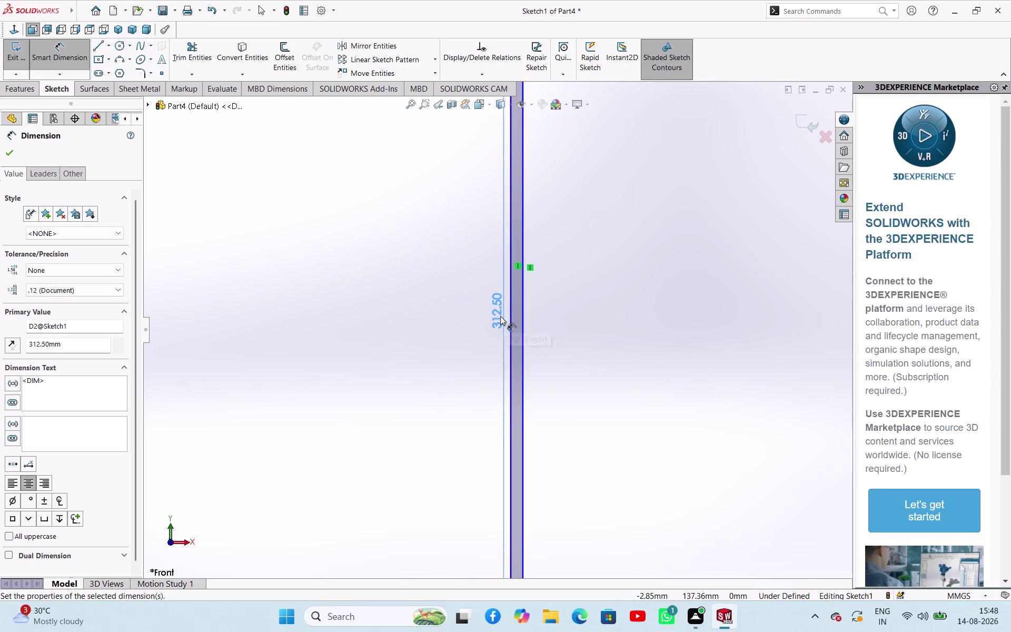
text(6)
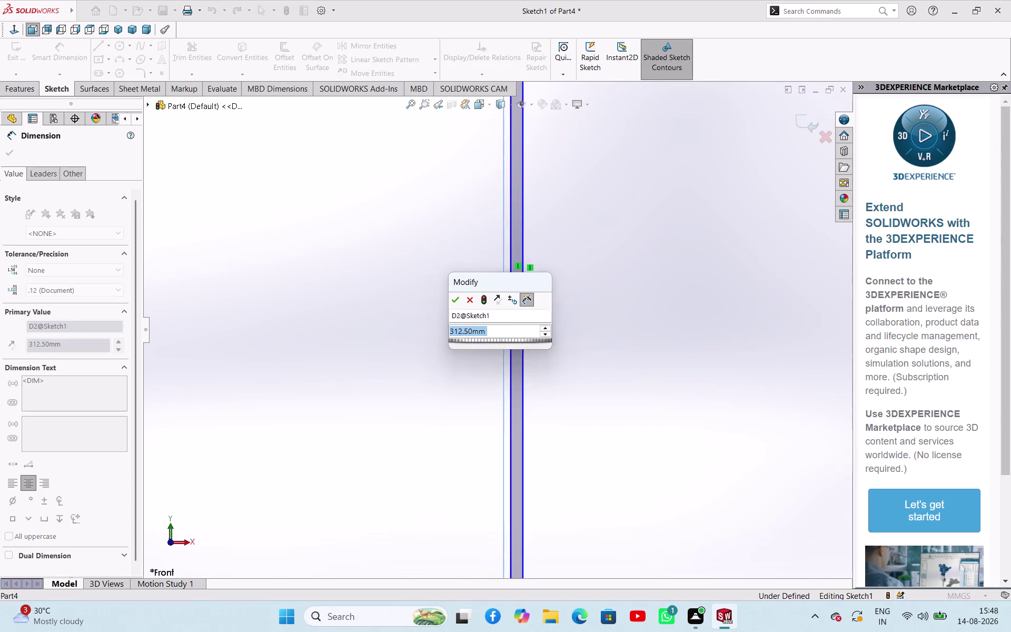
text(.)
key(2)
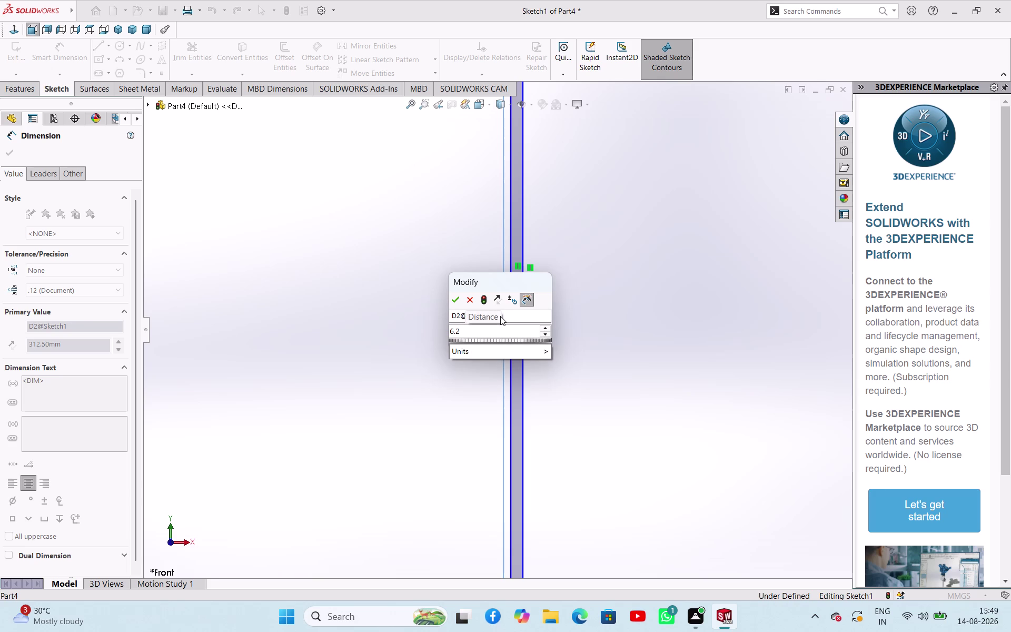
key(5)
text(/2)
key(Return)
Dimension the head's top edge 5 mm from the centreline.
scroll(down, 3)
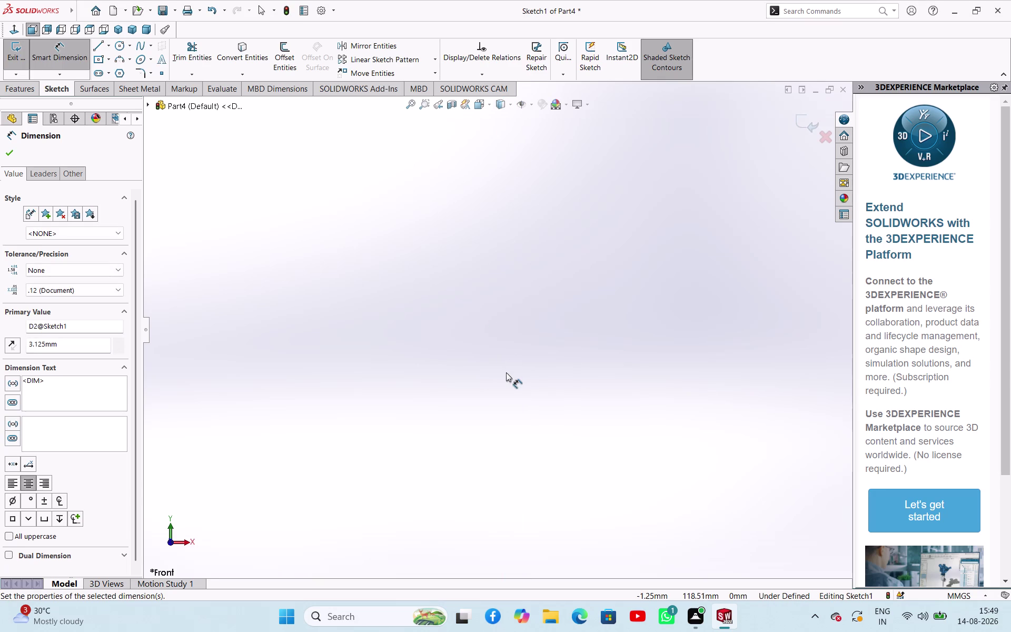
scroll(up, 3)
scroll(down, 3)
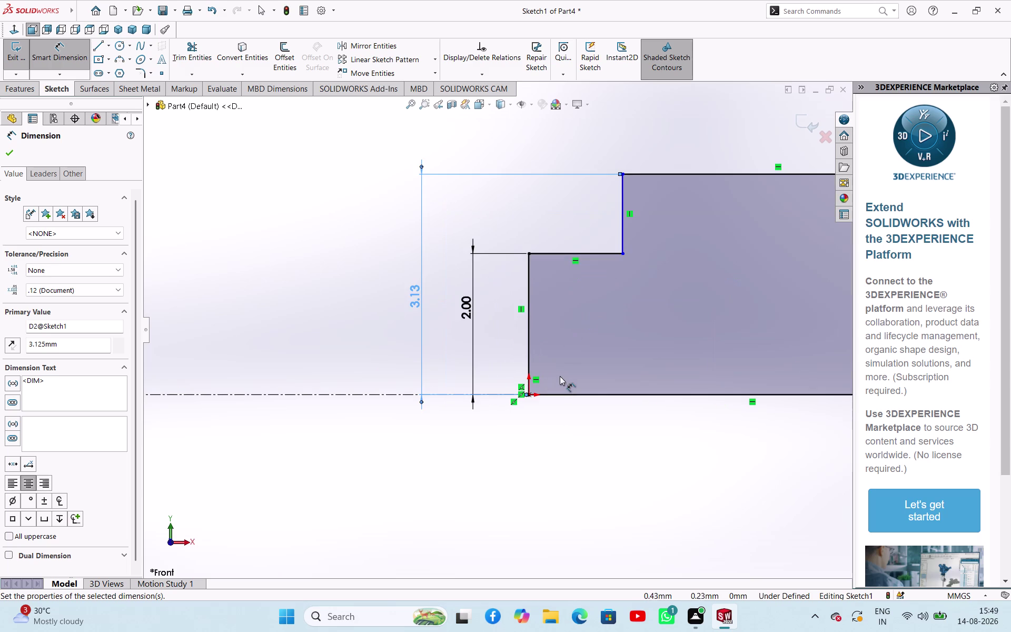
scroll(up, 3)
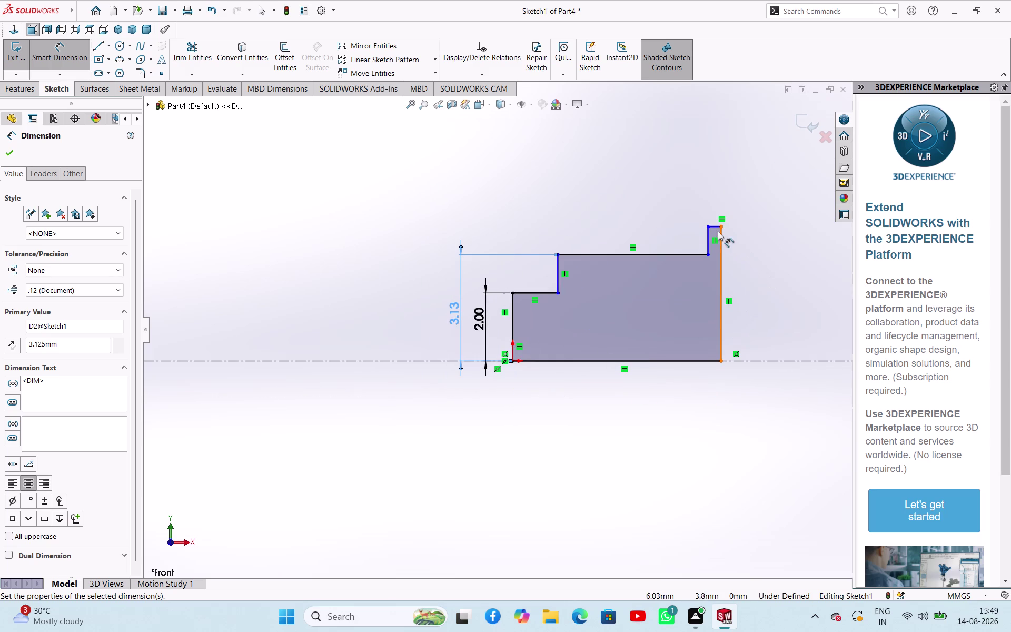
click(717, 229)
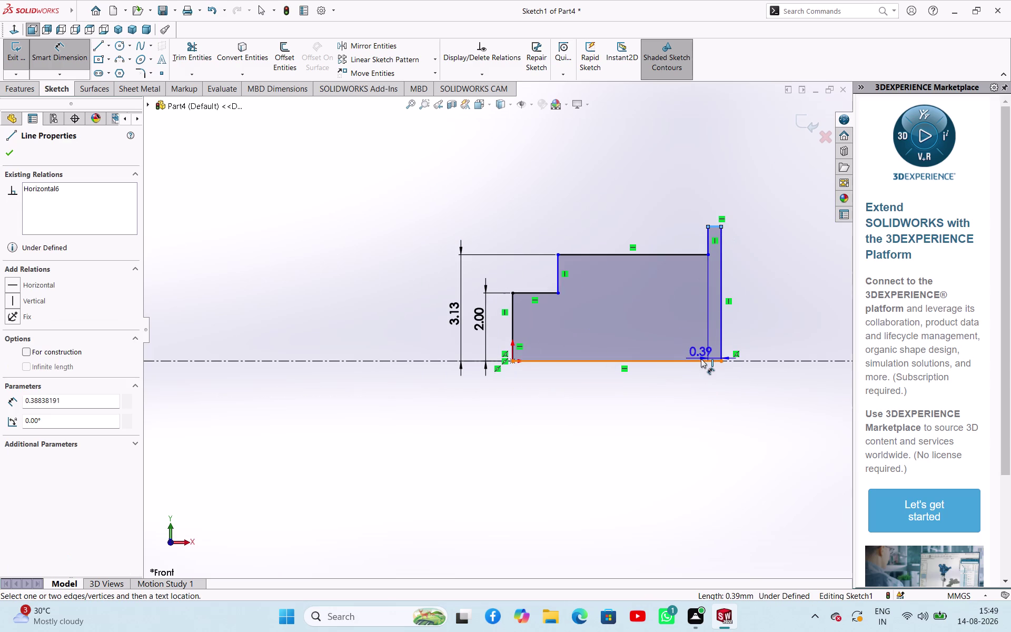
click(701, 358)
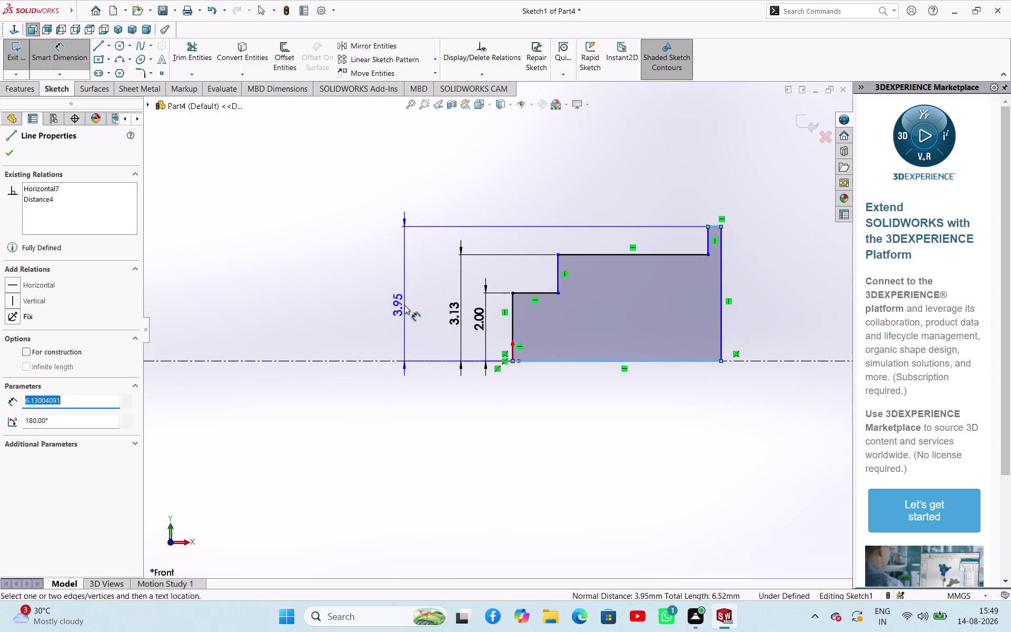
click(404, 305)
key(5)
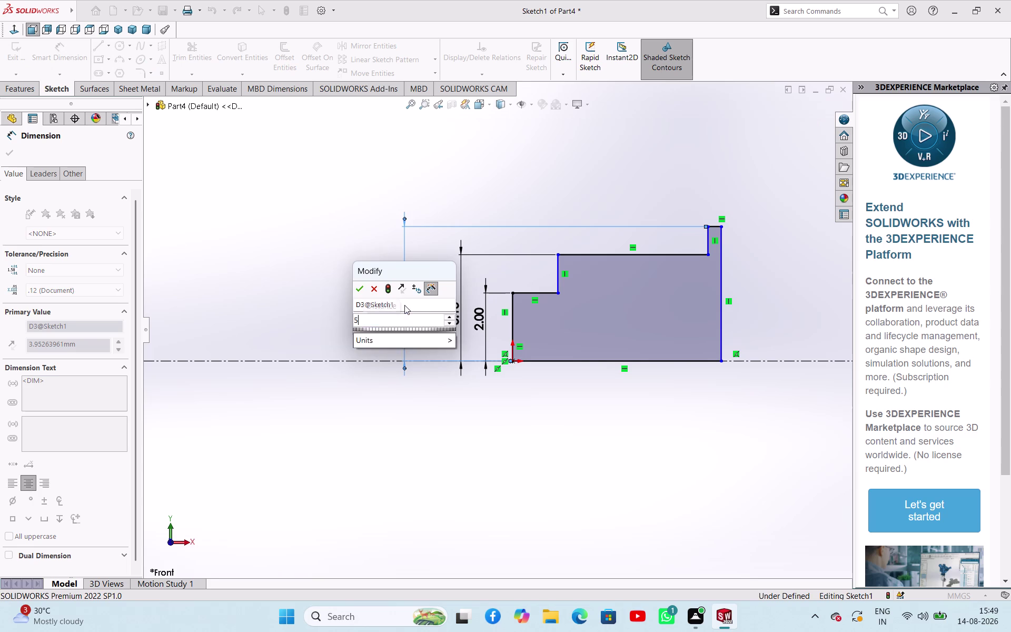
key(Return)
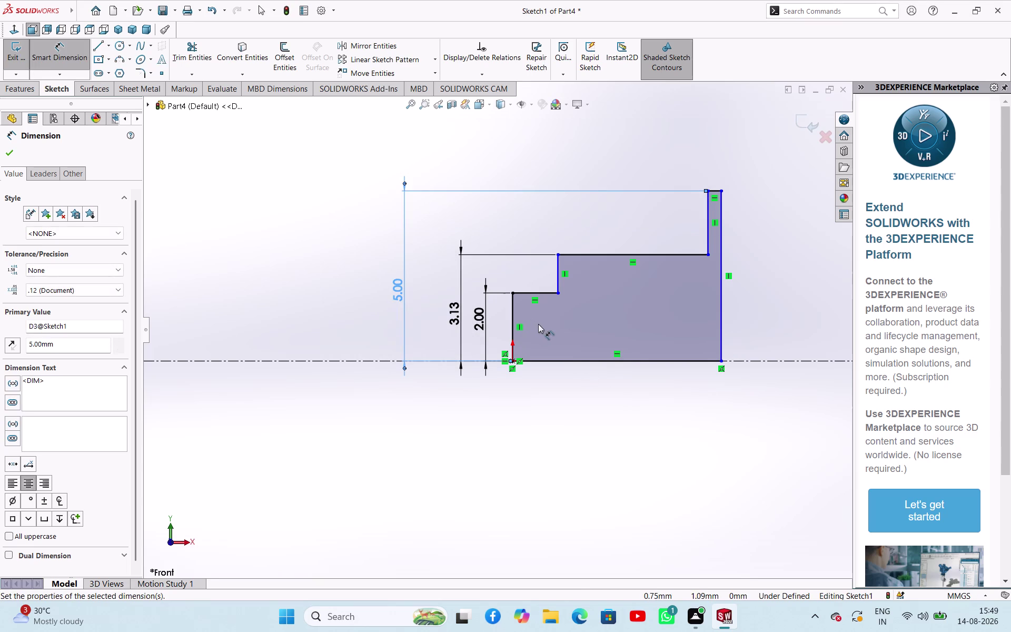
Set the head width to 4 mm.
click(717, 193)
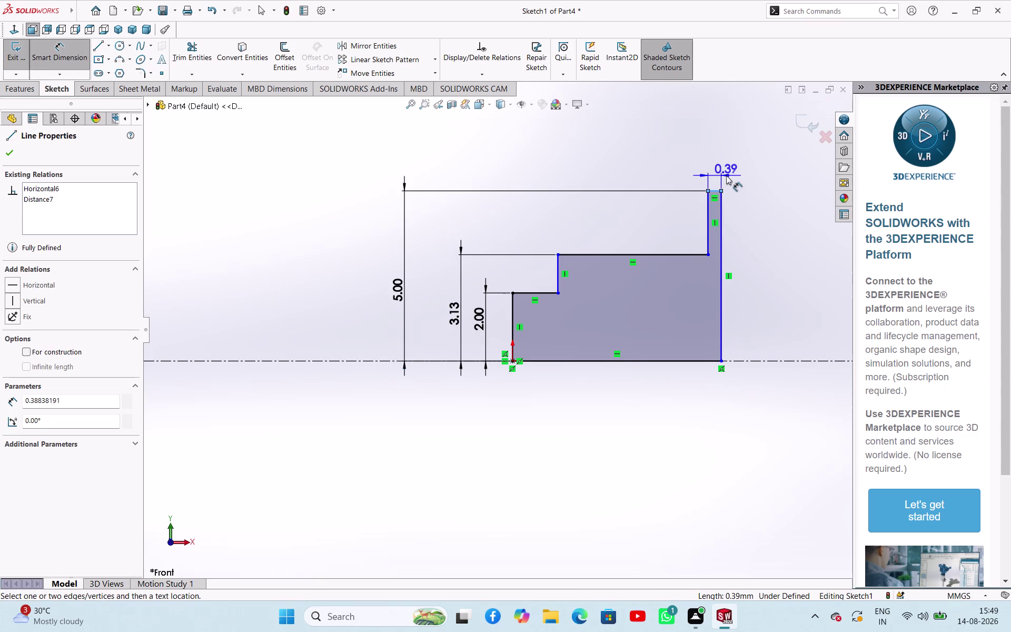
click(731, 172)
key(4)
key(Return)
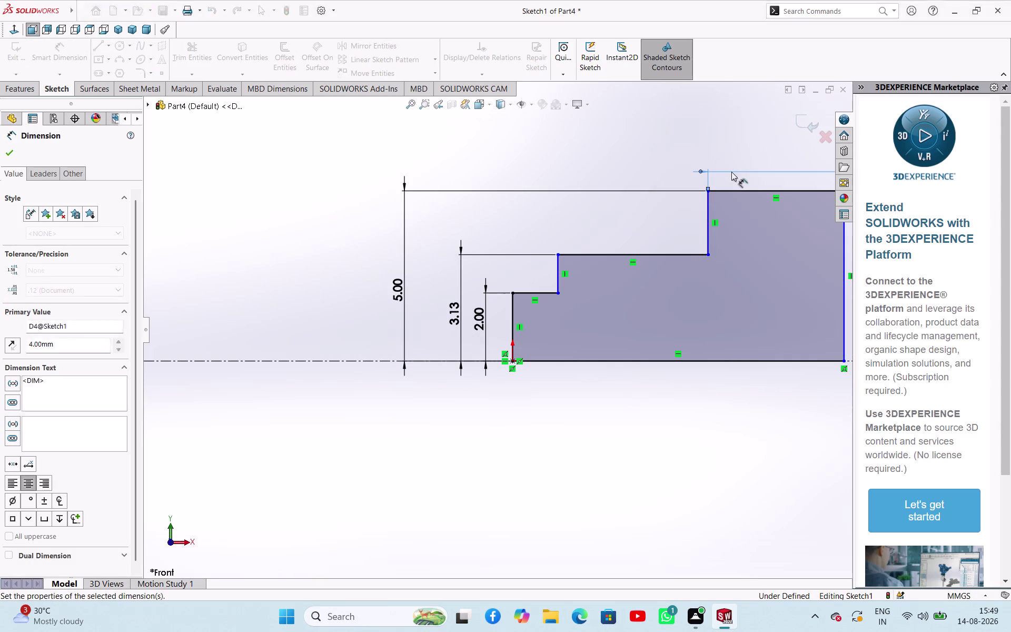
Set the overall bolt length to 37 mm.
scroll(up, 3)
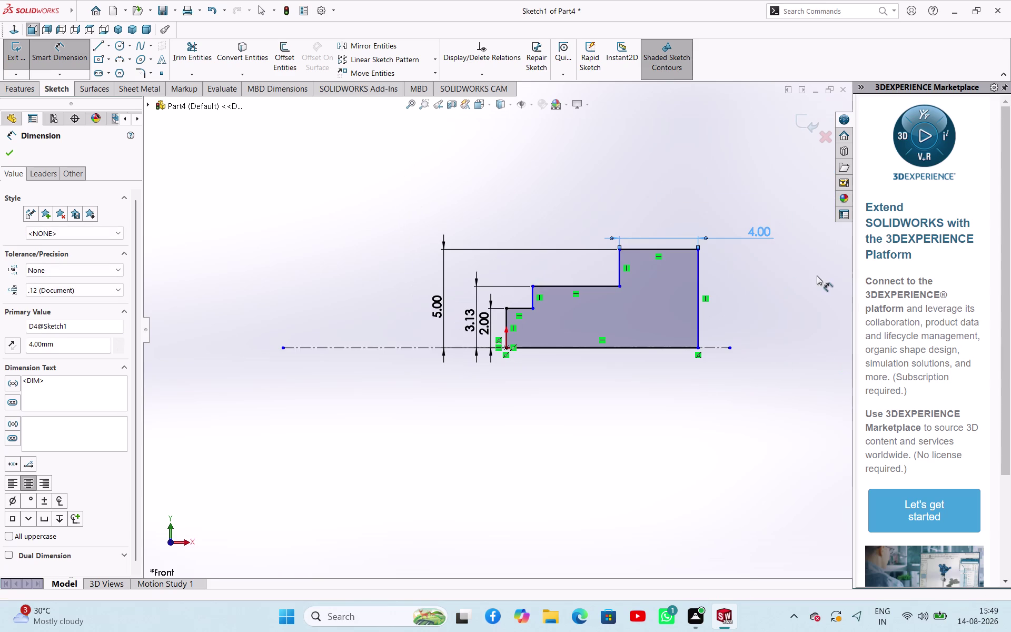
click(698, 273)
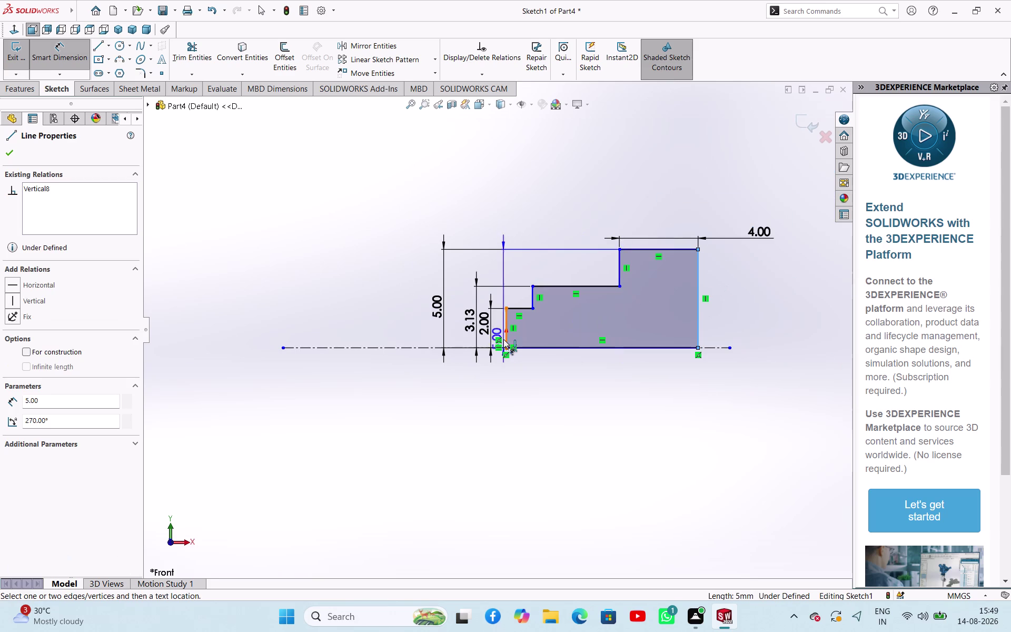
click(505, 322)
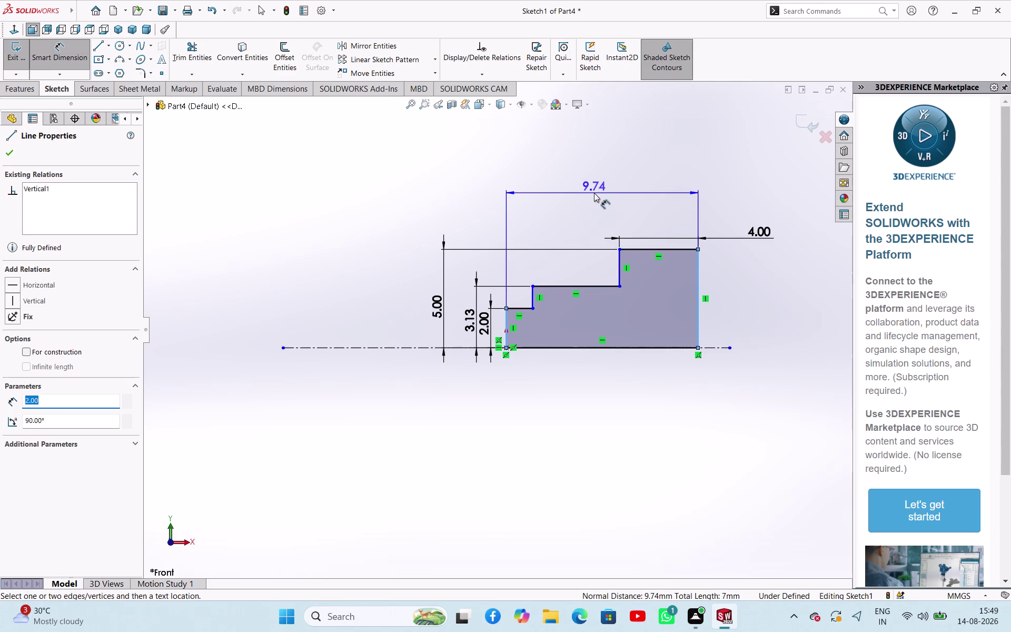
click(595, 192)
text(3)
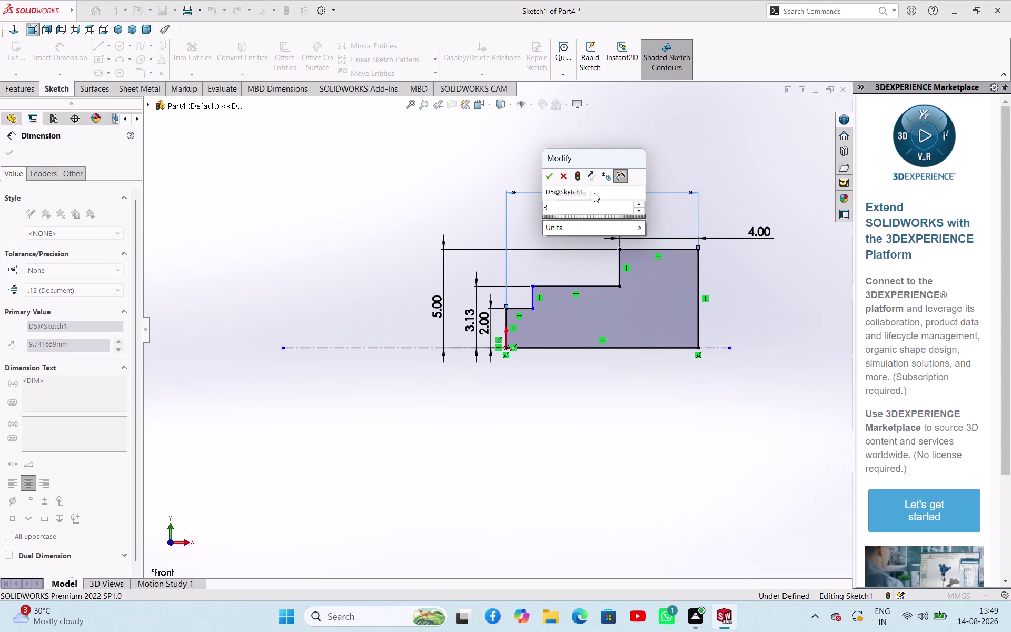
text(7)
key(Return)
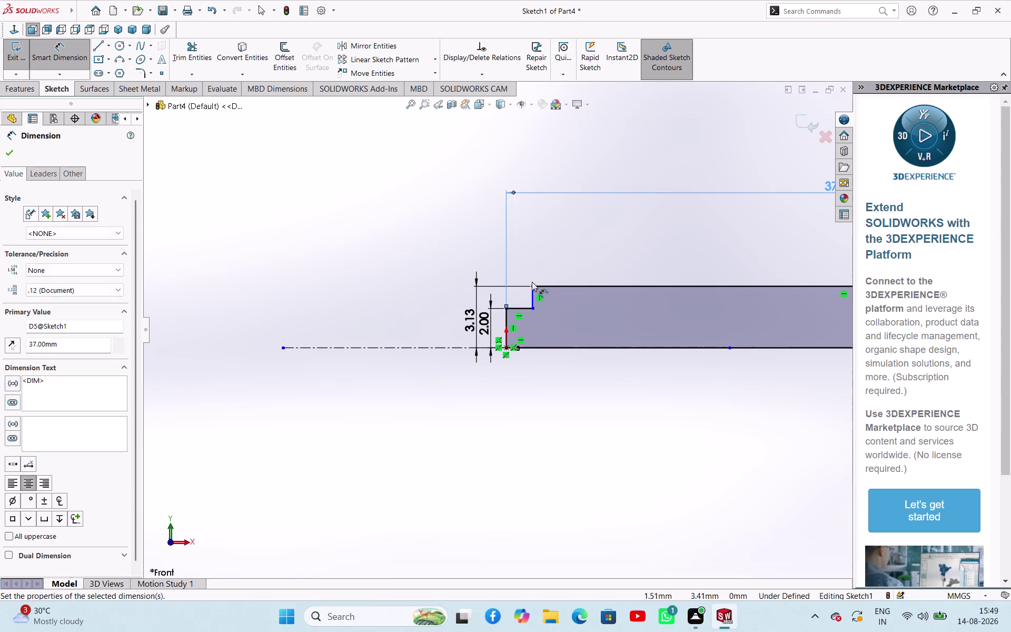
Set the shank length to 27 mm and exit the sketch.
click(532, 292)
scroll(up, 3)
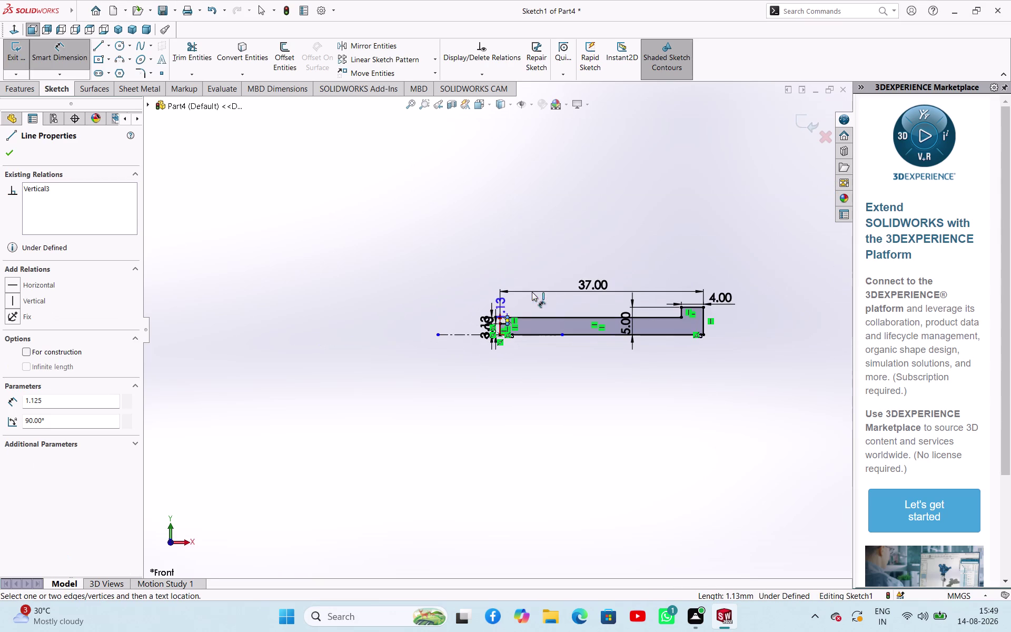
scroll(down, 3)
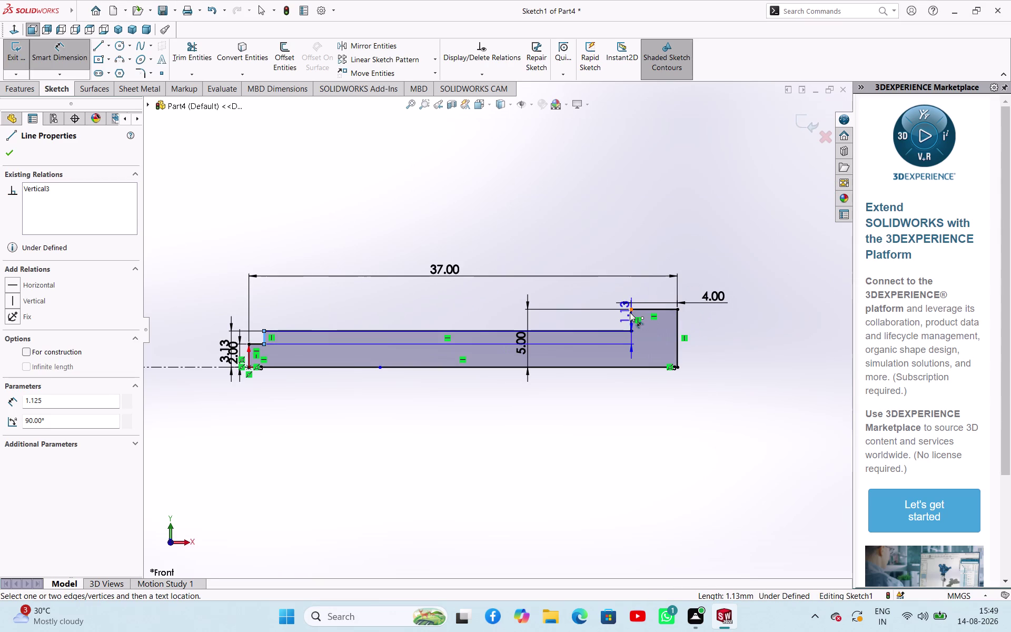
click(630, 313)
click(555, 230)
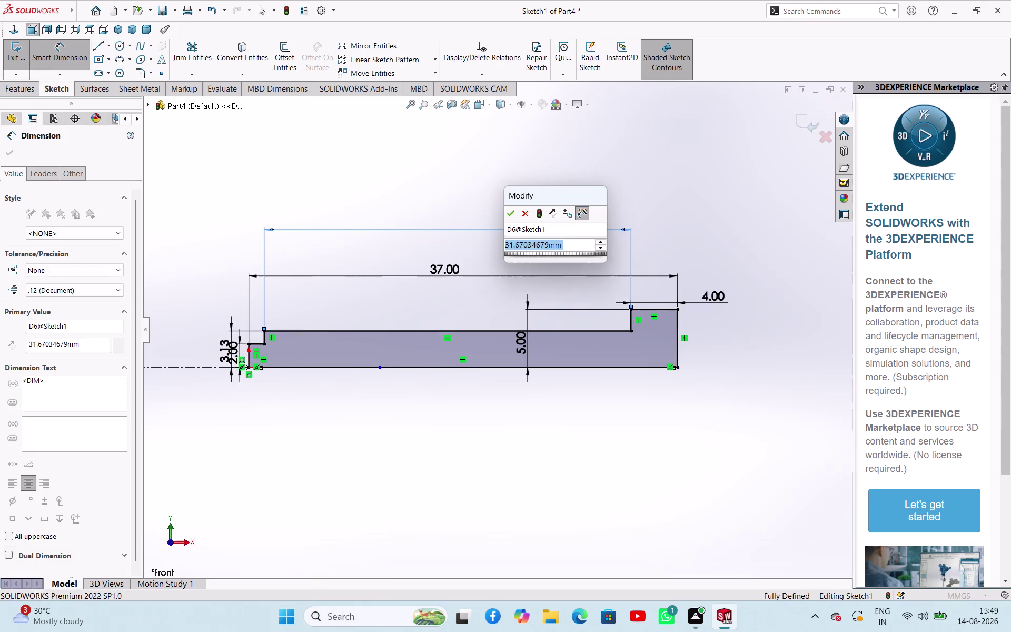
text(2)
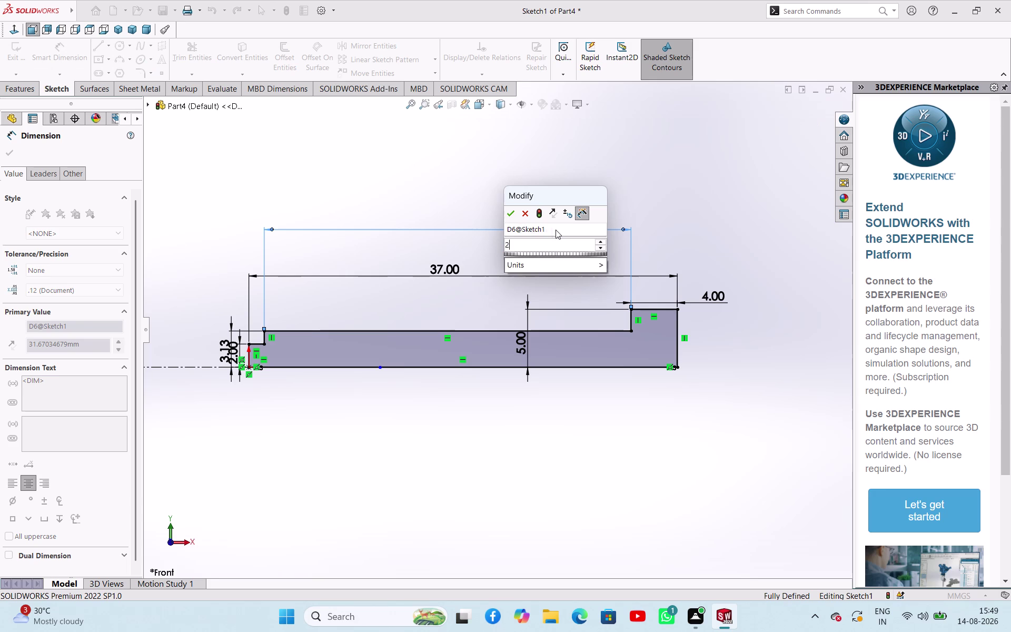
text(7)
key(Return)
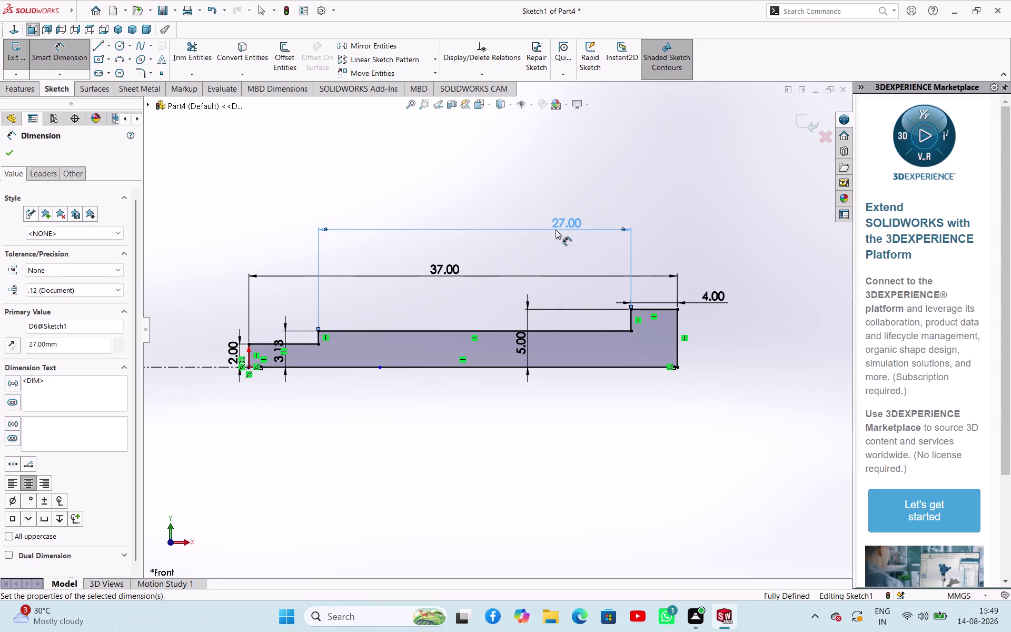
click(404, 403)
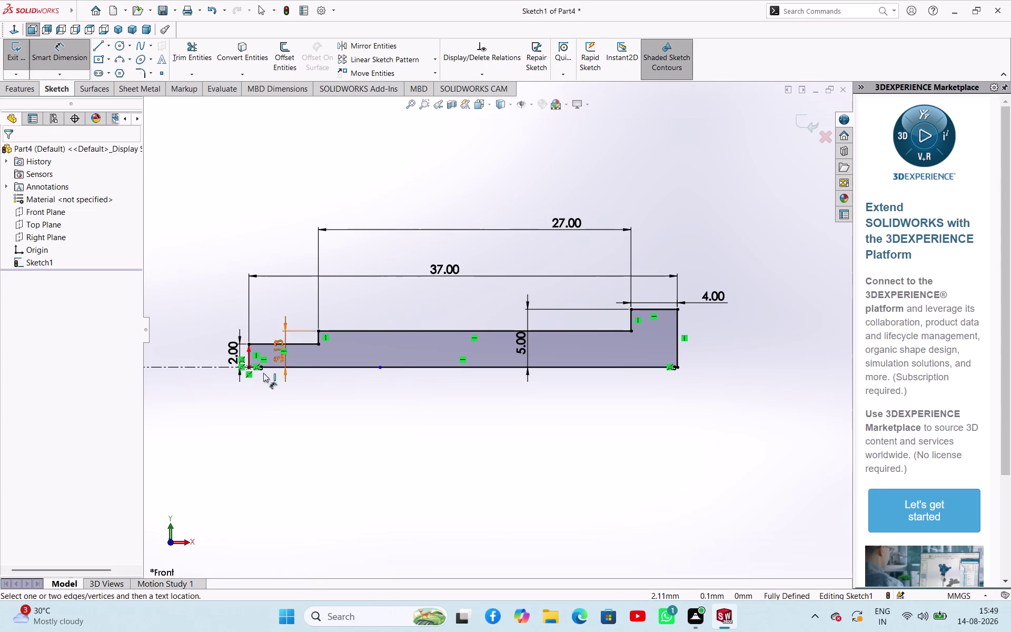
click(8, 55)
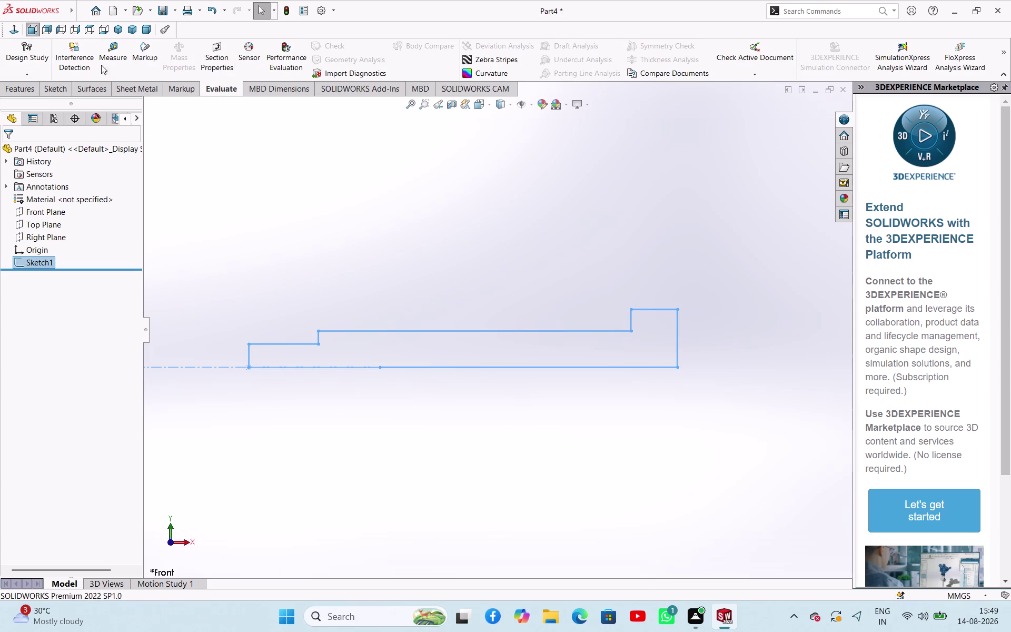
Revolve the stepped profile a full 360° into Revolve1, then orbit around the pin.
click(24, 92)
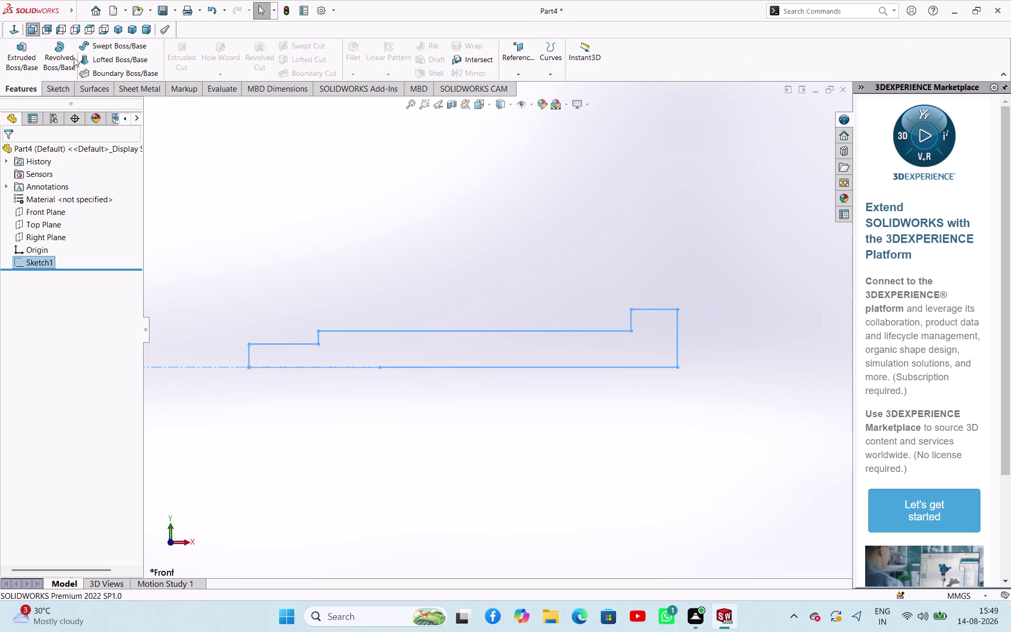
click(68, 49)
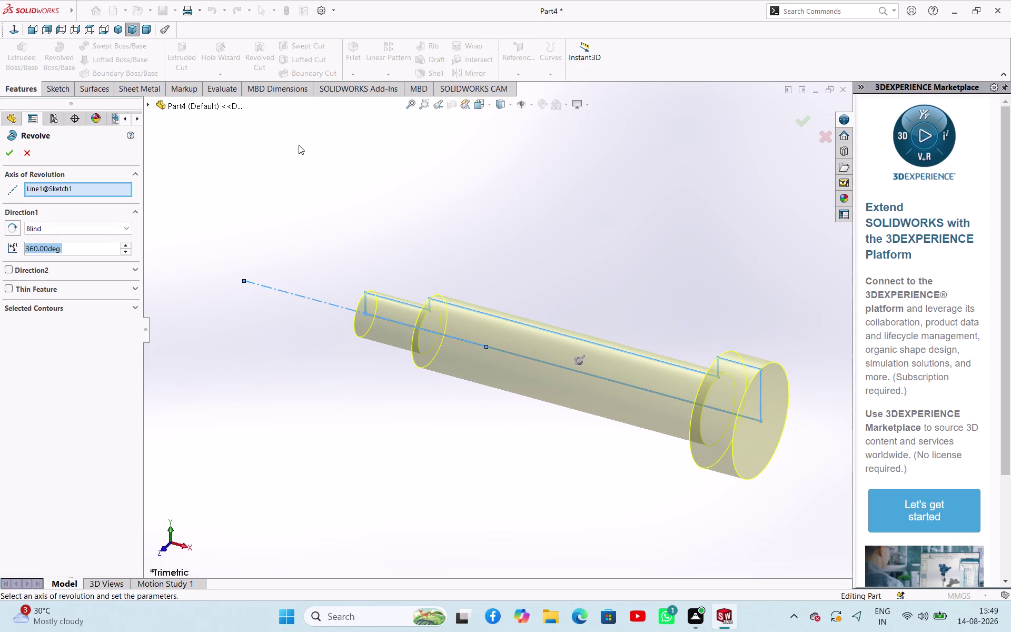
click(14, 156)
click(495, 246)
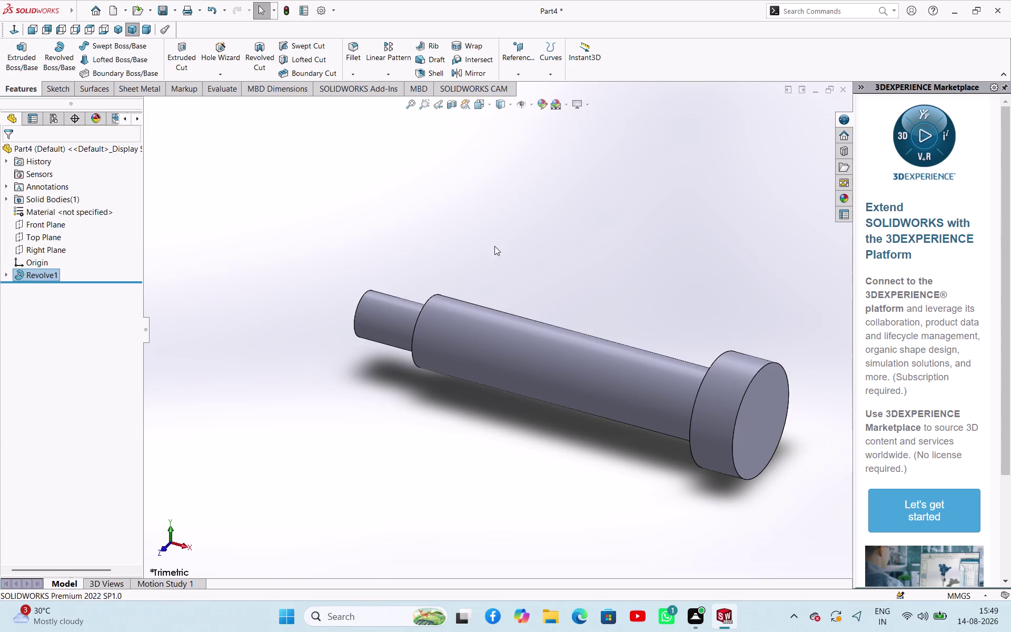
middle_drag(546, 244, 588, 236)
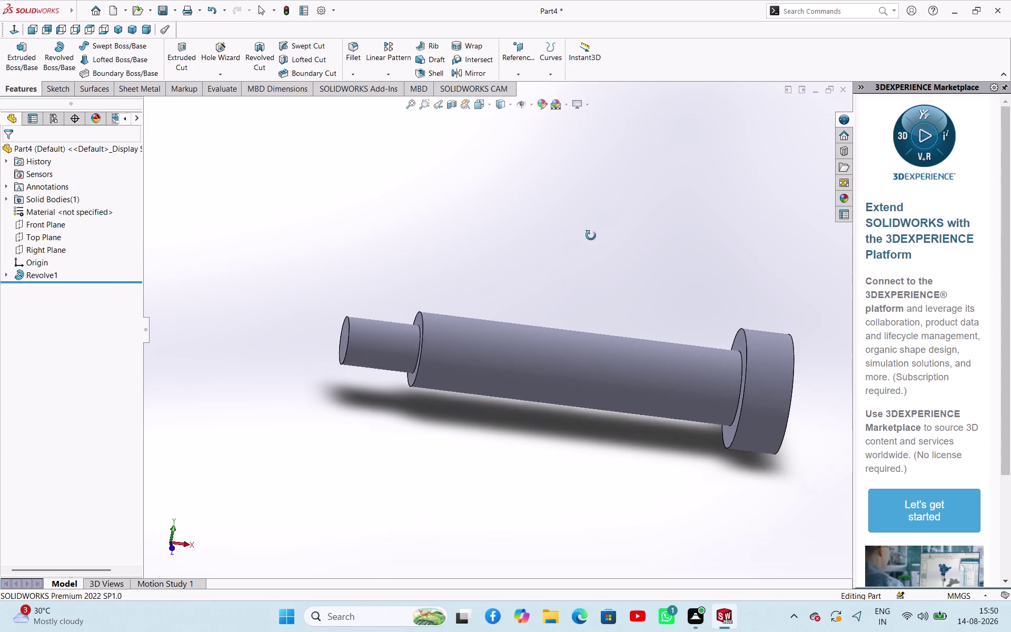
middle_drag(587, 236, 604, 243)
Save the revolved shaft as 'SHOULDER SCREW' in the wheelsupport folder.
key(ctrl+s)
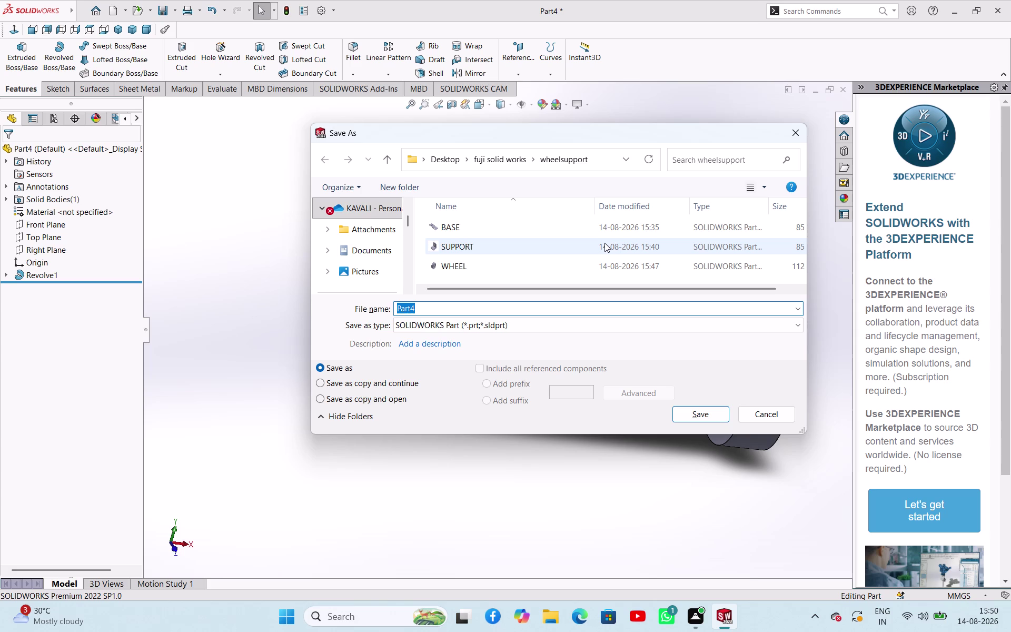
text(SH)
text(OULD)
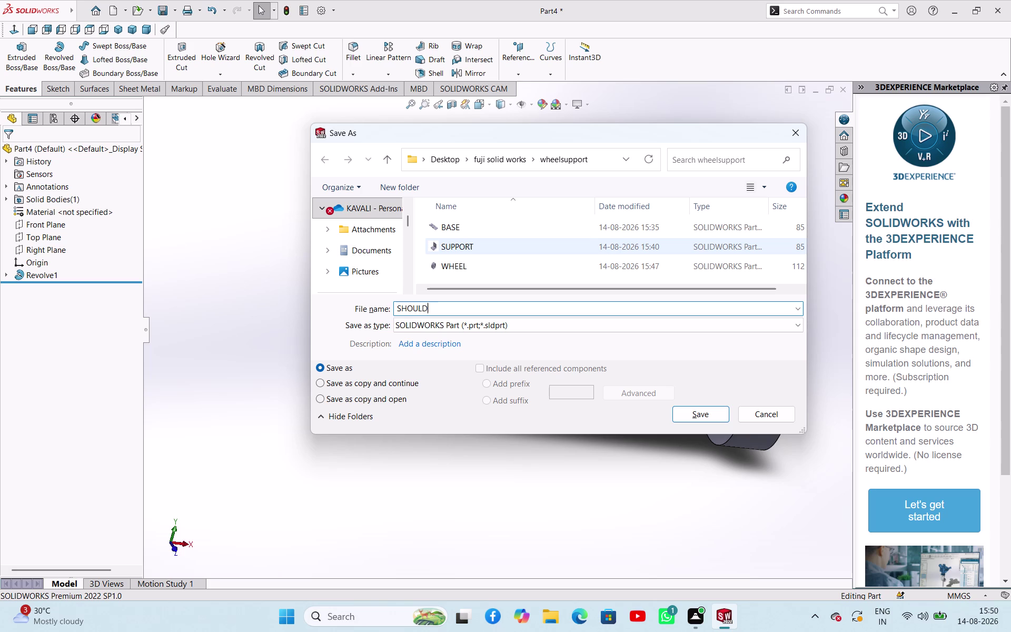
text(ER)
key(space)
text(SCREW)
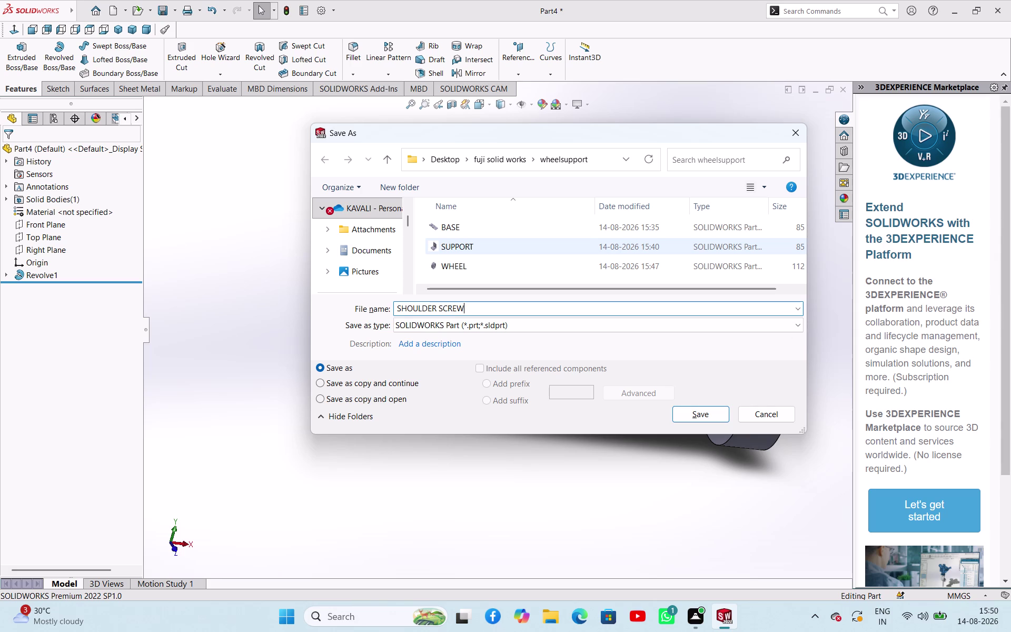
click(695, 414)
Save the part again and request a new document.
scroll(up, 3)
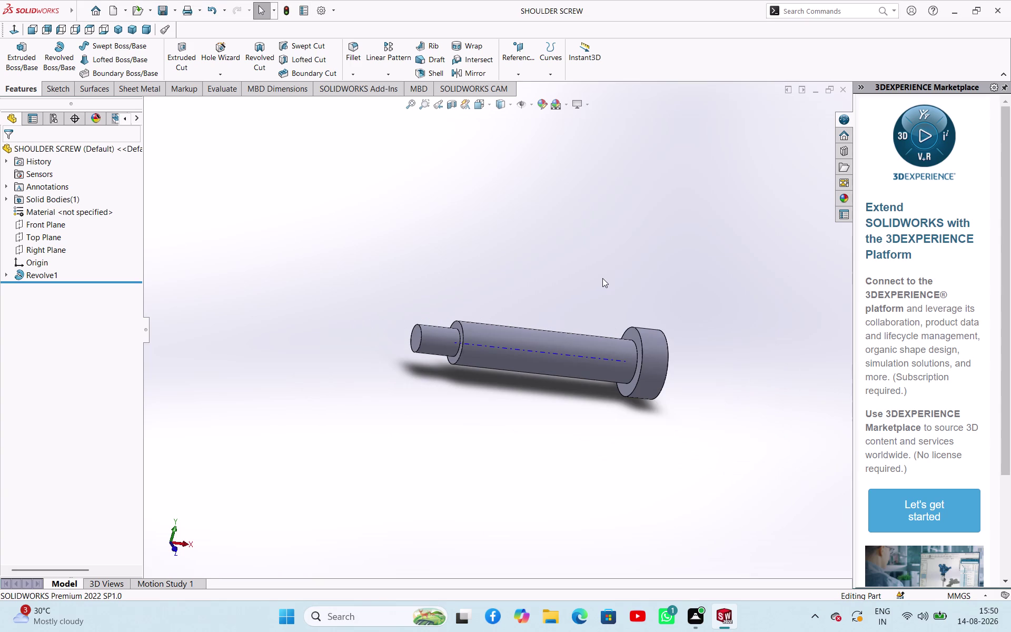
scroll(down, 3)
key(ctrl+s)
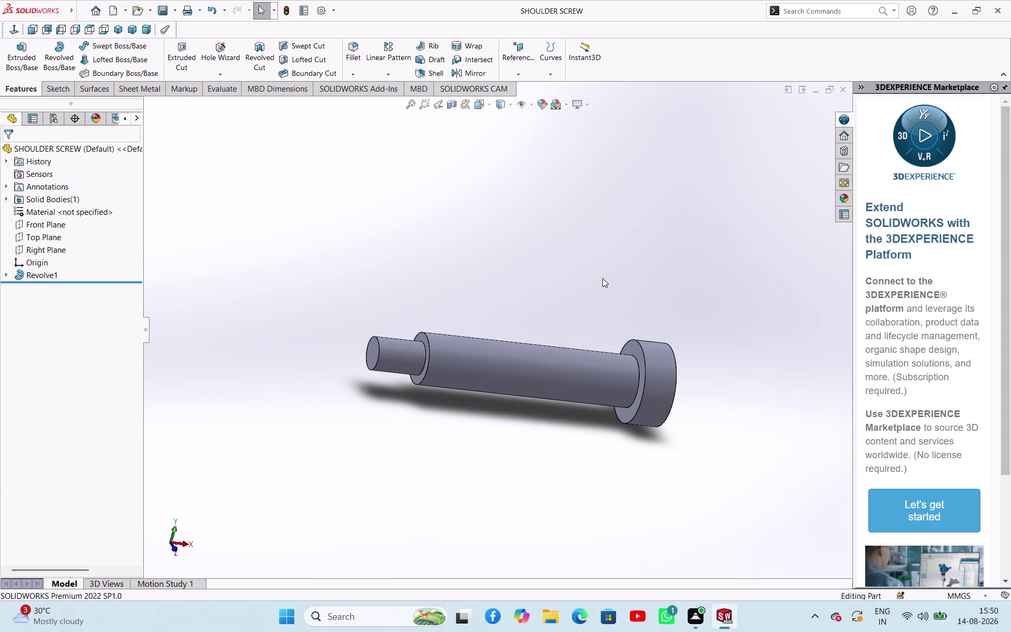
key(ctrl+n)
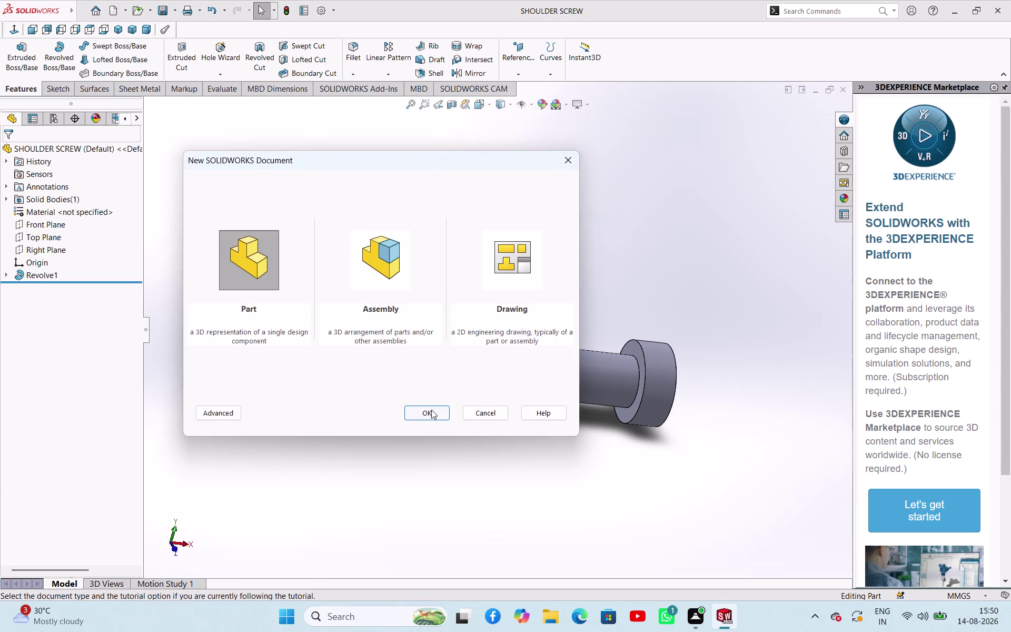
Create Part5 and open a sketch on its Top Plane.
click(430, 414)
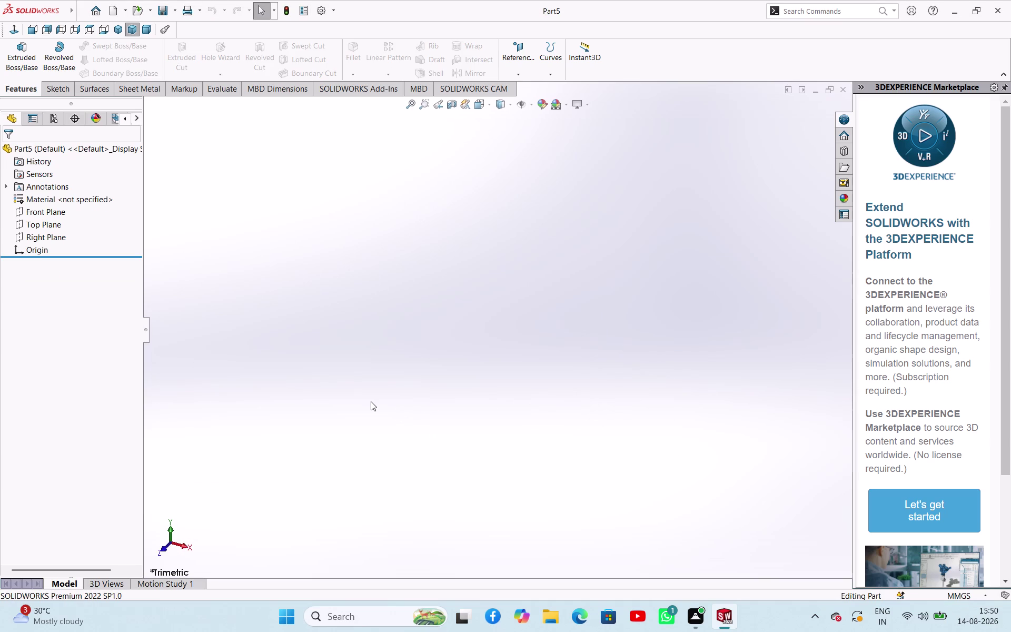
click(43, 228)
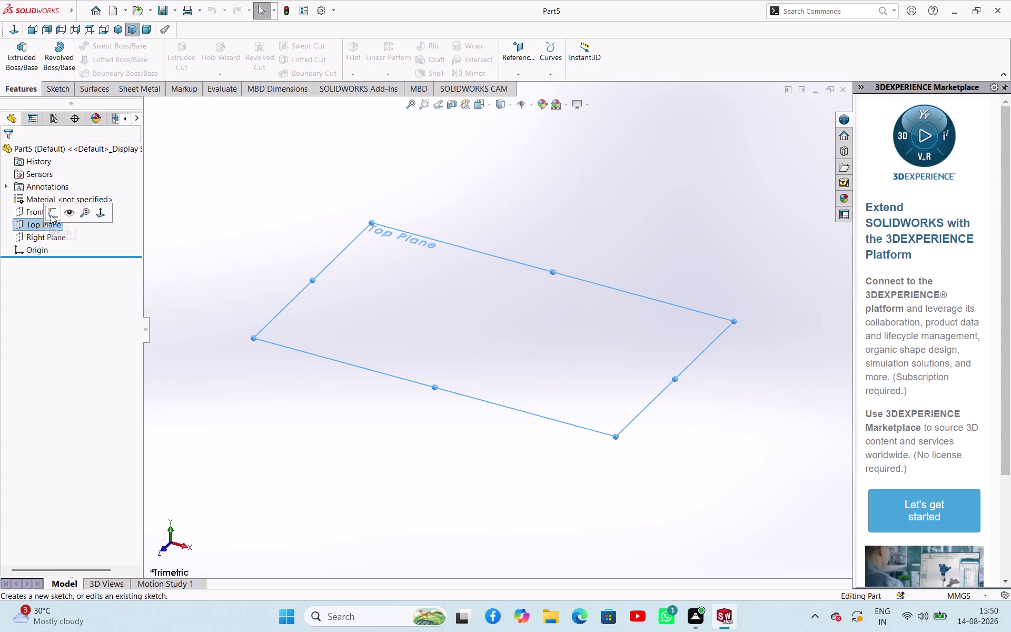
click(52, 215)
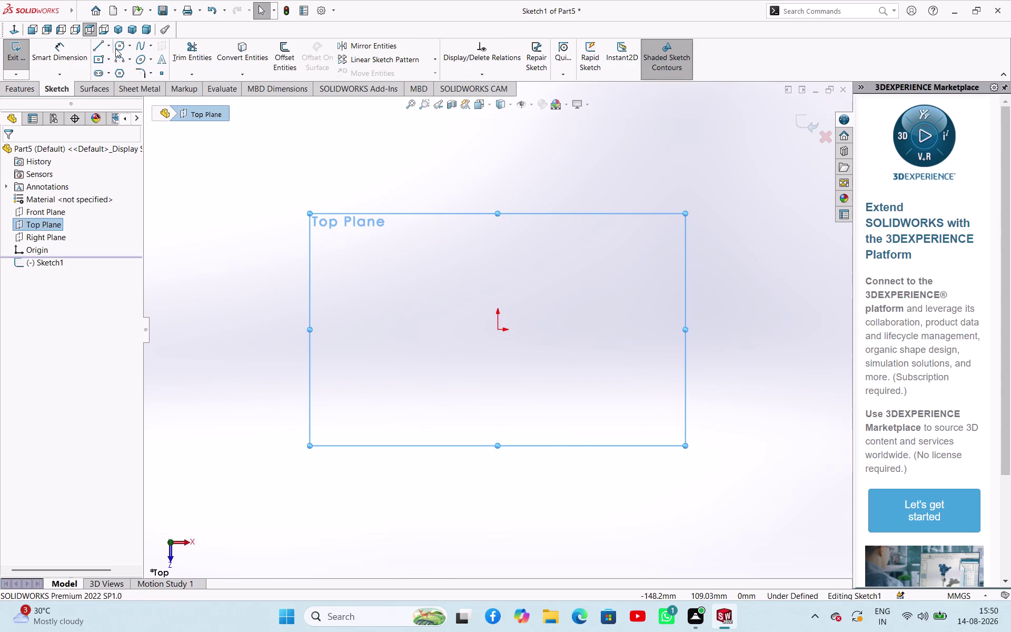
click(116, 49)
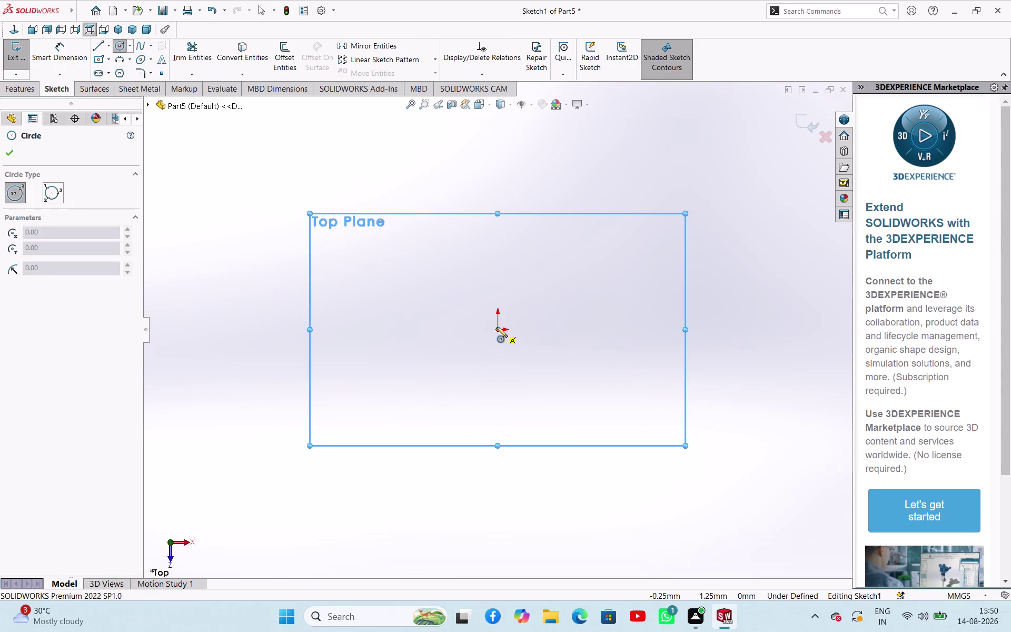
Draw two circles centred on the origin.
click(497, 327)
click(533, 373)
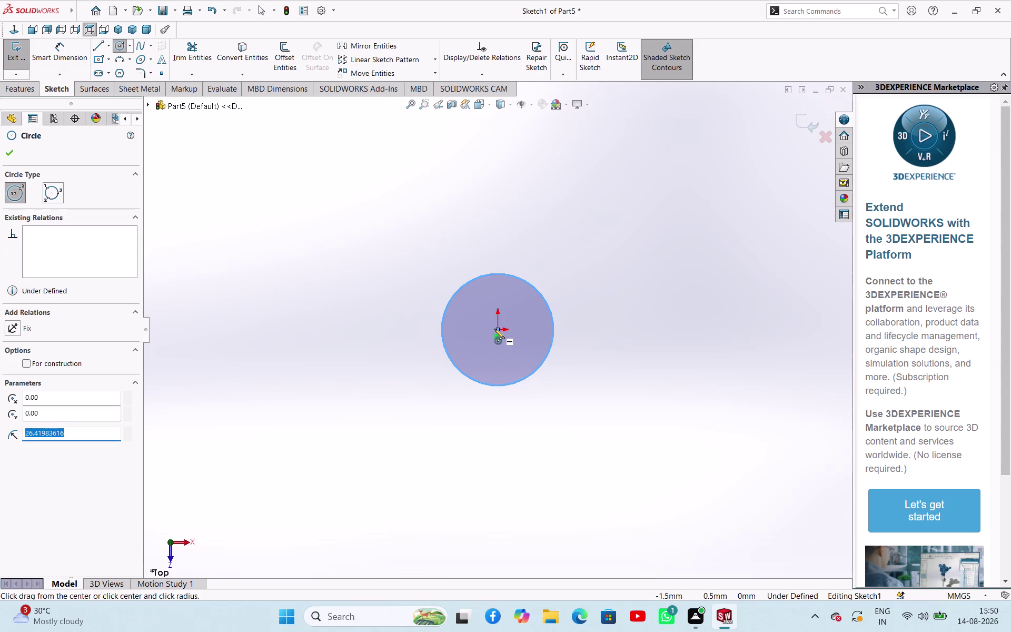
click(495, 329)
click(527, 410)
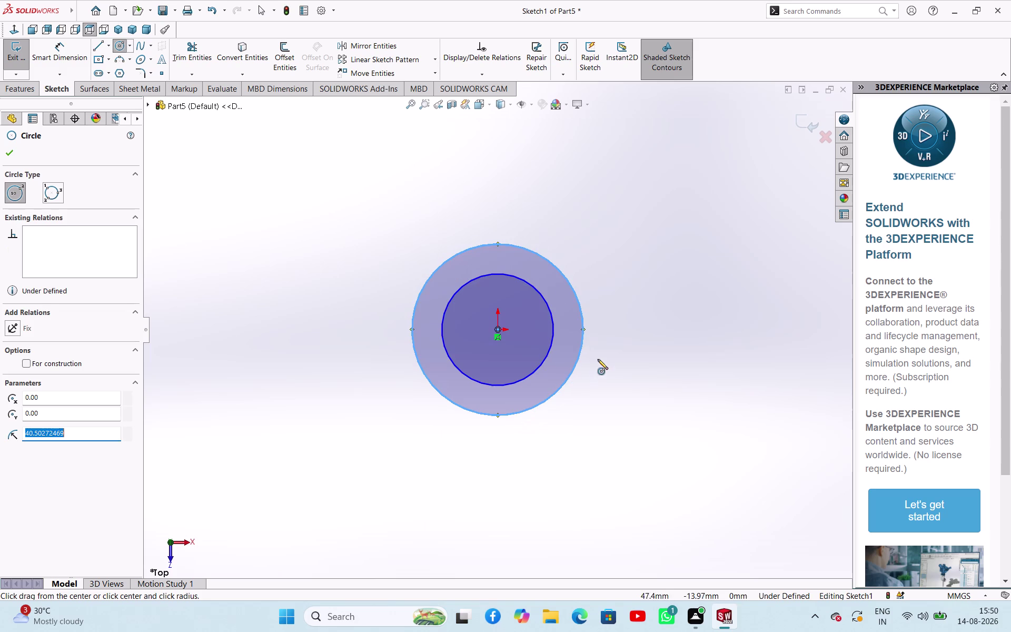
middle_click(598, 359)
middle_click(598, 360)
right_click(740, 354)
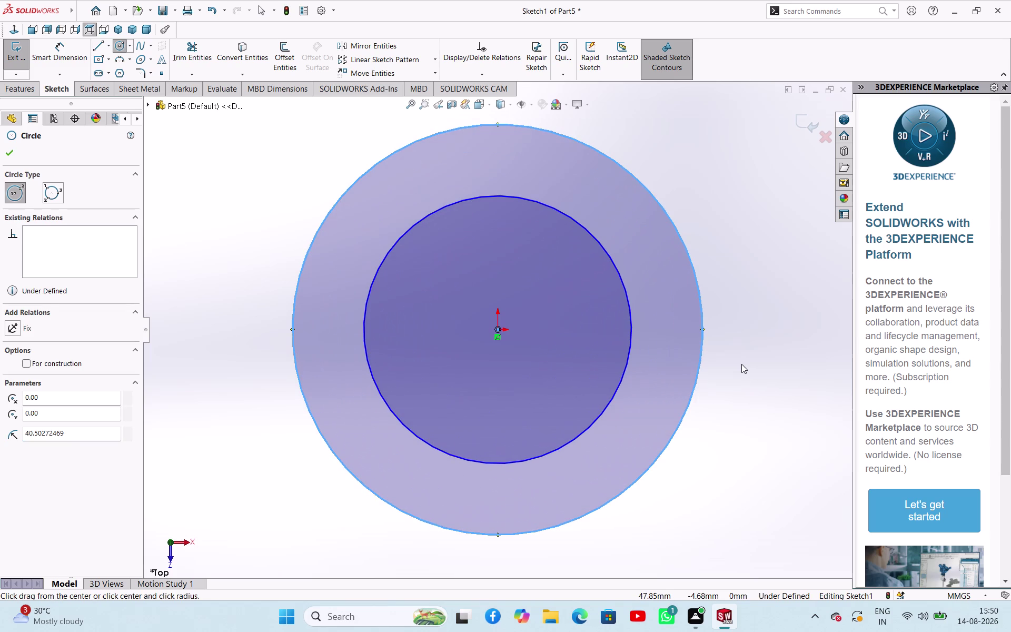
click(757, 364)
scroll(up, 3)
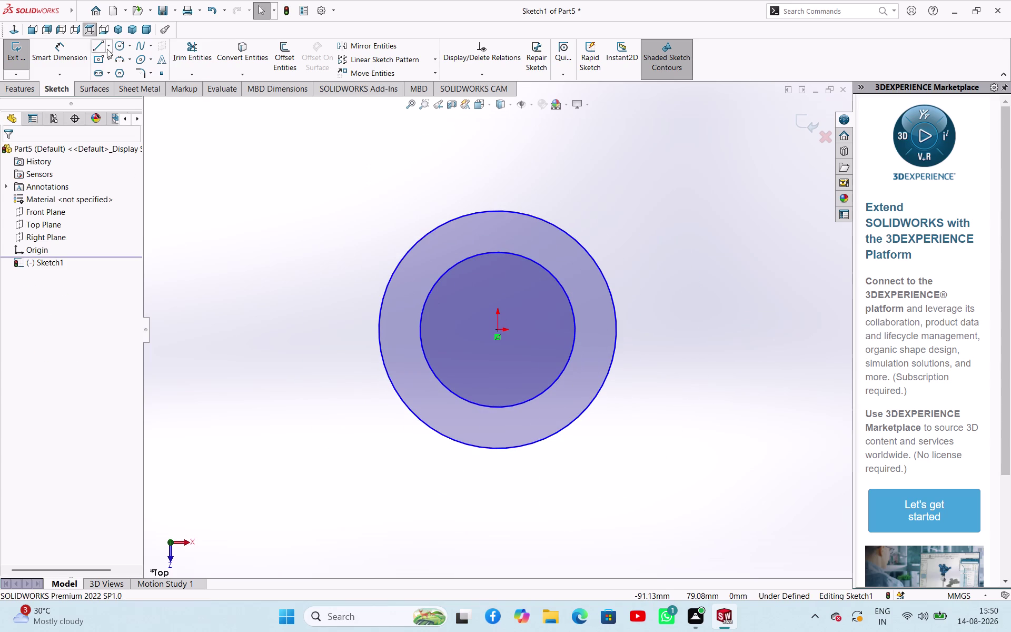
Dimension the outer circle 10 mm and the inner circle 6.25 mm.
click(74, 49)
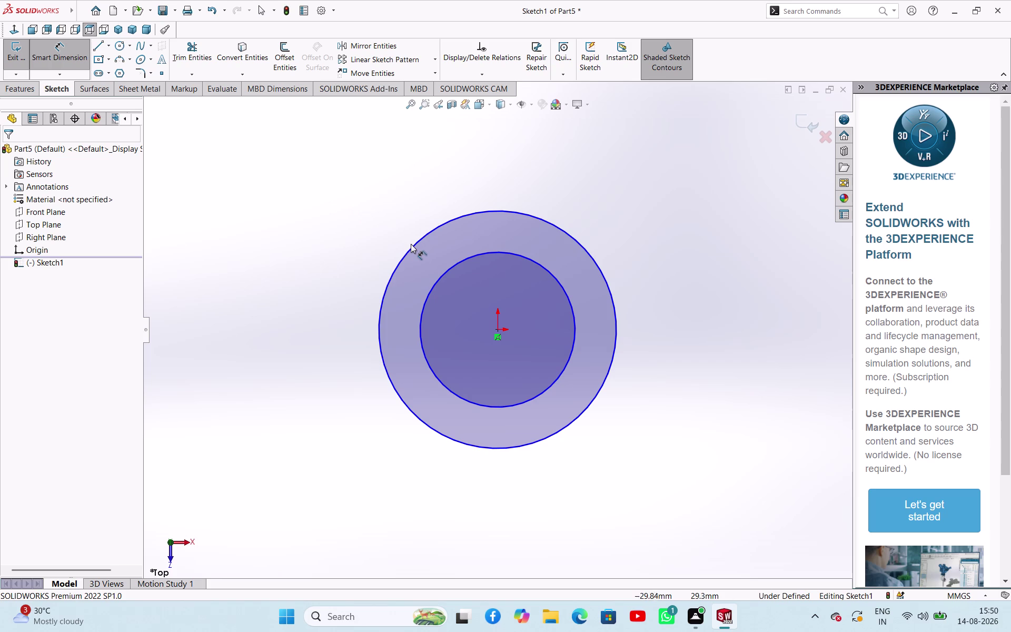
click(411, 249)
click(336, 236)
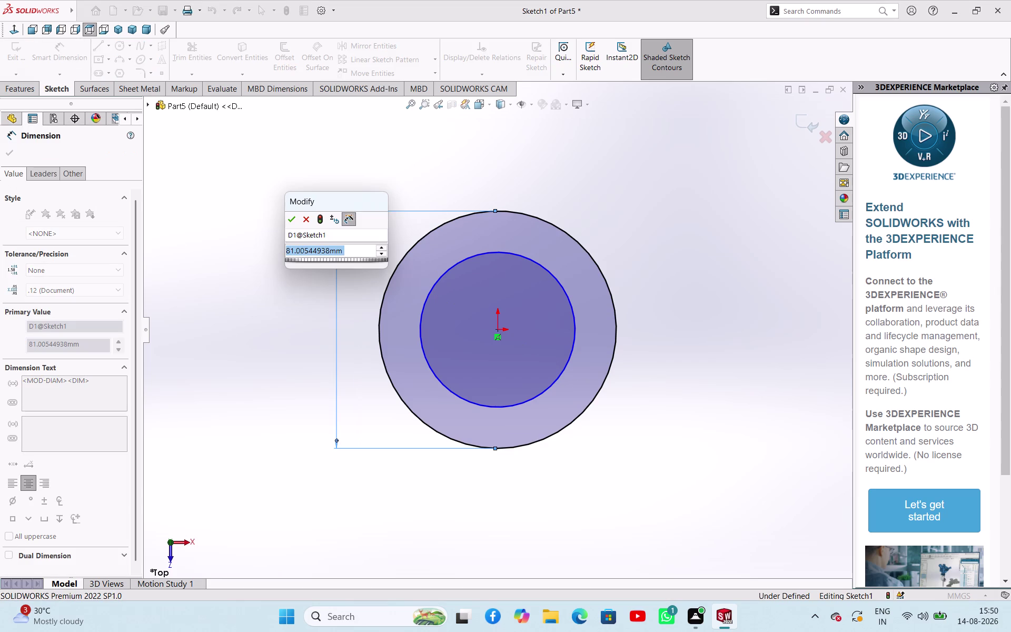
text(10)
key(Return)
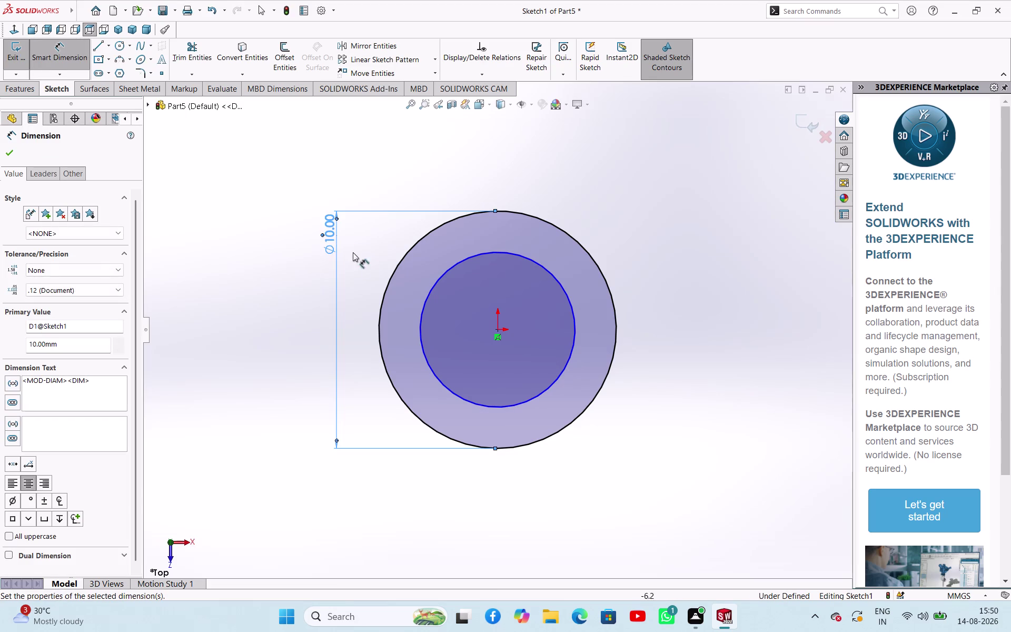
click(427, 299)
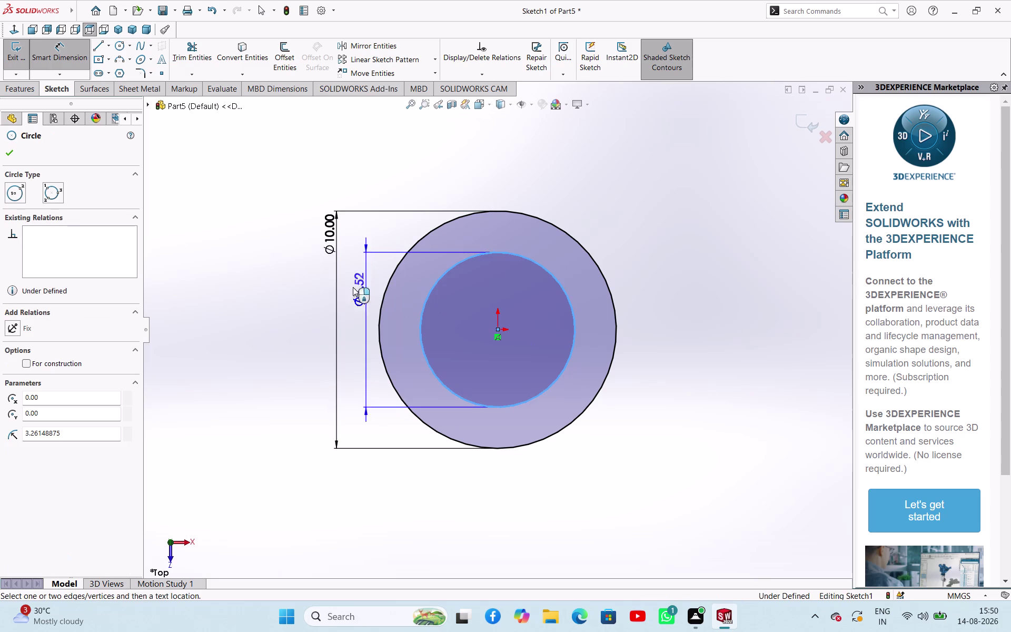
click(277, 280)
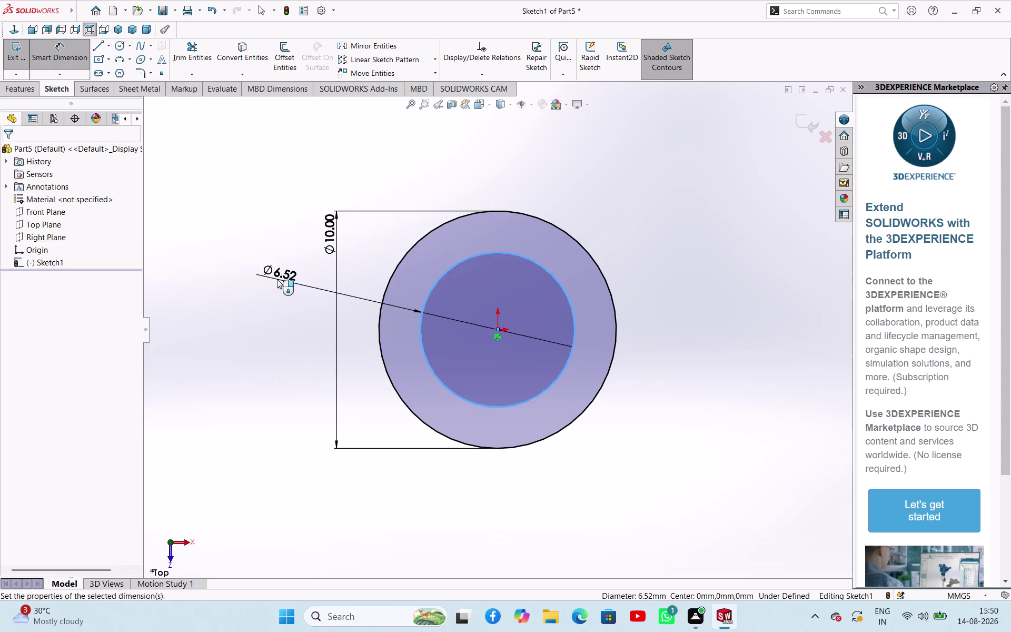
key(6)
text(.2)
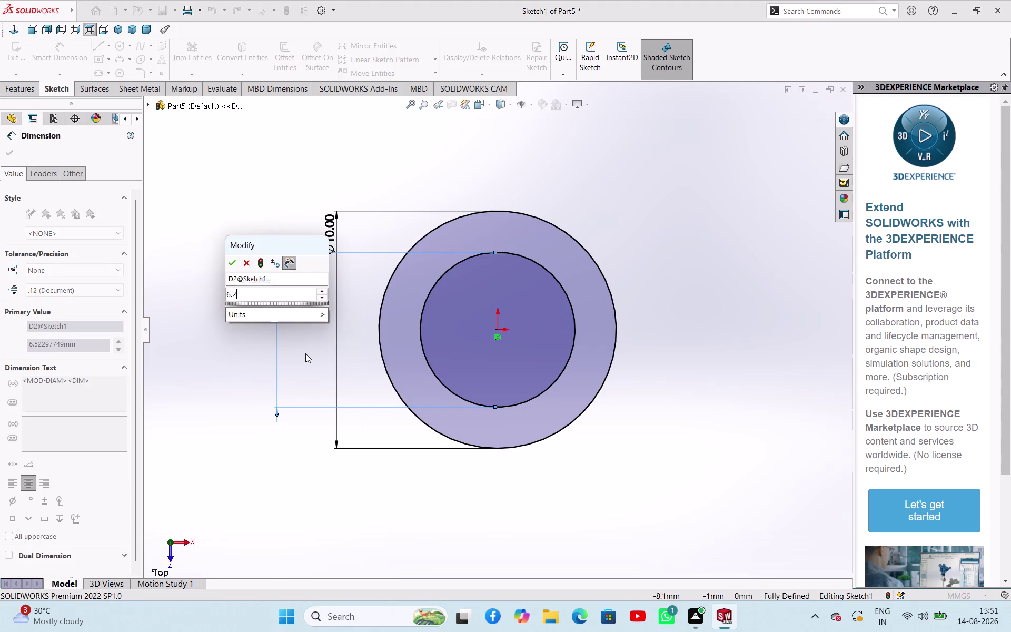
text(5)
key(Return)
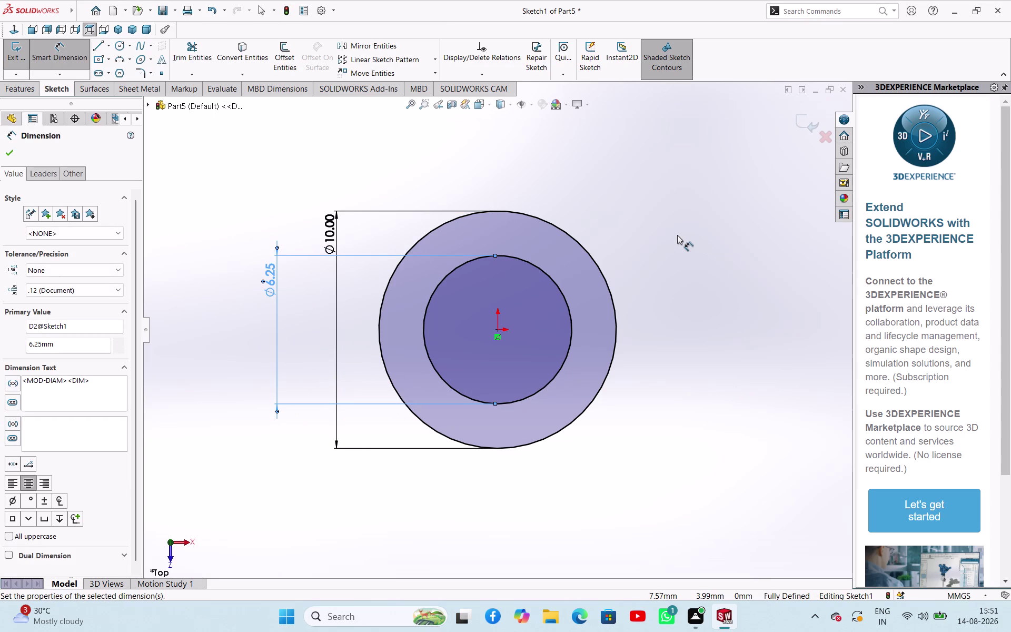
Stop dimensioning and exit the concentric-circle sketch.
right_click(677, 235)
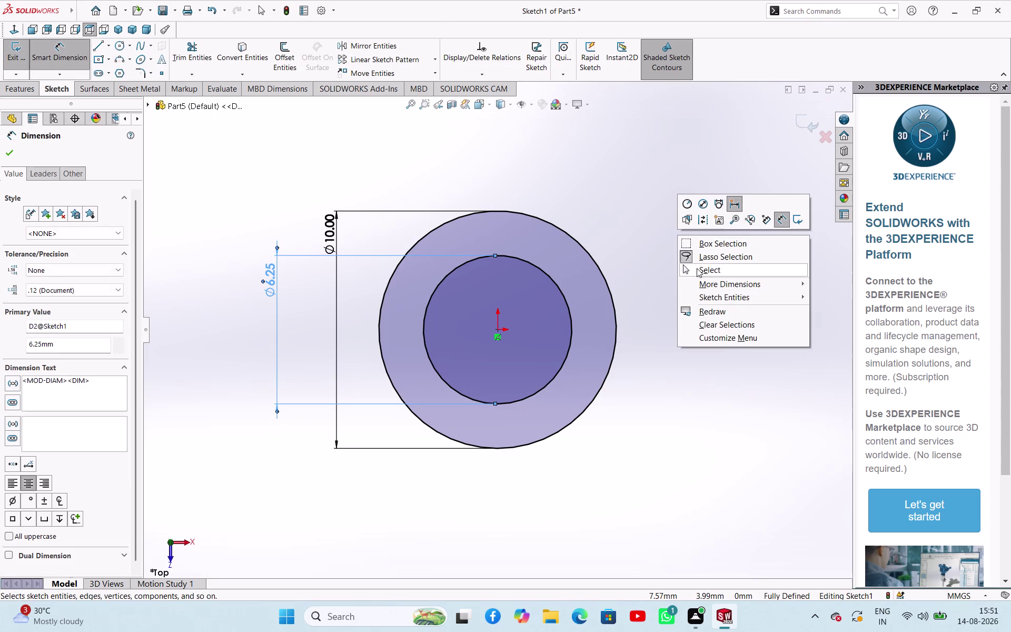
click(697, 271)
middle_drag(690, 329, 692, 284)
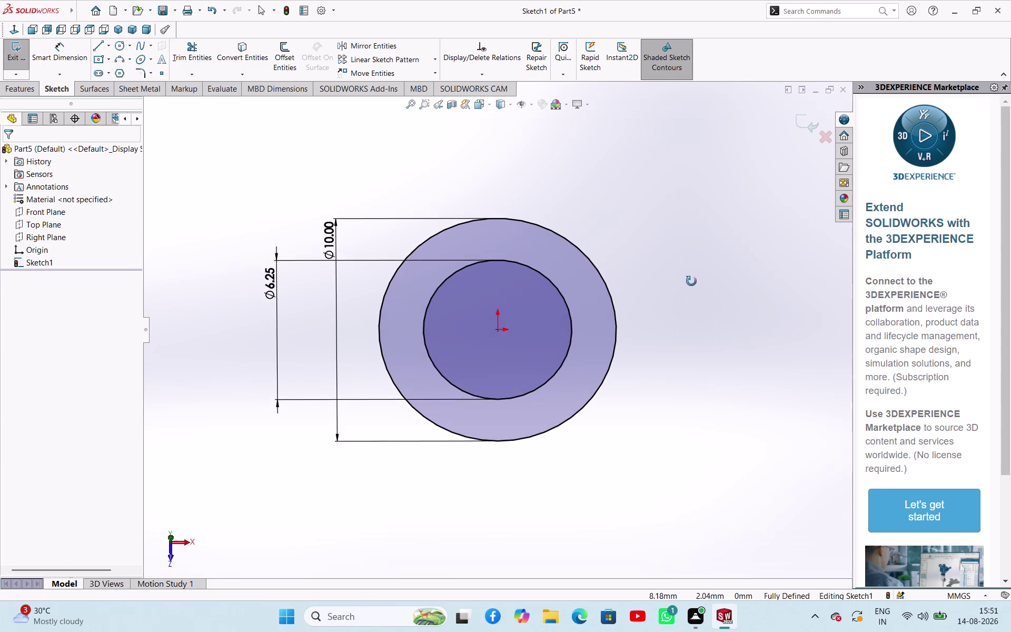
middle_drag(692, 284, 686, 299)
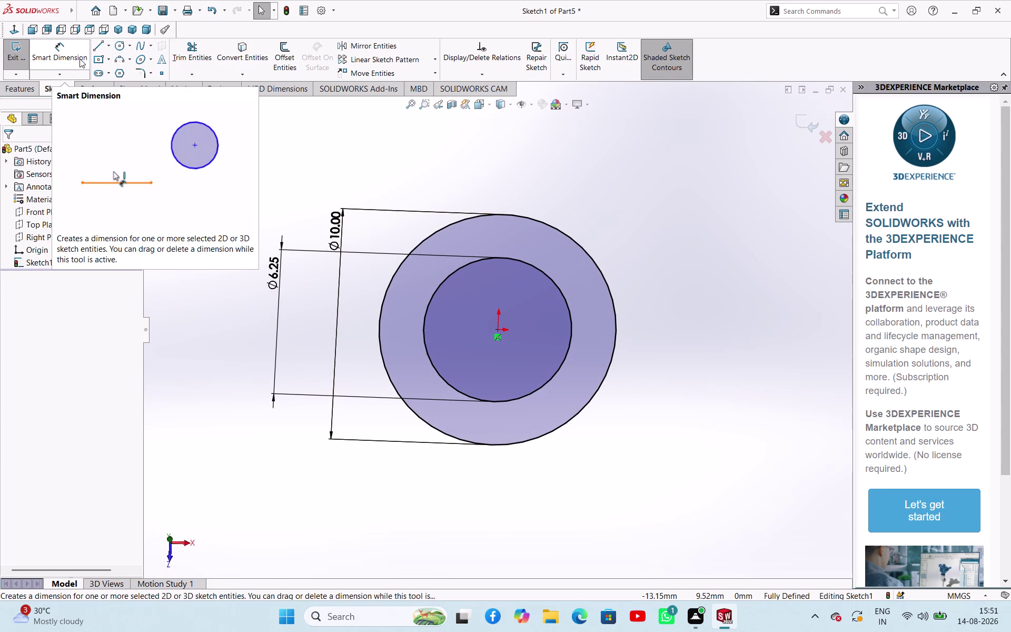
click(23, 59)
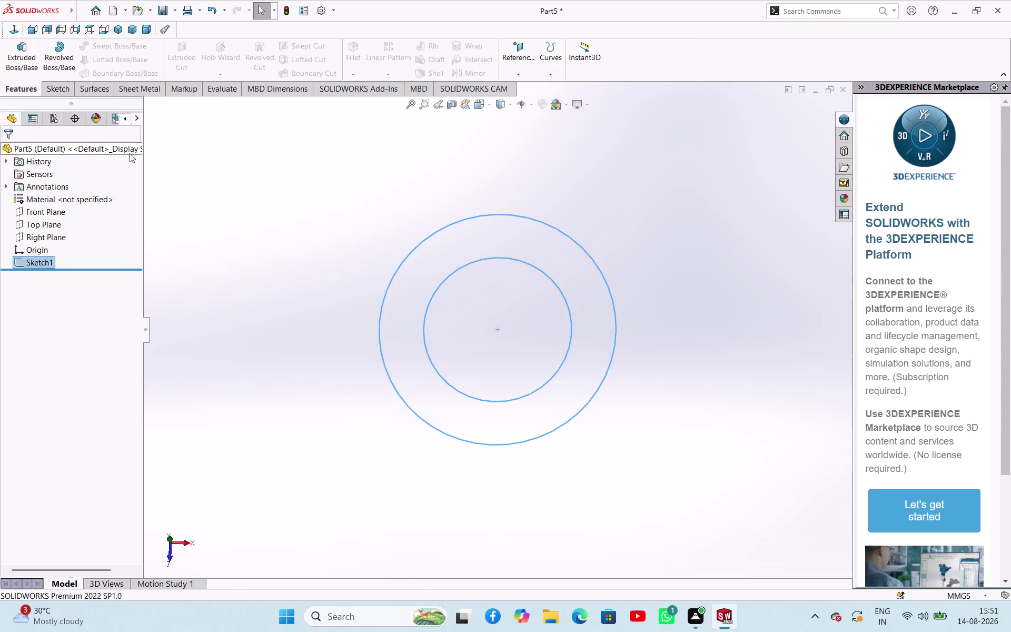
Begin an extrusion, trying first the outer then the inner circle as profile.
click(402, 265)
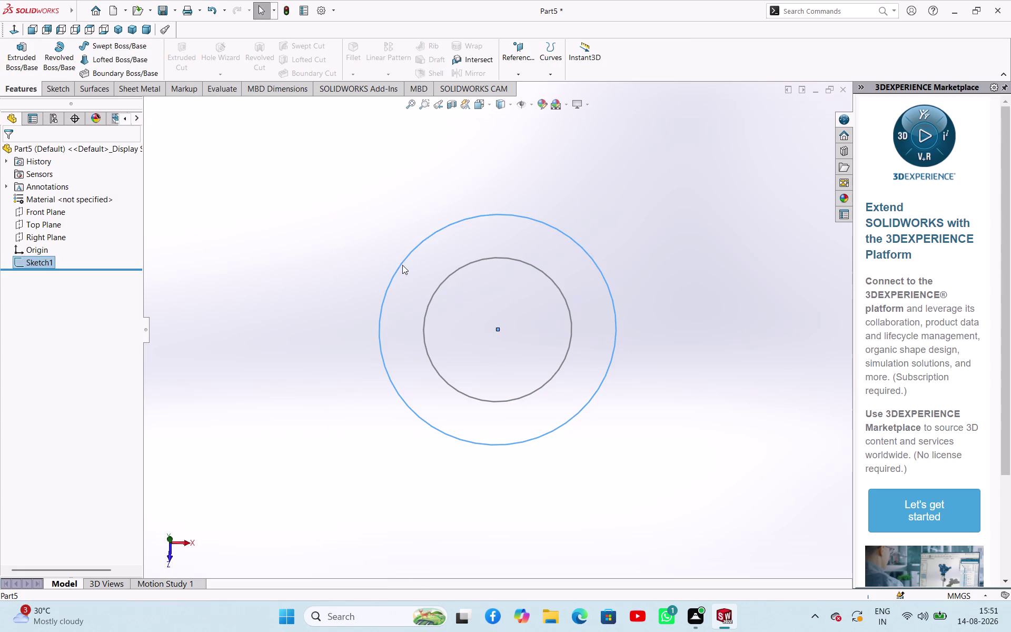
click(282, 214)
click(26, 52)
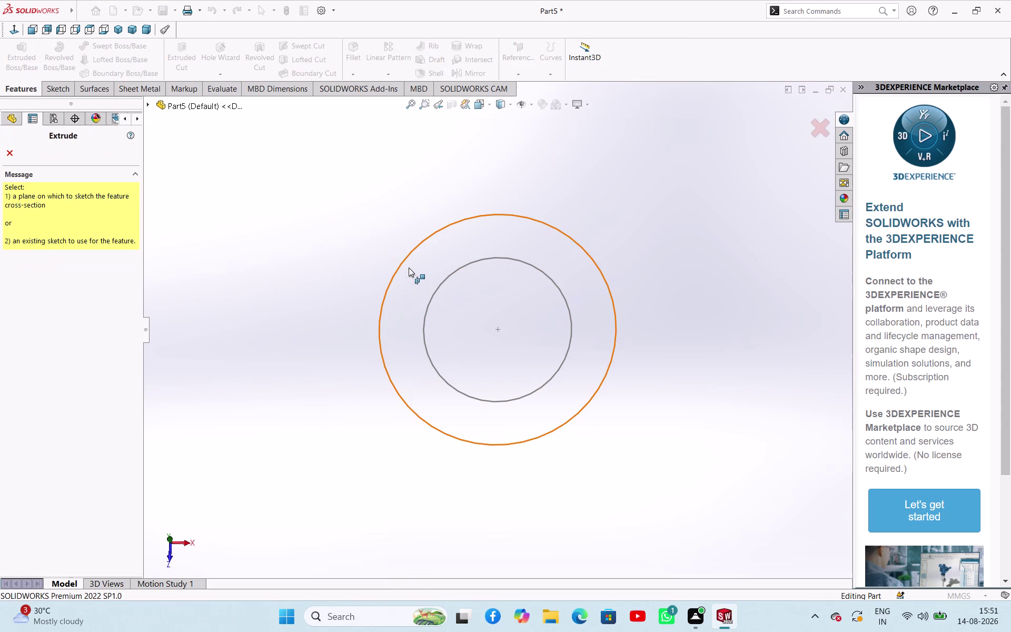
click(405, 260)
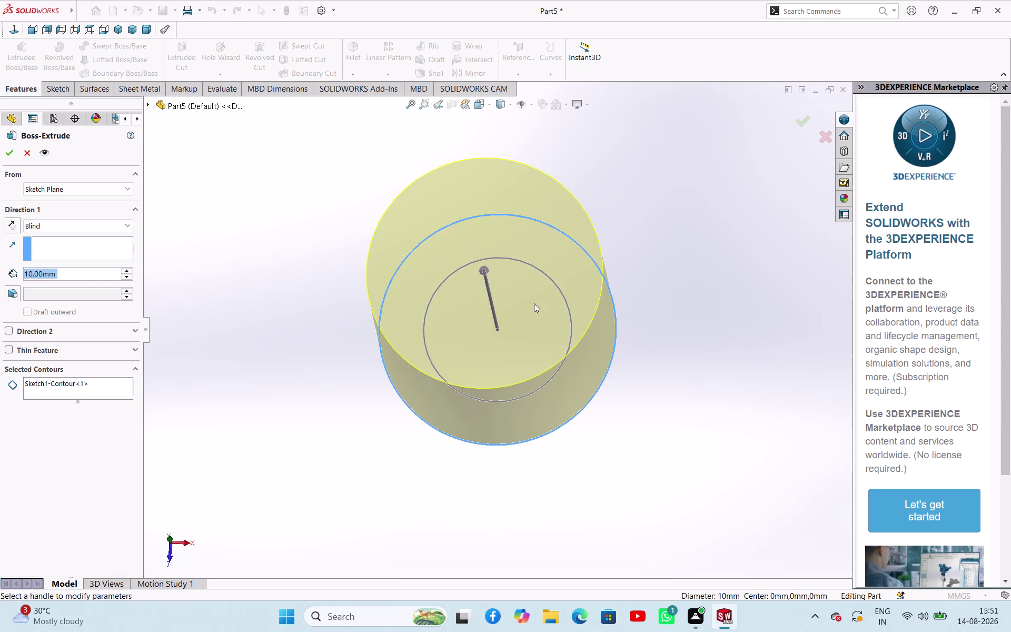
click(437, 287)
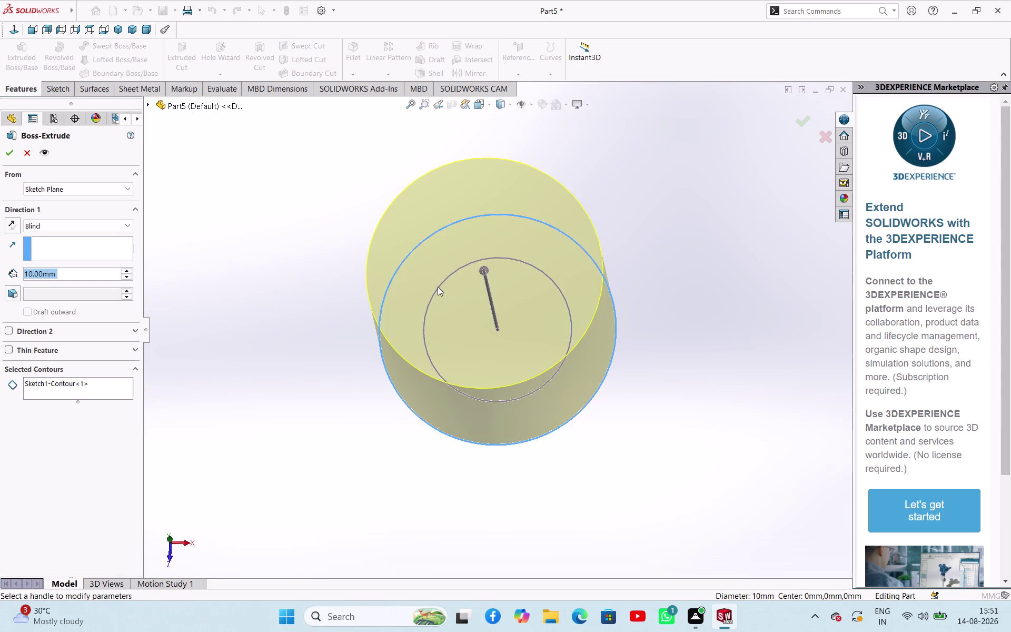
click(274, 270)
click(25, 157)
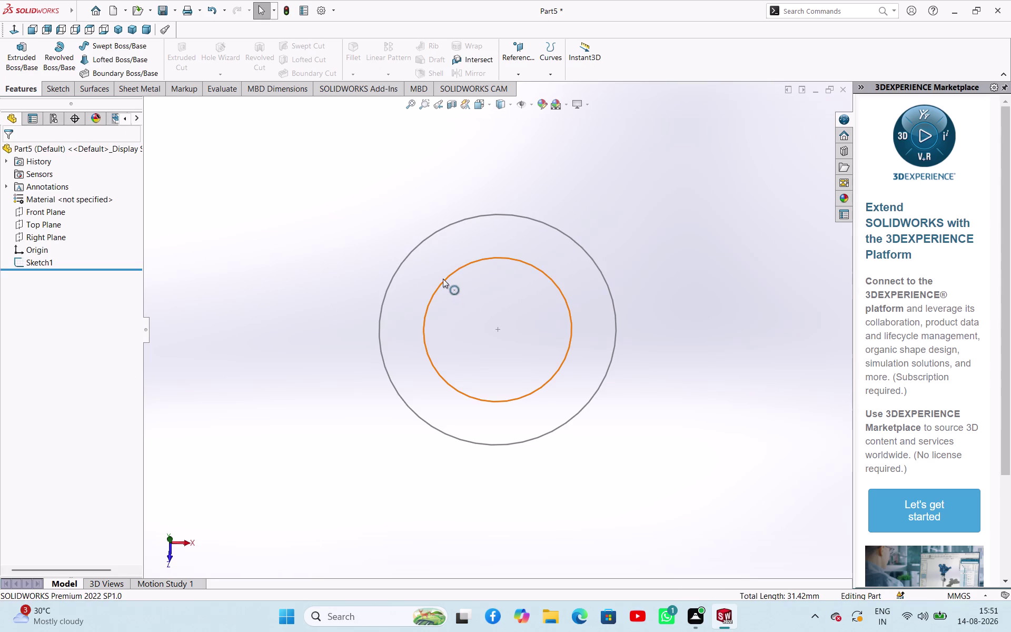
click(23, 56)
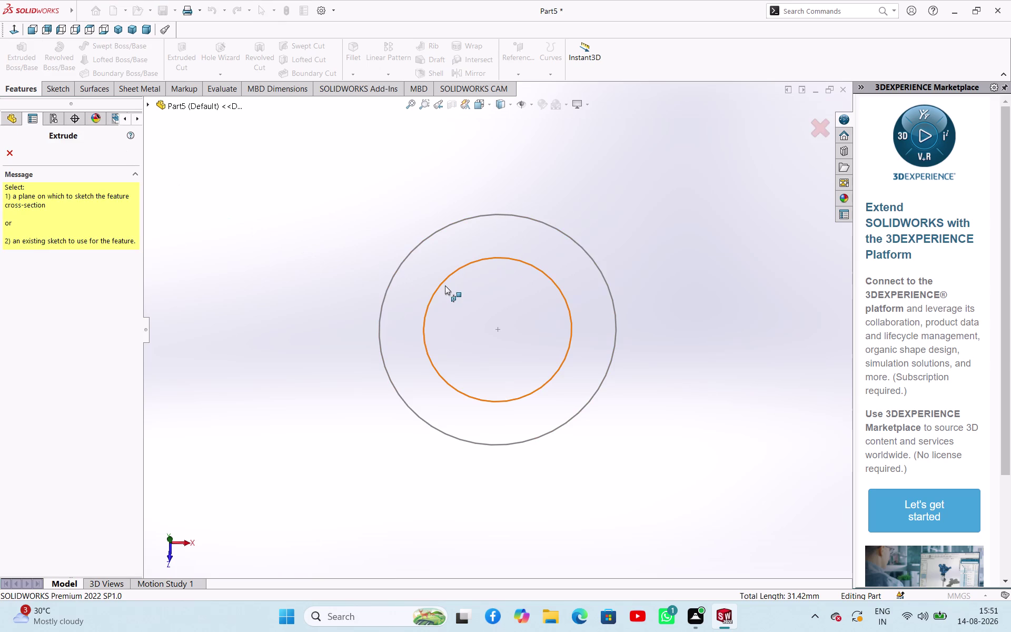
click(441, 283)
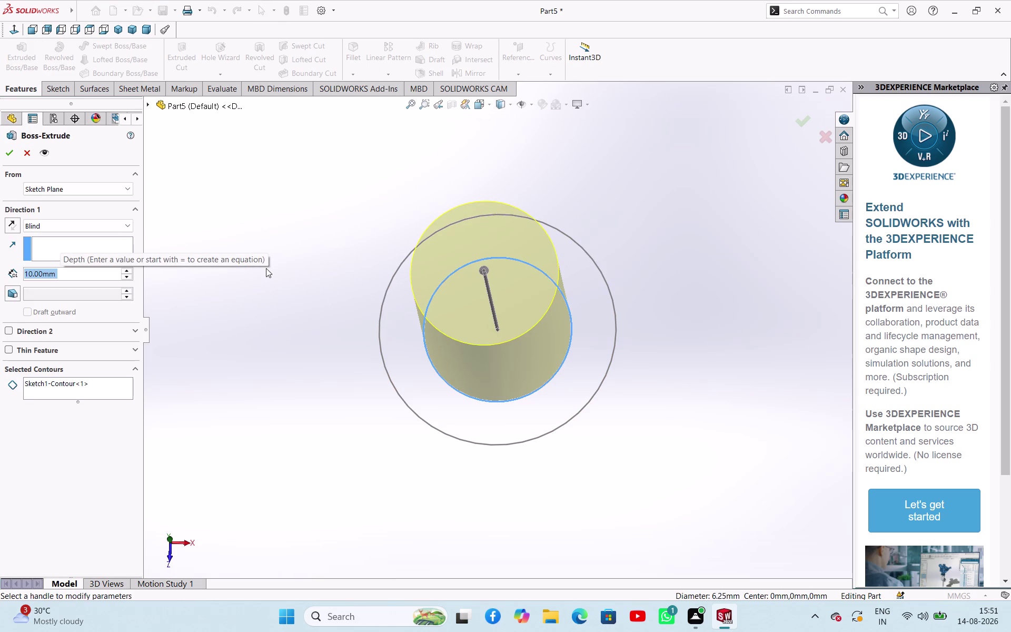
click(382, 353)
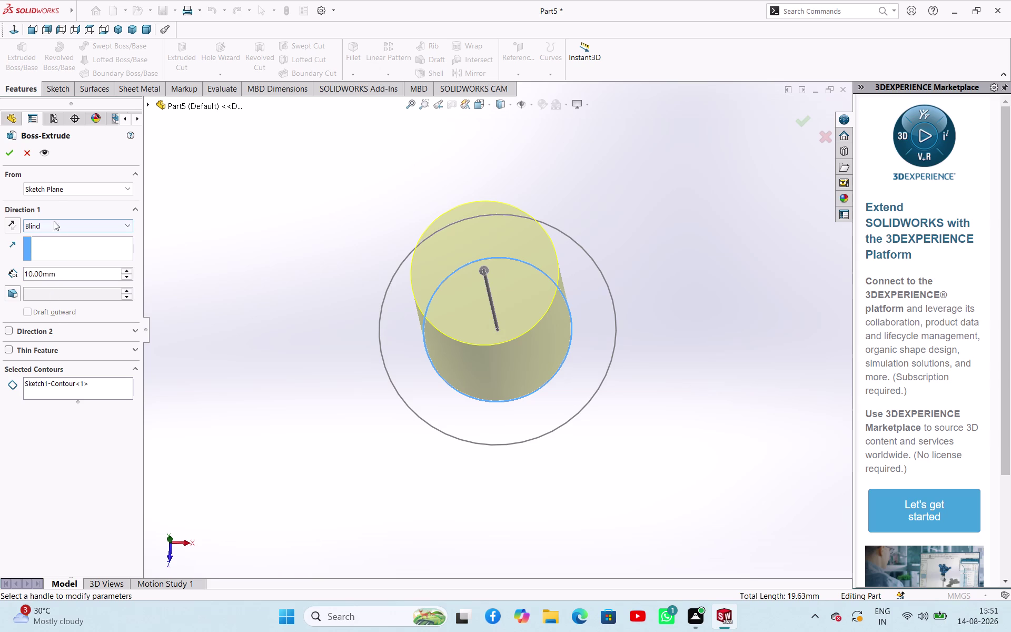
Clear the selected contours and pick the region between the circles.
right_click(103, 388)
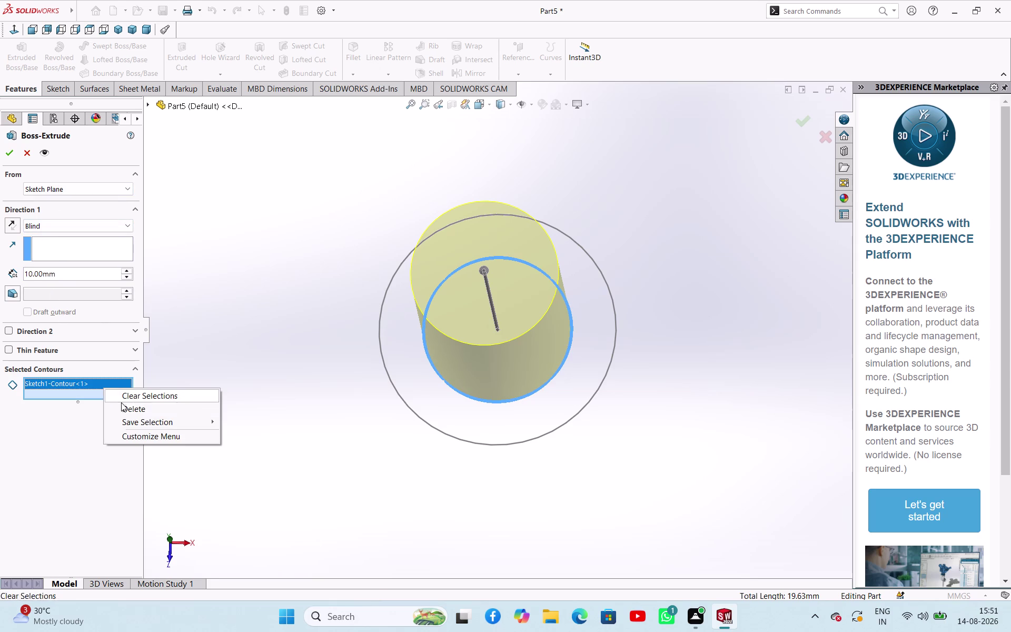
click(146, 406)
middle_drag(628, 388, 540, 485)
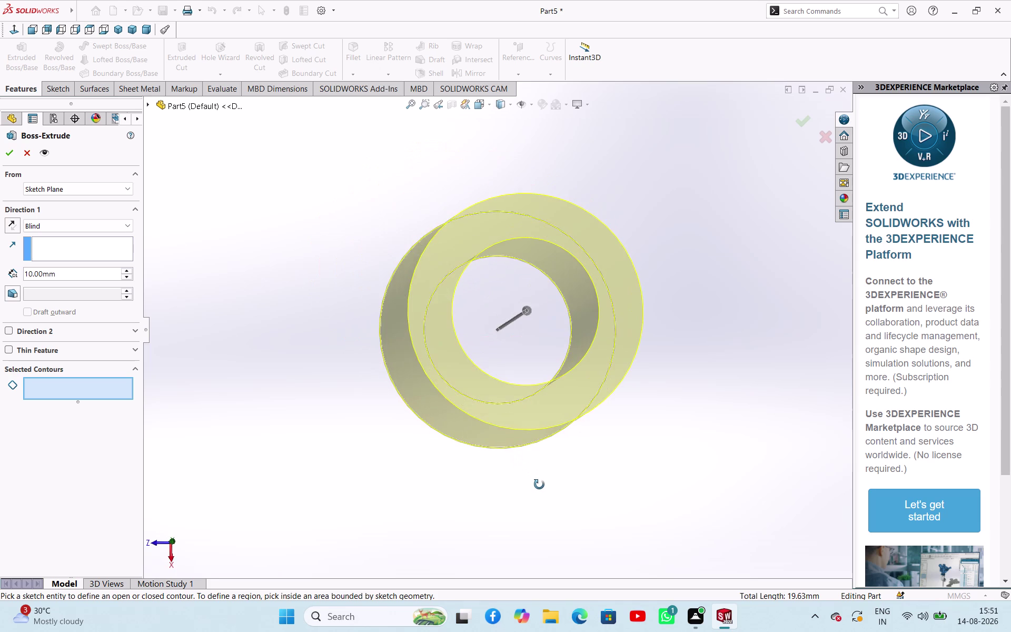
middle_drag(540, 484, 523, 486)
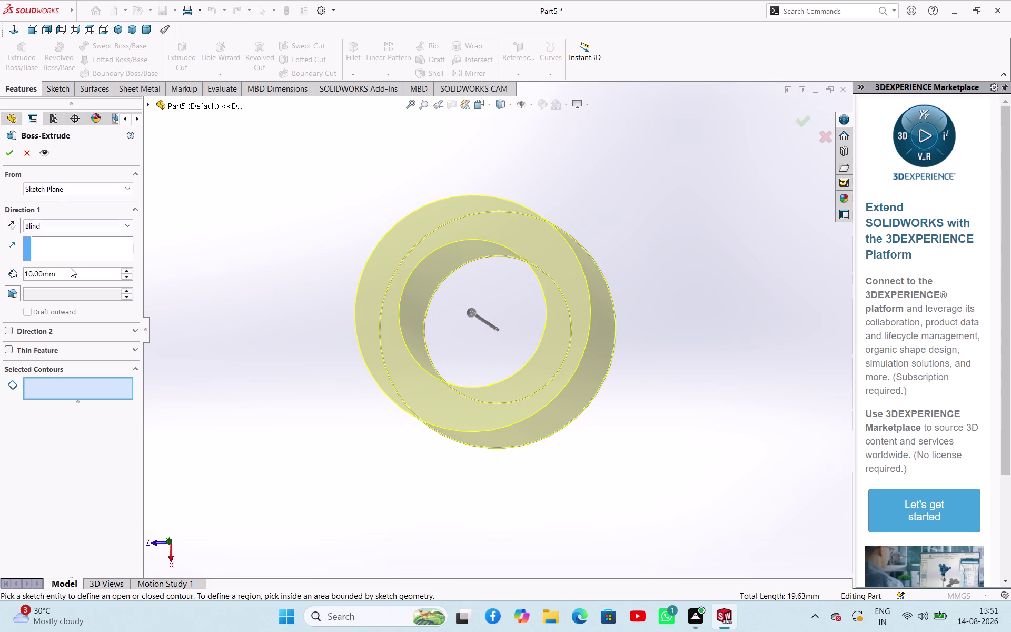
click(70, 275)
Set the extrusion depth to 5 mm, confirm Boss-Extrude1, and save.
click(70, 275)
double_click(70, 275)
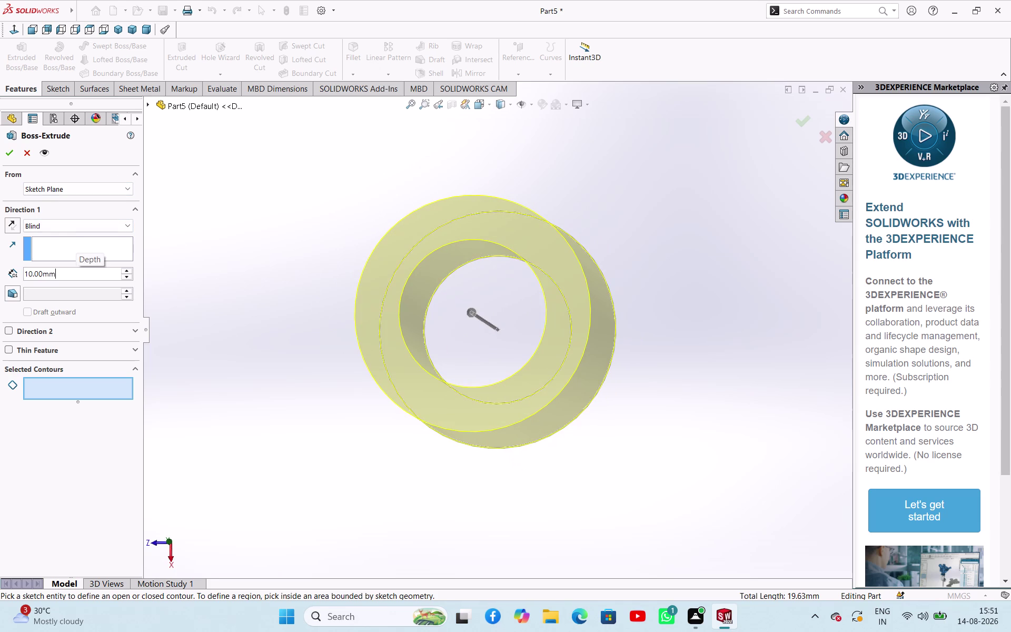
triple_click(71, 275)
key(5)
key(Return)
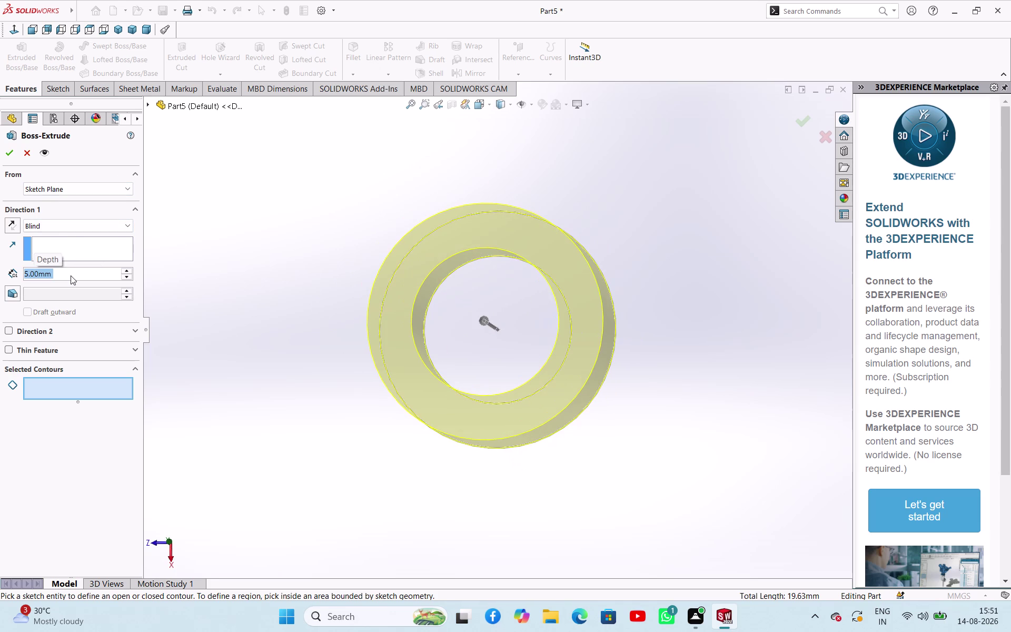
click(14, 153)
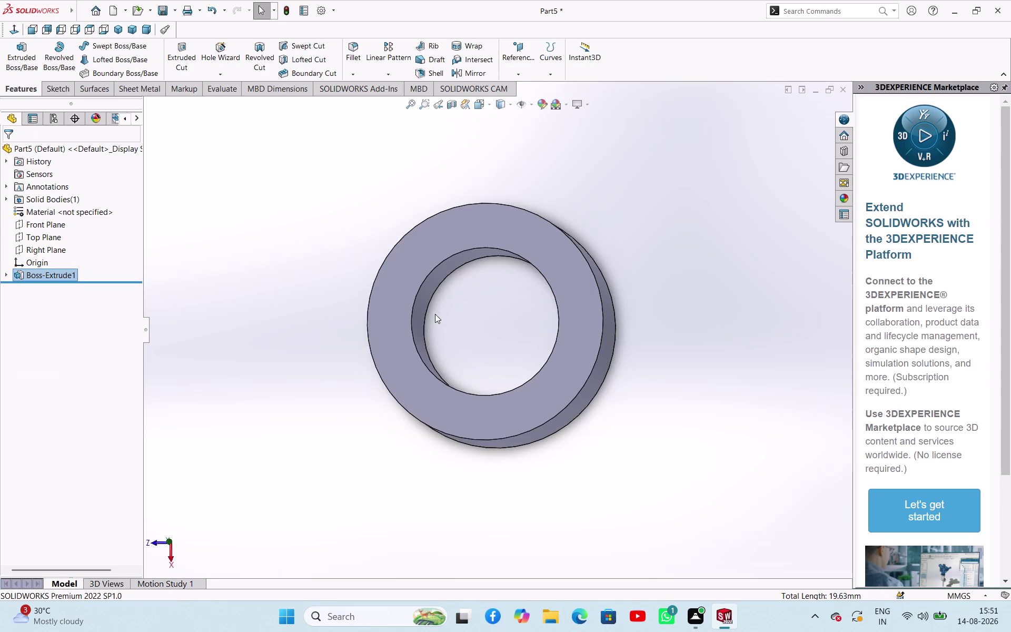
click(435, 314)
middle_drag(305, 359, 365, 317)
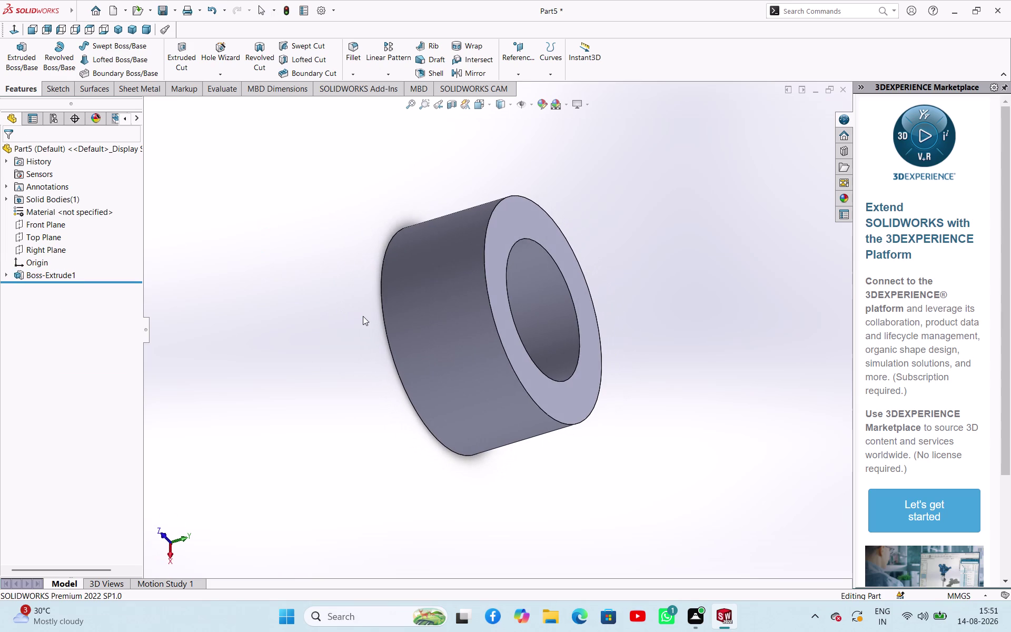
key(ctrl+s)
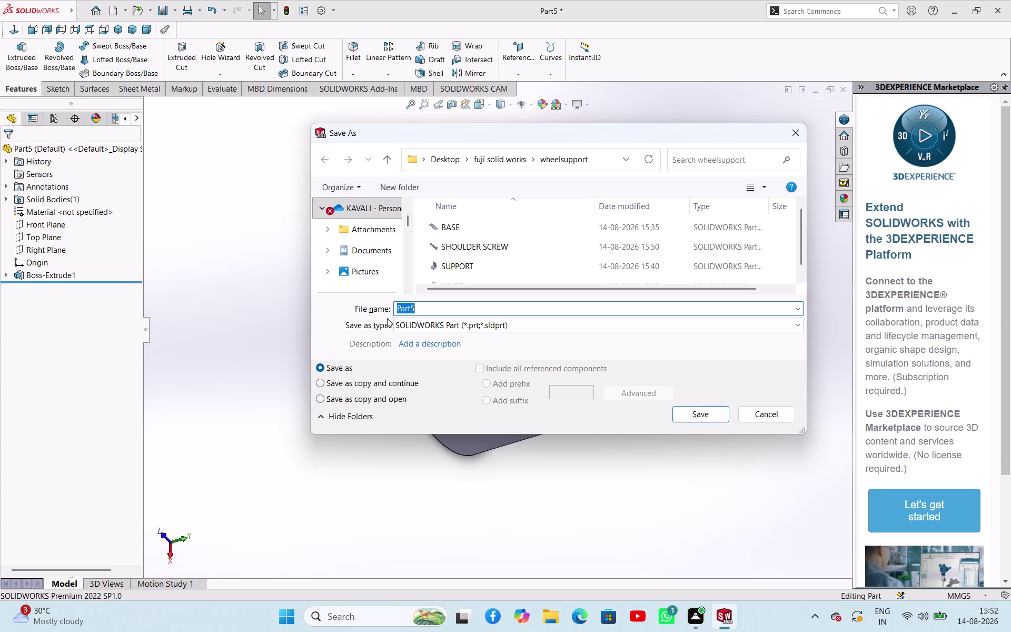
Save the 5 mm ring as 'BUSHING' and request a new document.
text(BUSH)
text(ING)
click(710, 418)
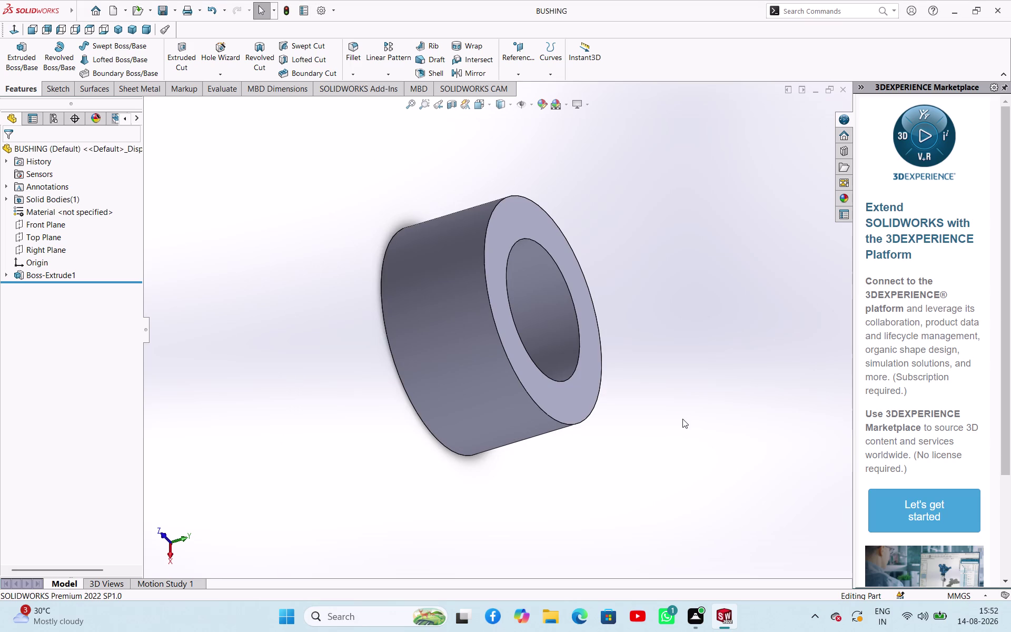
key(ctrl+n)
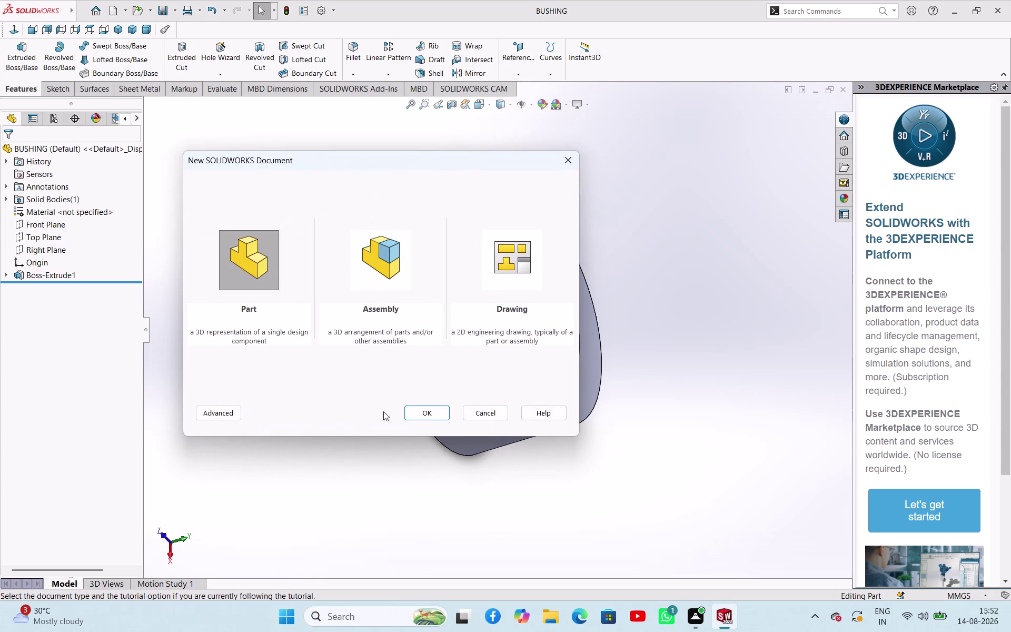
Create Part6 and open a sketch on its Top Plane.
click(417, 409)
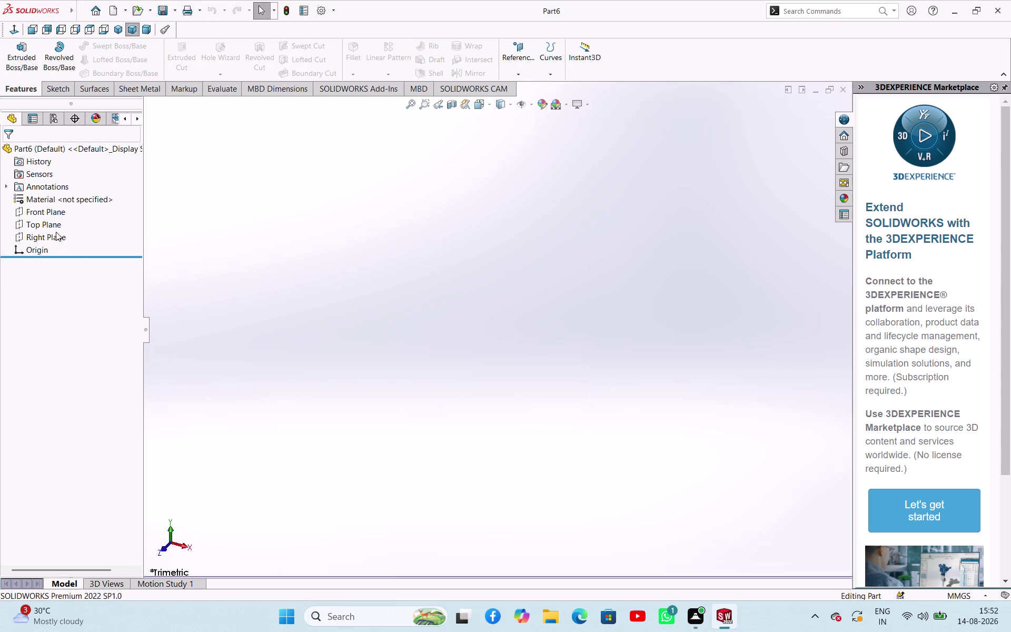
click(55, 225)
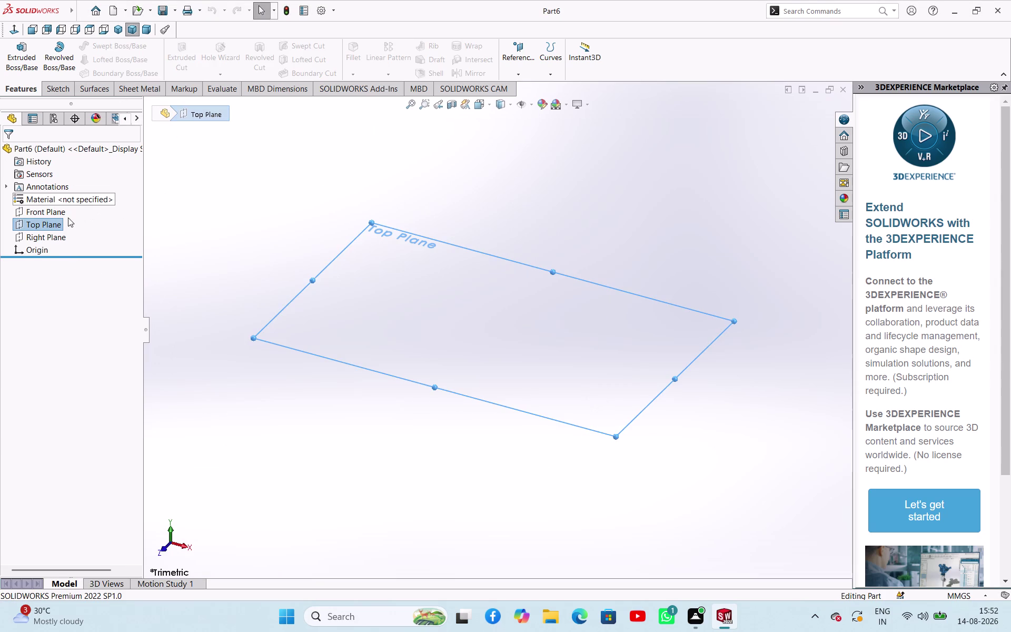
right_click(234, 235)
click(259, 223)
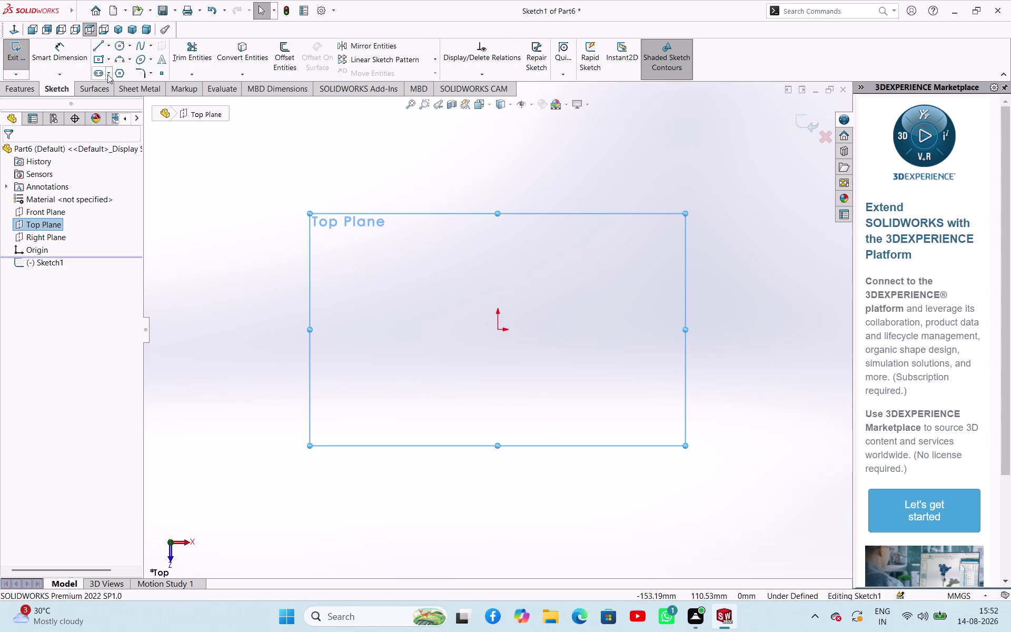
click(121, 51)
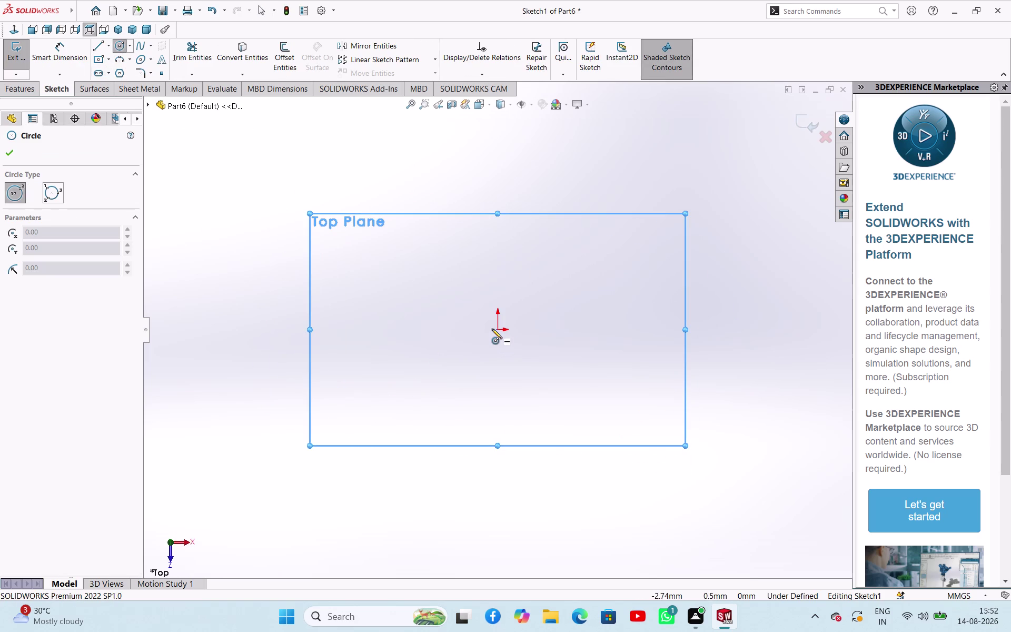
Draw two circles centred on the origin.
click(496, 330)
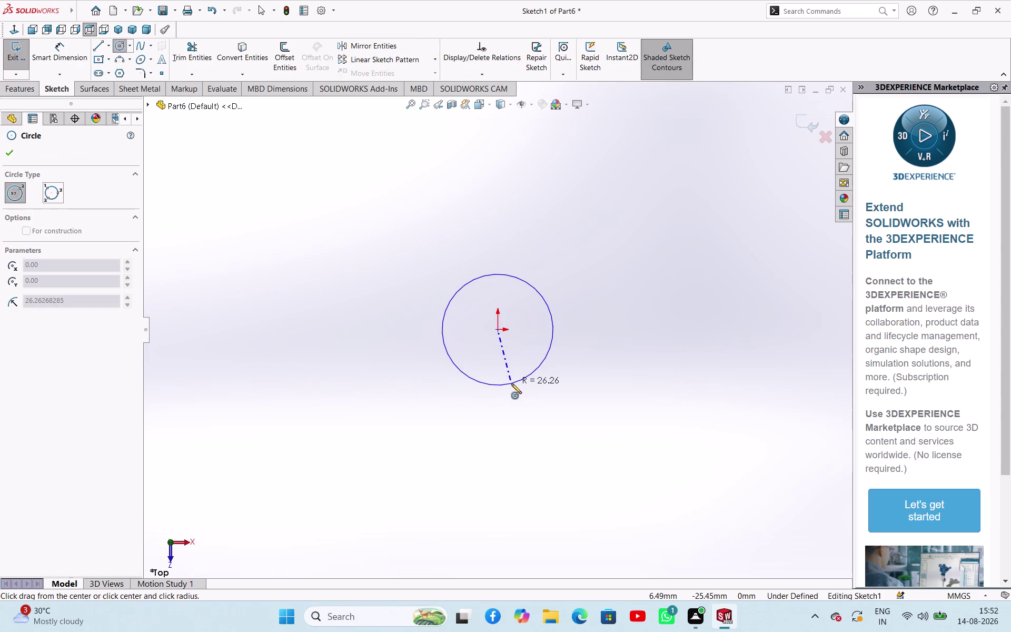
click(512, 383)
click(498, 328)
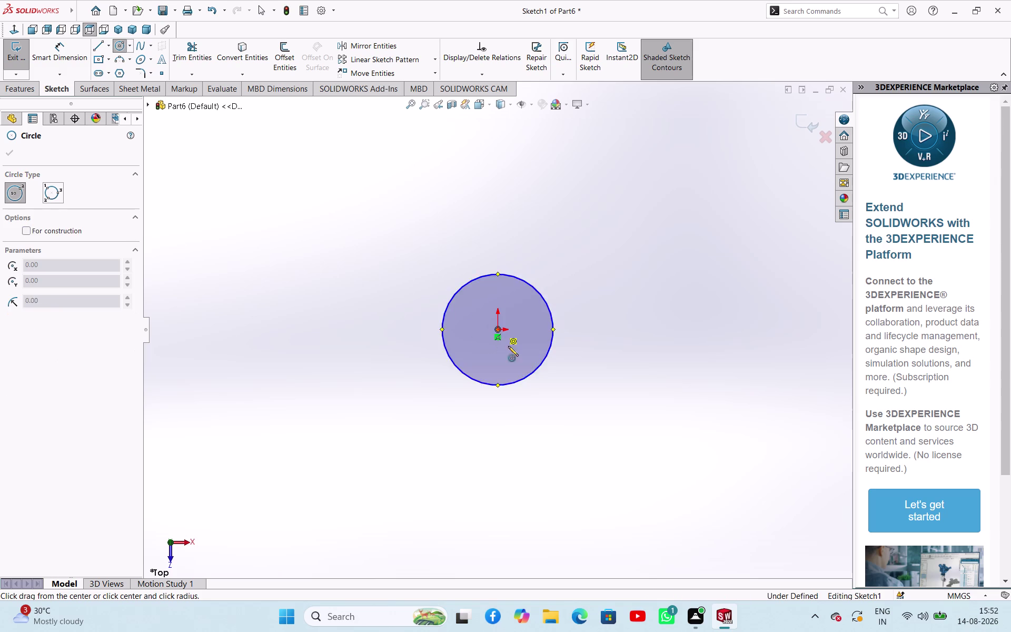
click(561, 402)
right_click(612, 308)
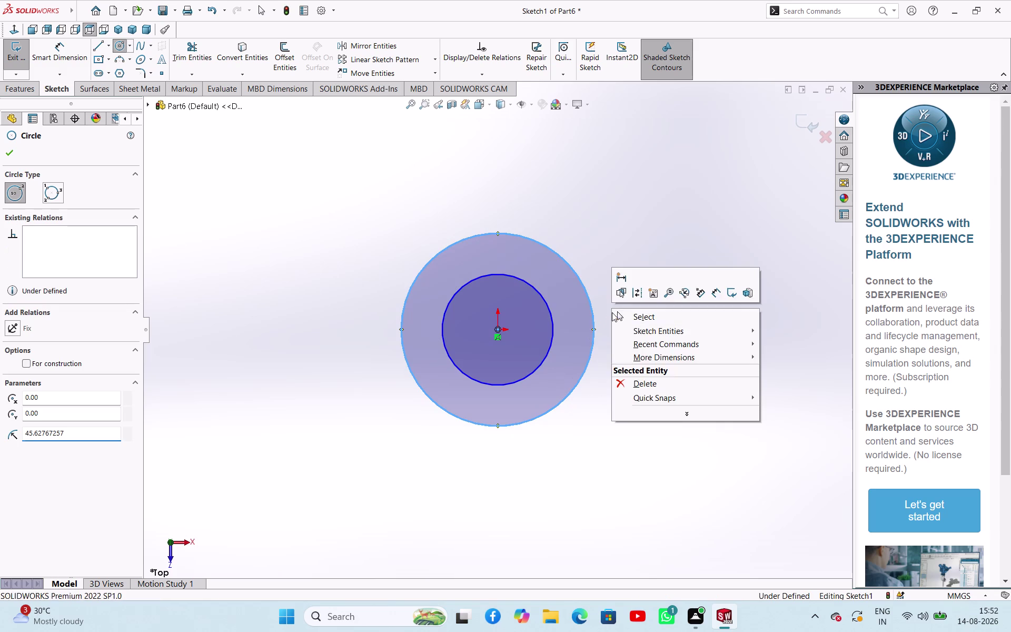
click(618, 320)
Dimension the circles 12 mm and 6.25 mm, then exit the sketch.
right_drag(333, 254, 375, 179)
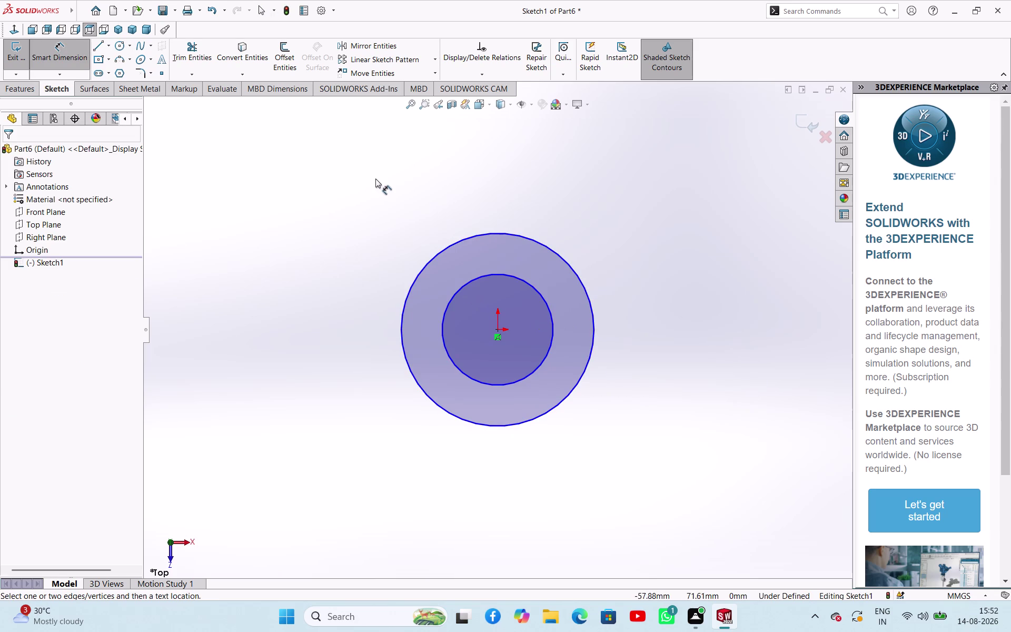
click(428, 260)
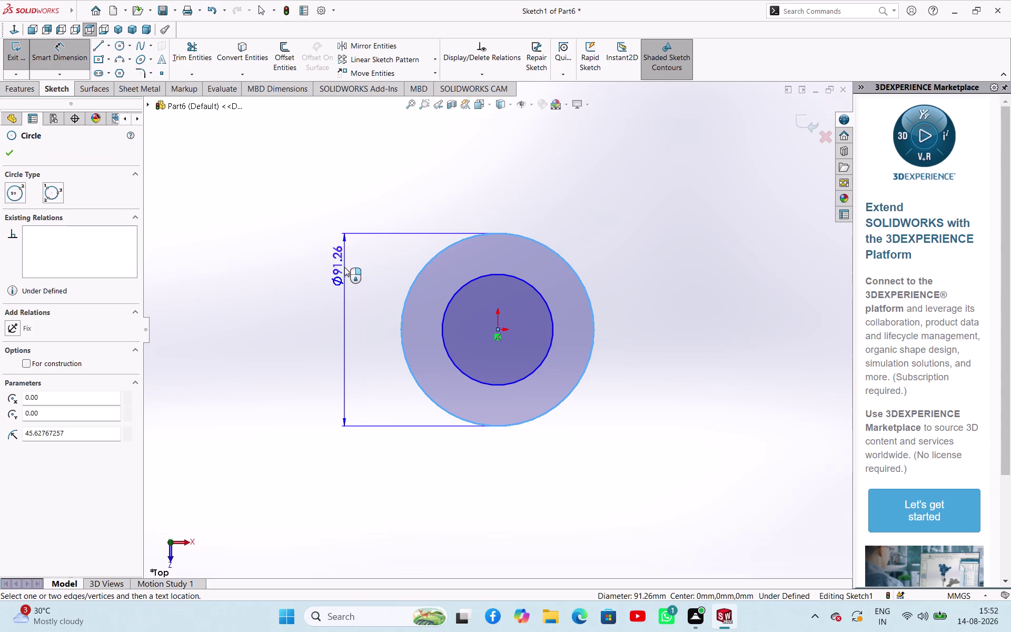
click(345, 267)
text(12)
key(Return)
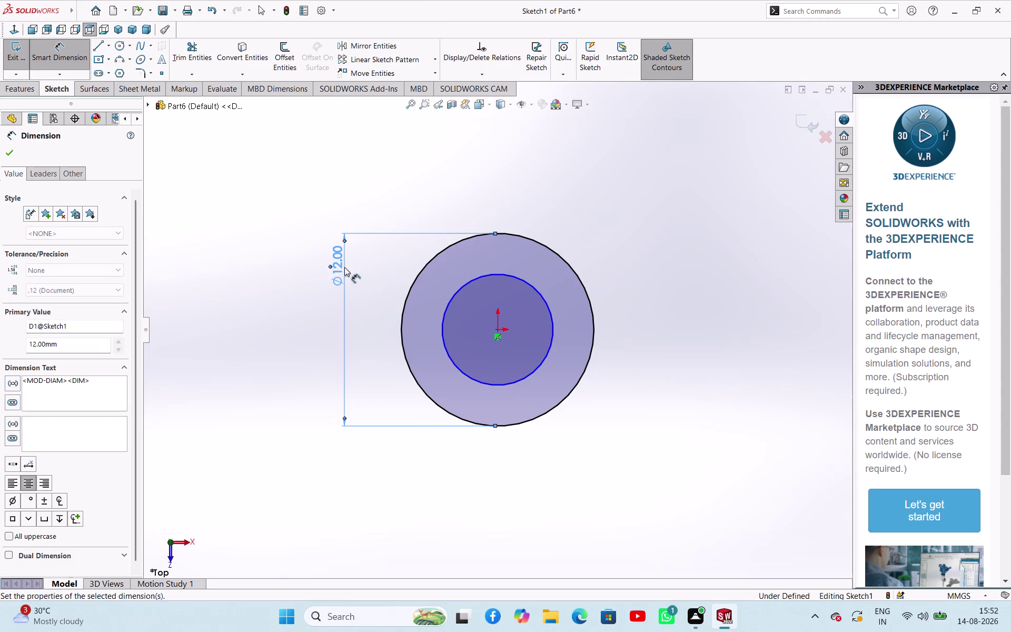
click(446, 304)
click(379, 311)
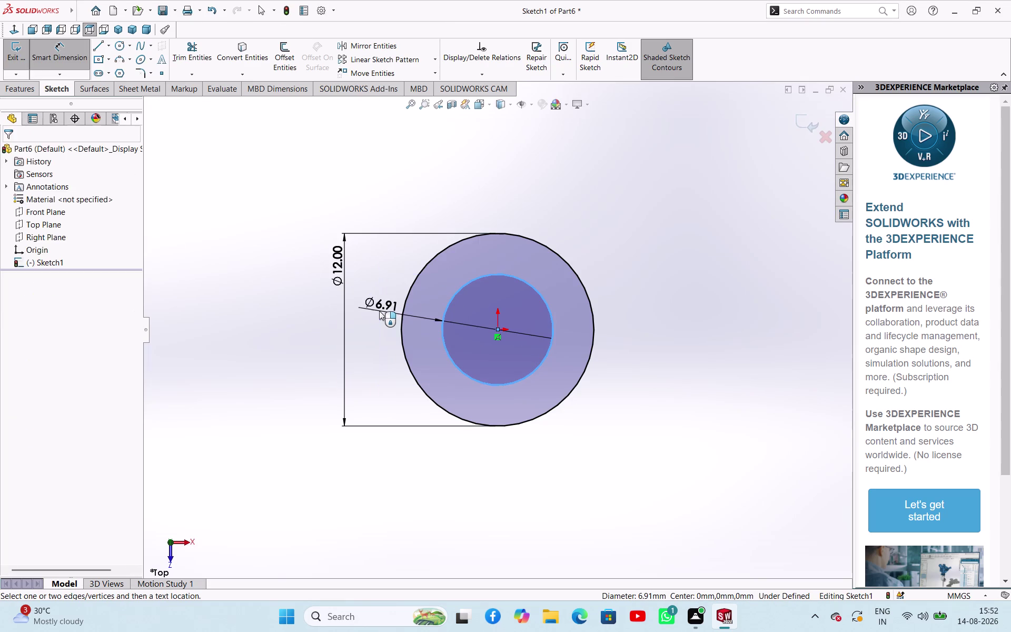
text(6.25)
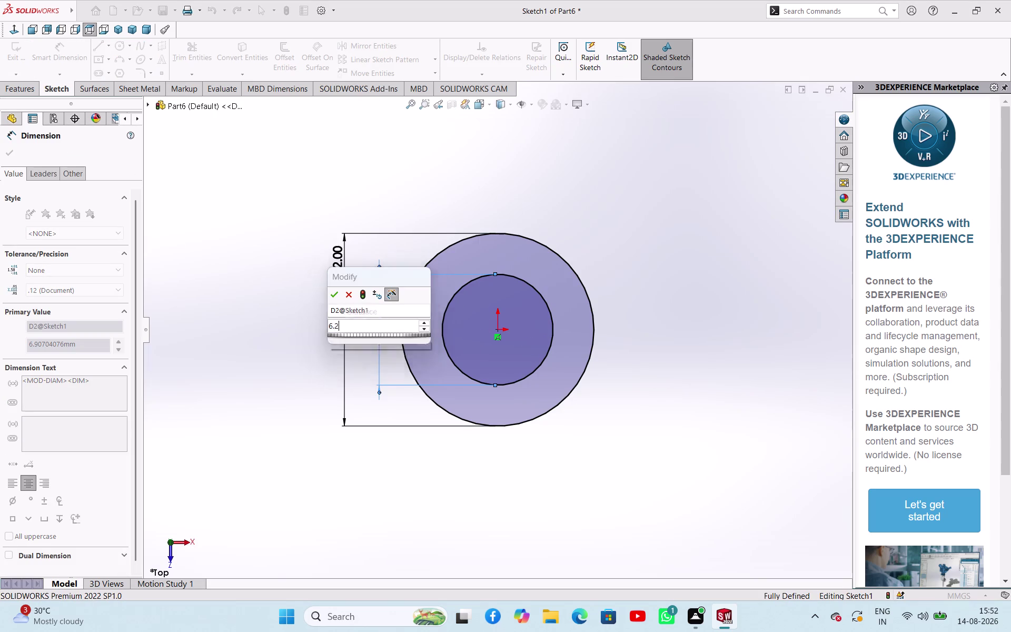
key(Return)
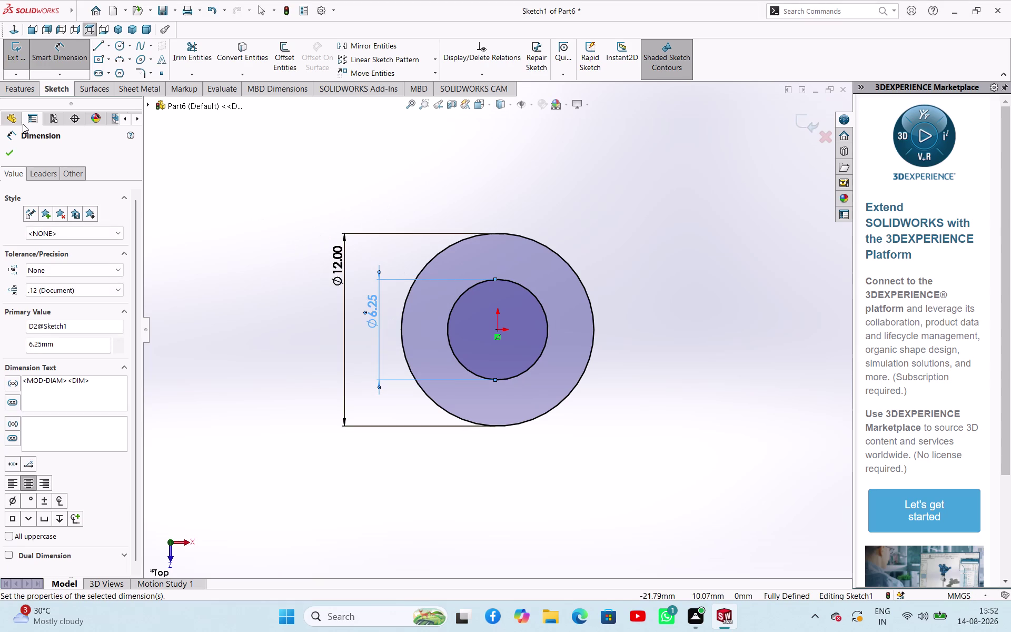
click(14, 158)
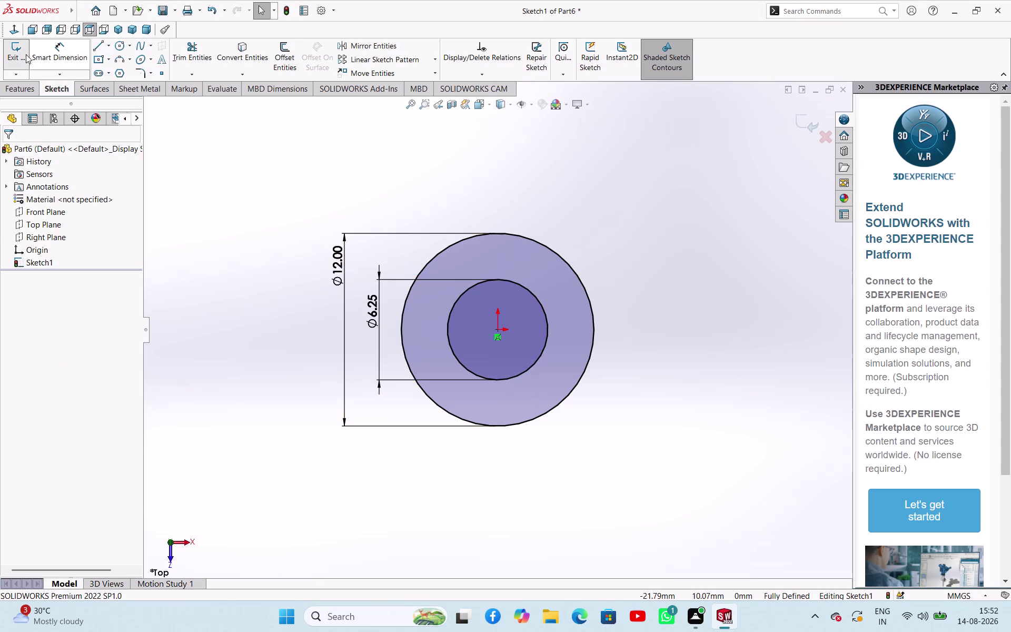
click(26, 55)
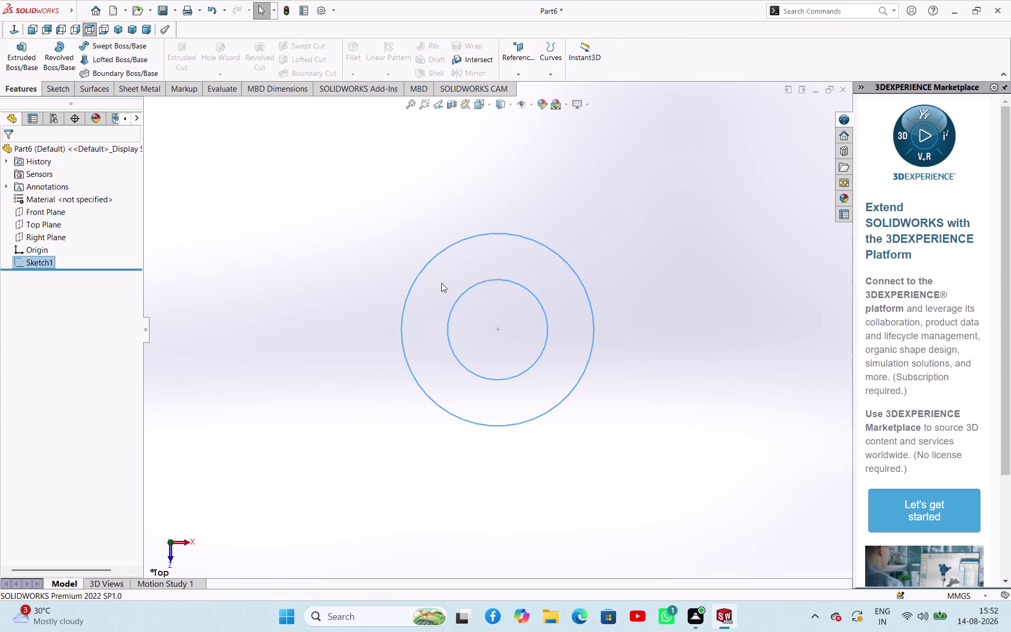
Extrude the ring sketch 1 mm deep as Boss-Extrude1, then save.
click(31, 43)
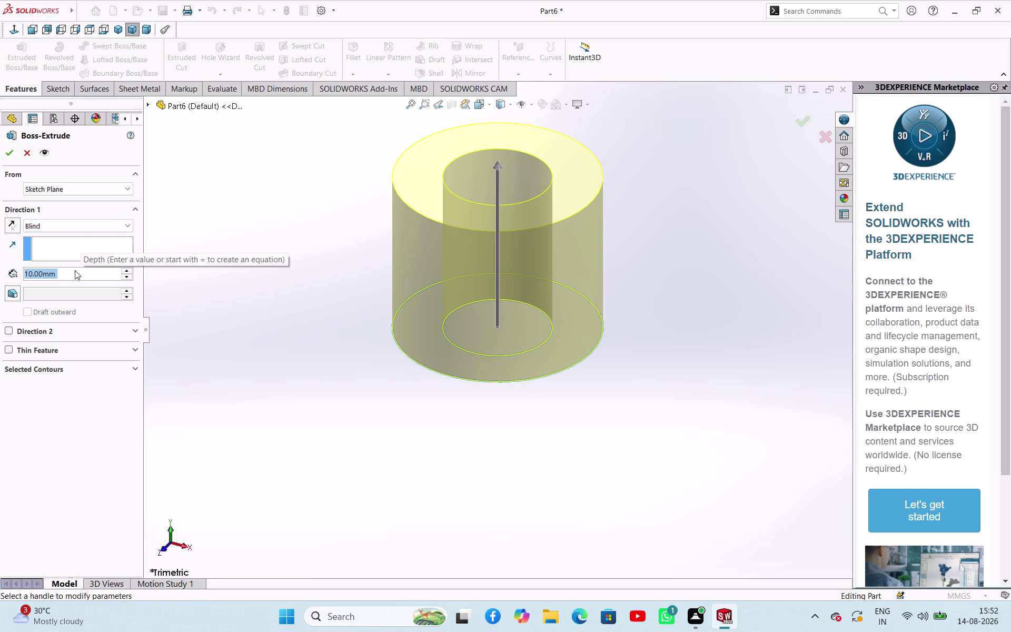
key(1)
key(Return)
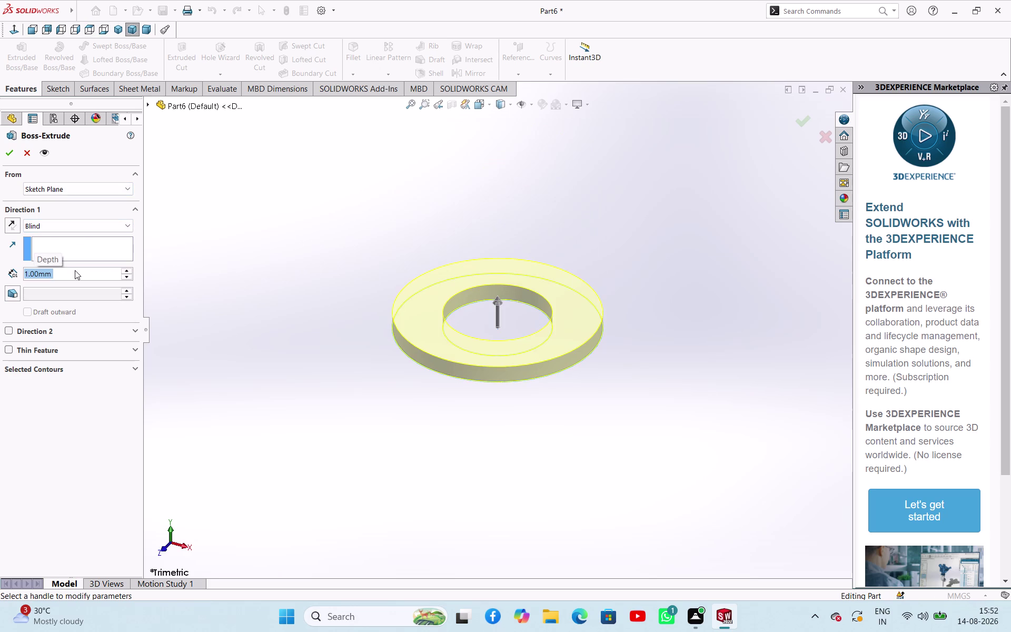
click(13, 152)
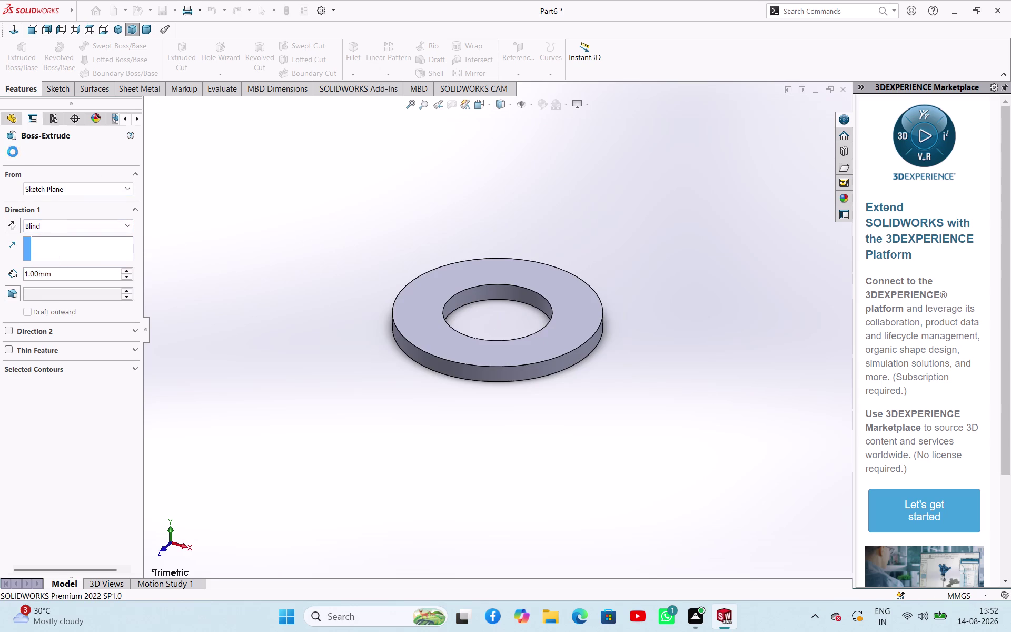
click(175, 200)
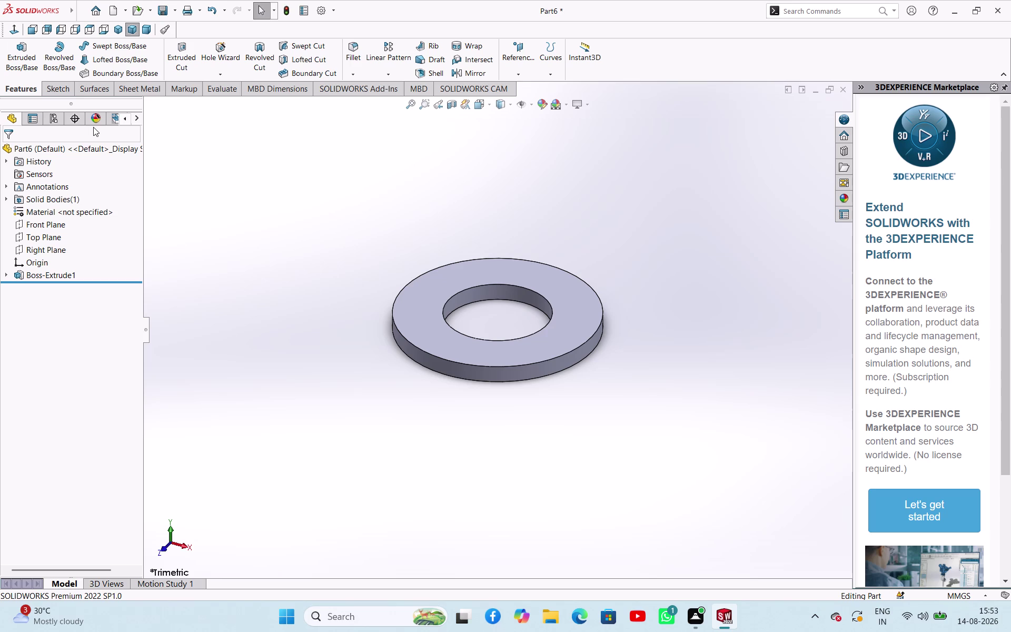
key(ctrl+s)
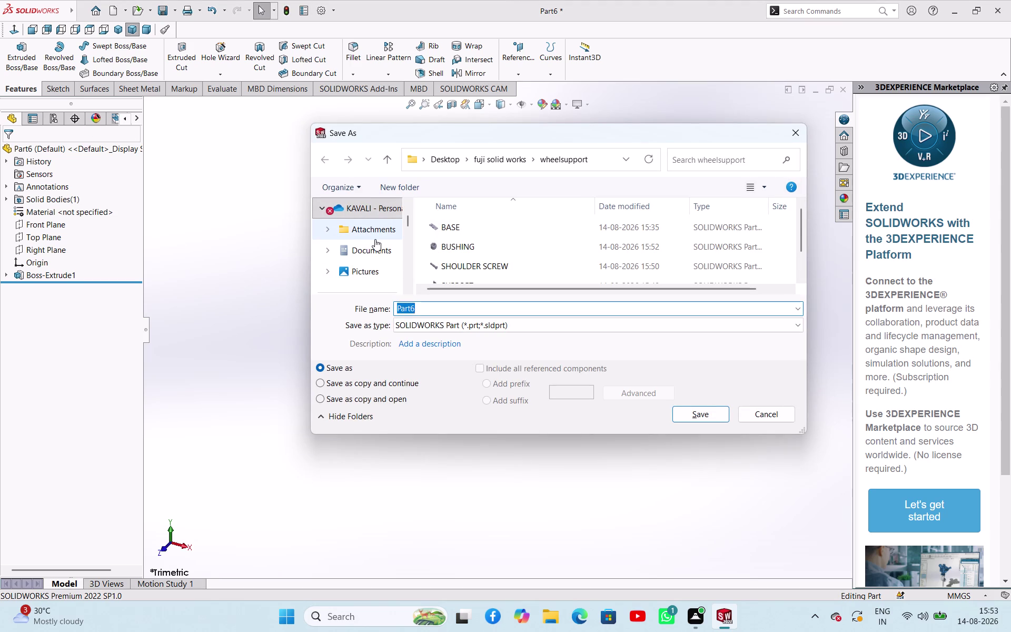
Save the 1 mm ring as 'WASHER' and request a new document.
text(WA)
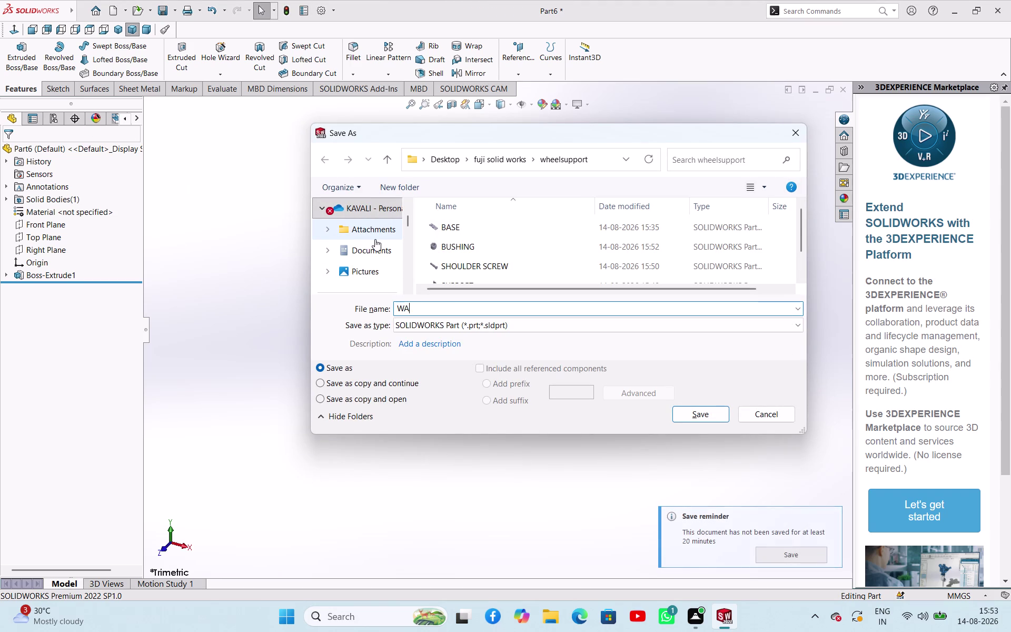
text(SHER)
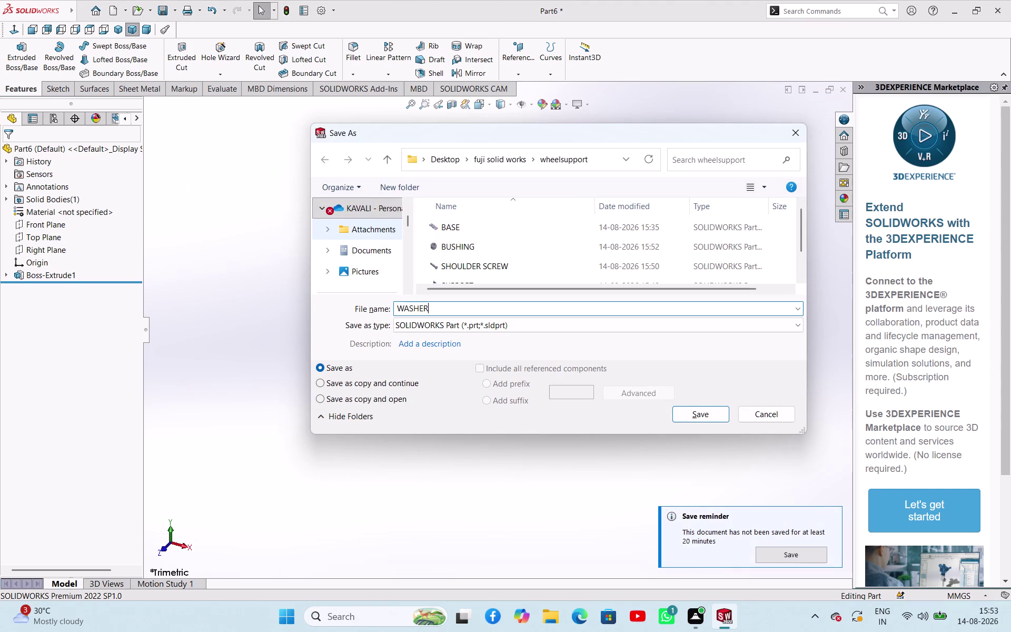
click(698, 415)
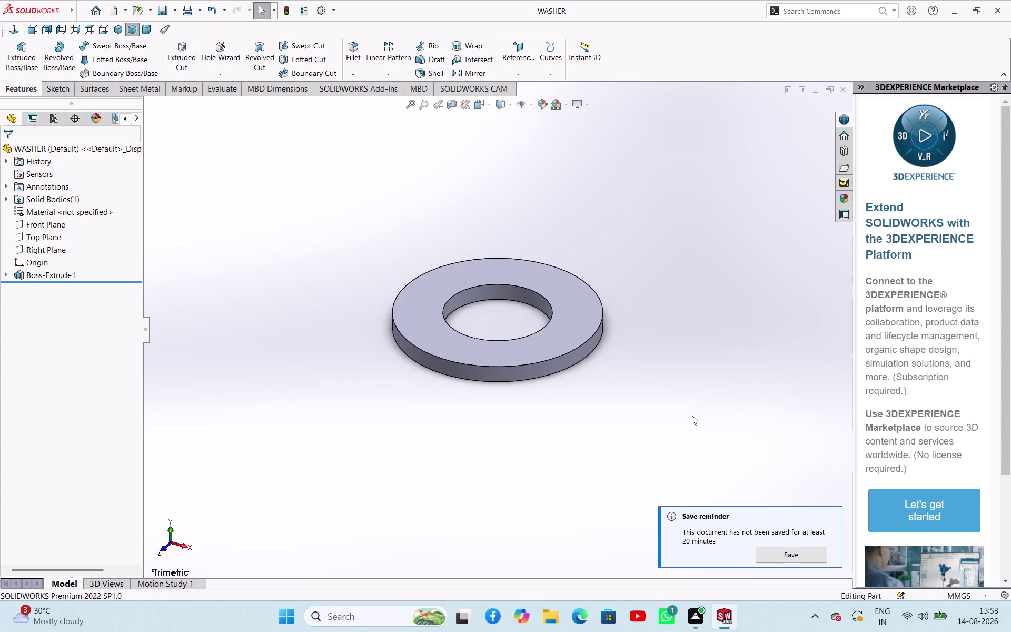
click(692, 415)
key(ctrl+s)
key(ctrl+n)
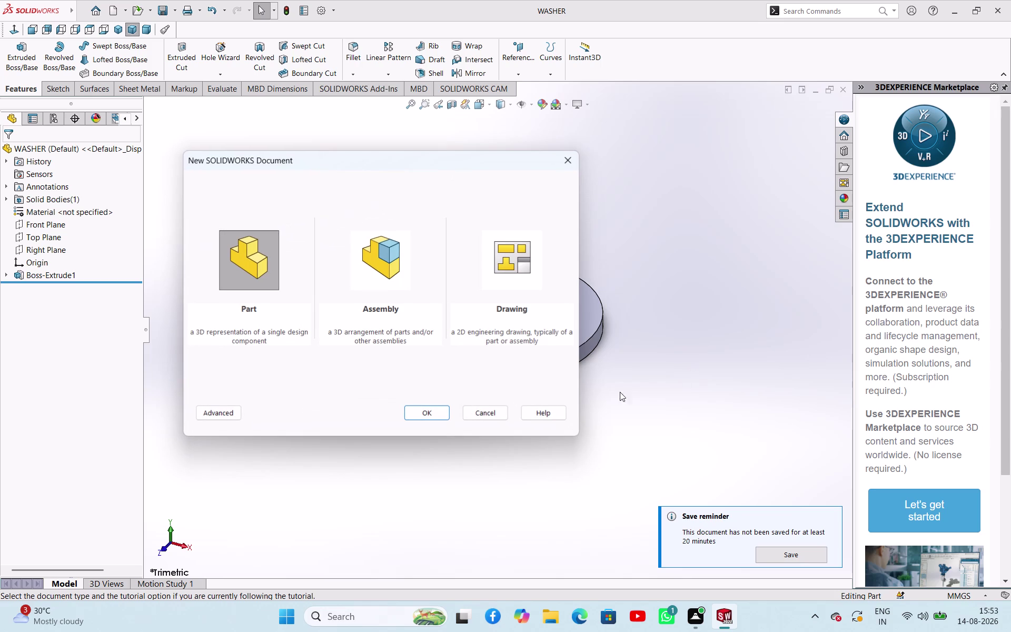
Create Part7 and start a sketch on the Top Plane.
click(439, 410)
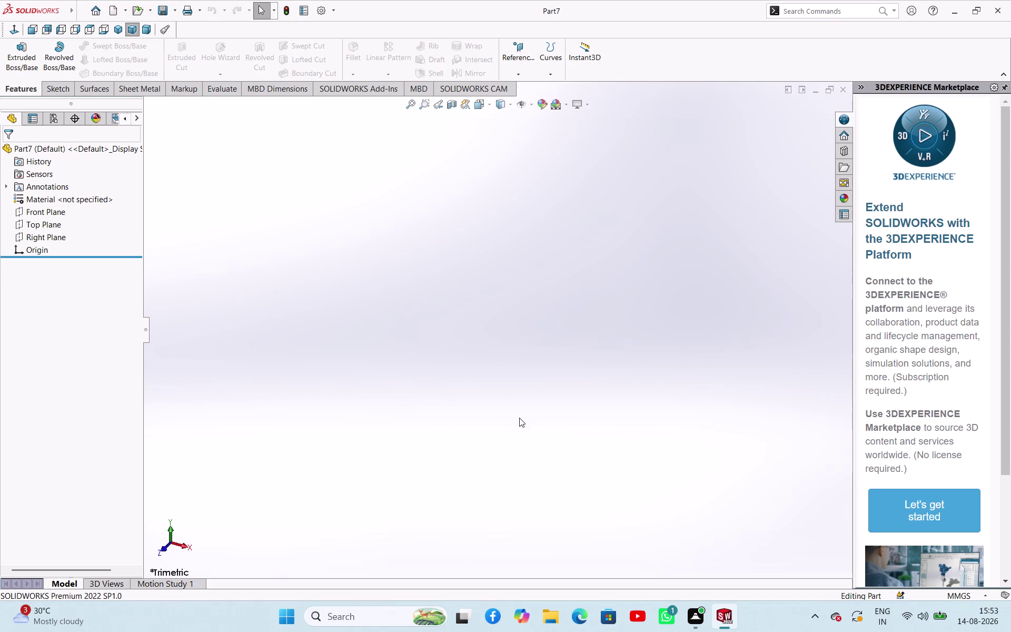
scroll(up, 3)
scroll(down, 3)
scroll(up, 3)
click(59, 84)
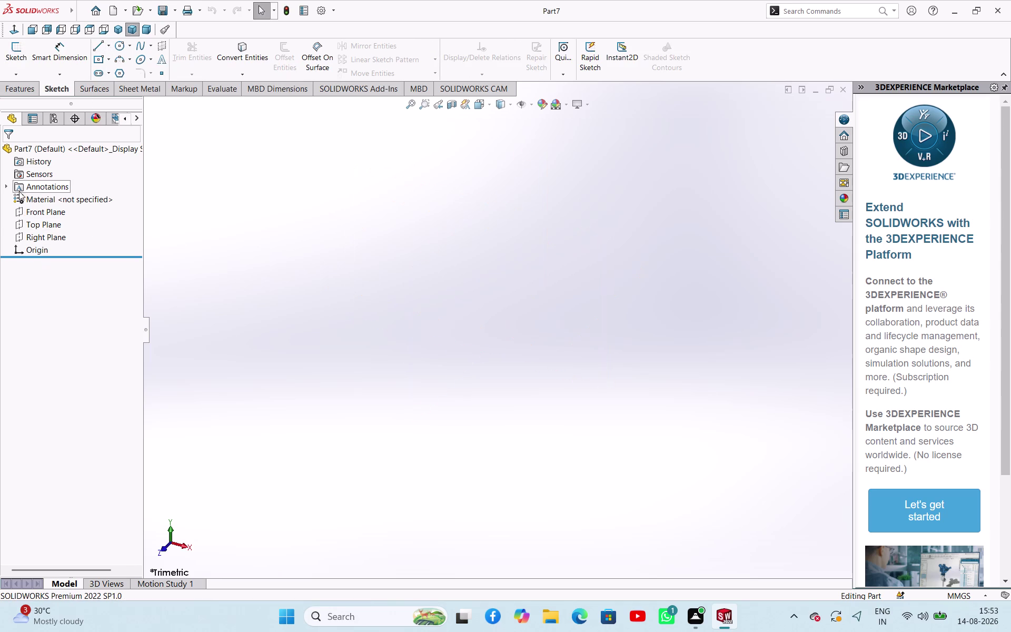
click(119, 74)
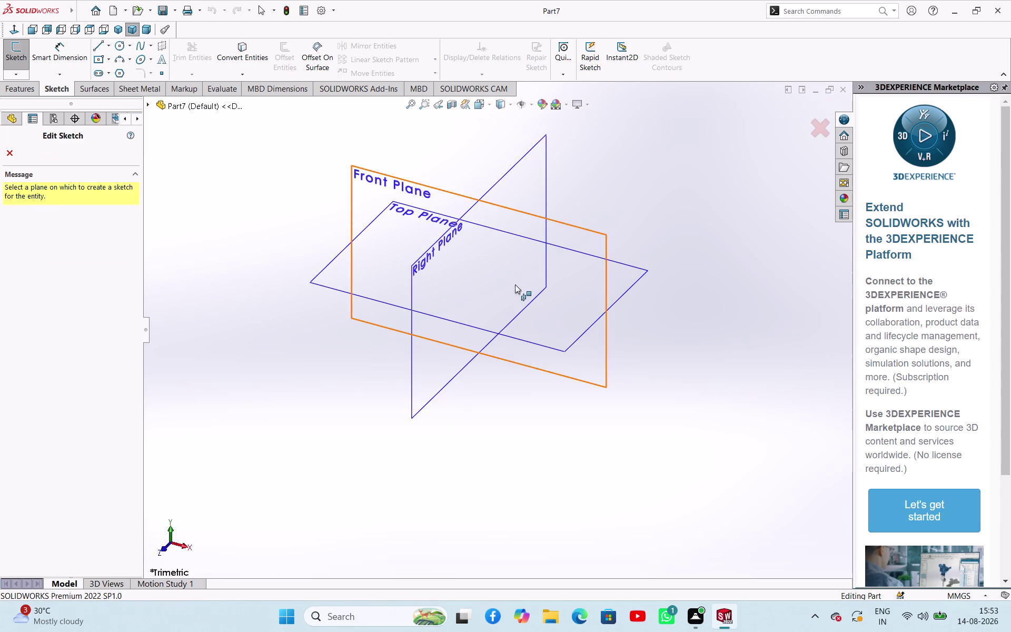
click(569, 341)
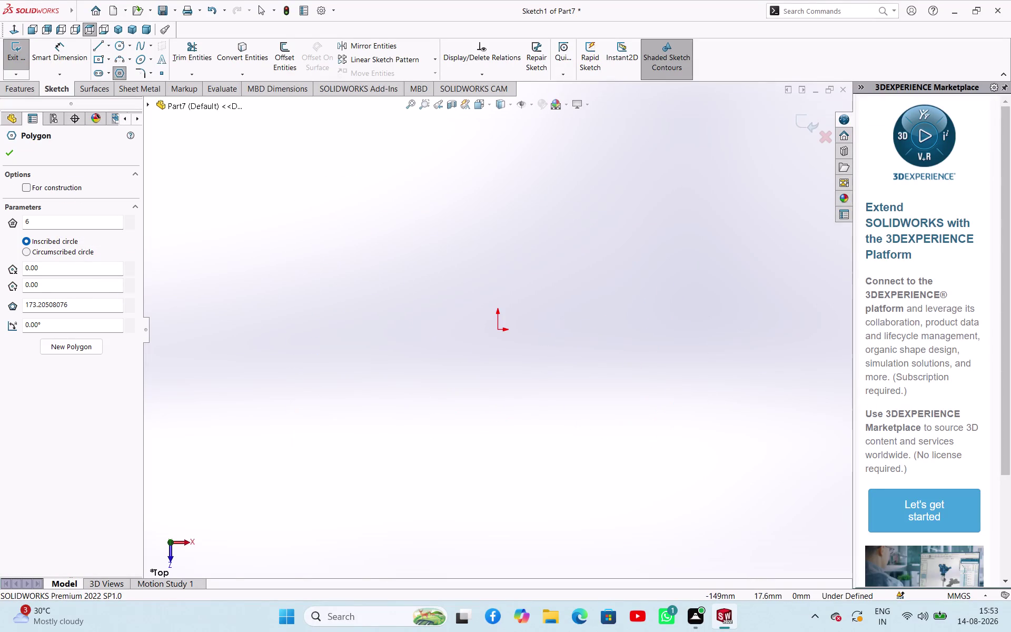
Draw a six-sided polygon centred on the origin.
click(498, 330)
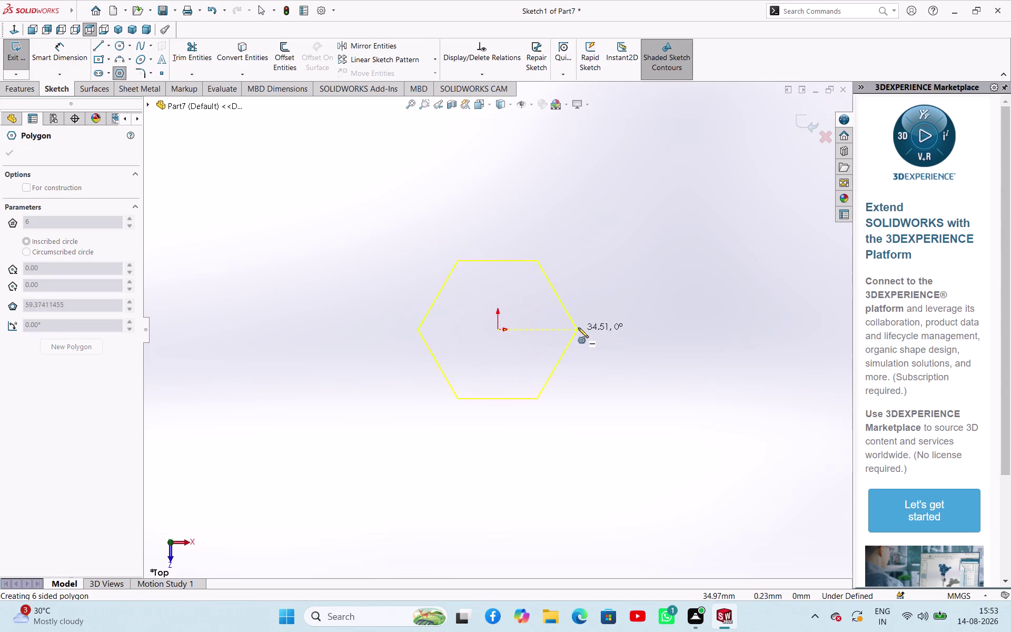
click(595, 327)
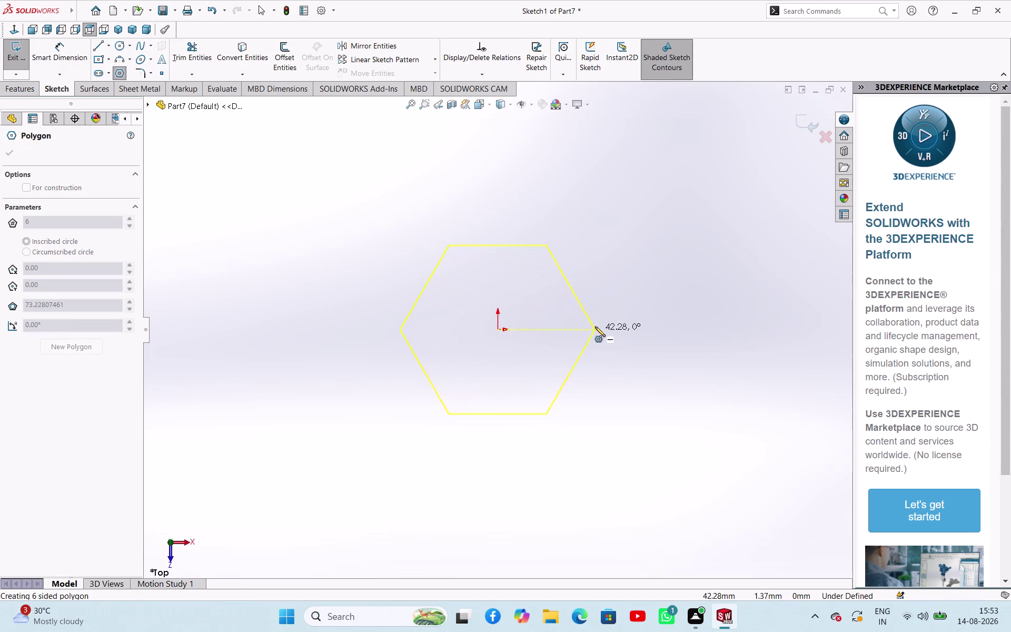
middle_click(338, 265)
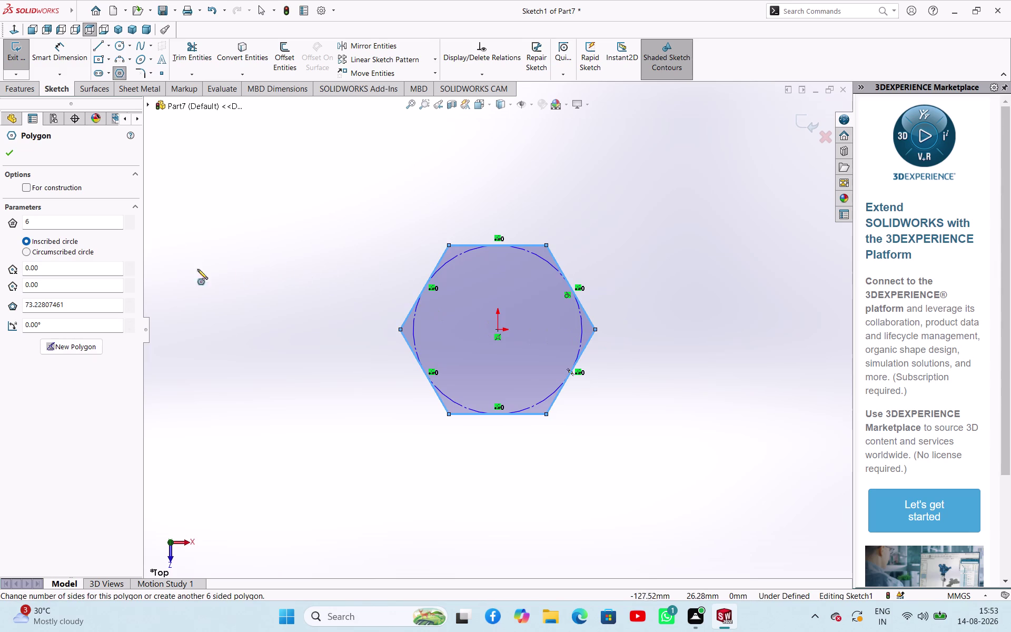
right_click(182, 288)
click(202, 295)
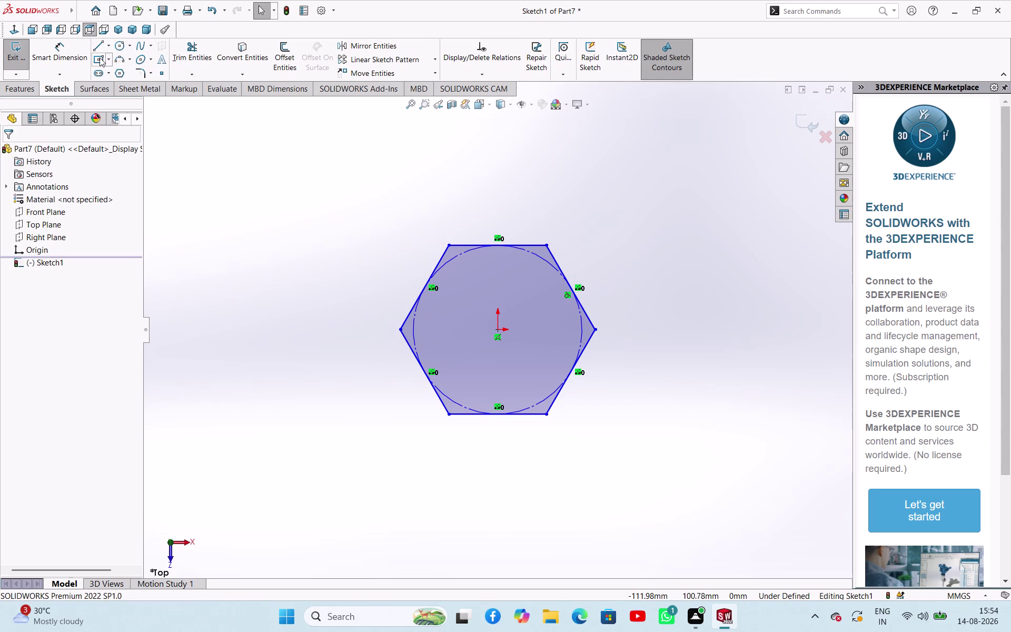
Dimension the hexagon 10 mm from corner to corner.
click(81, 55)
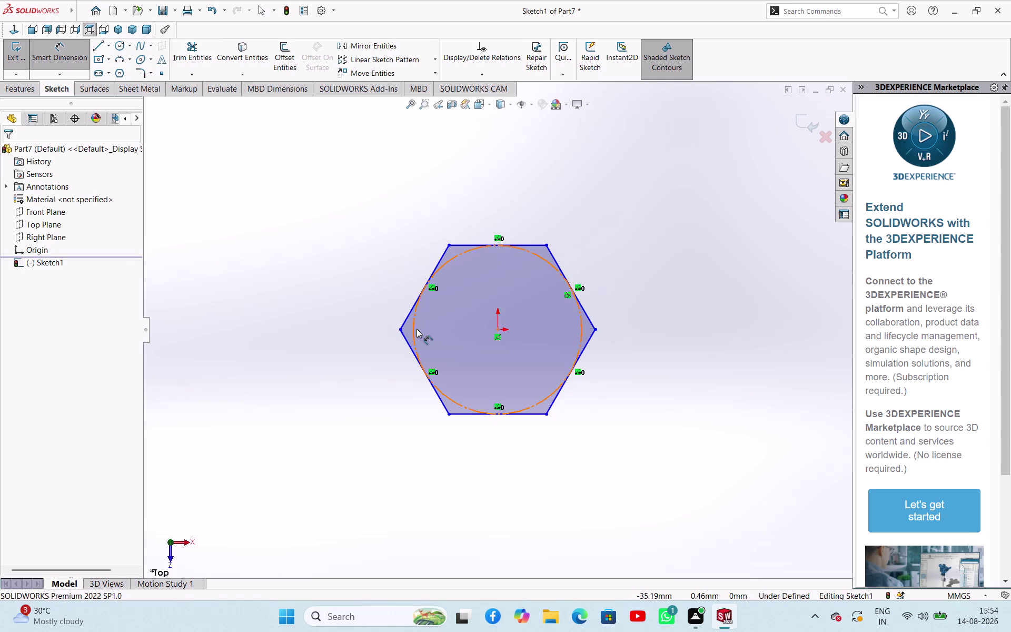
click(417, 329)
click(325, 296)
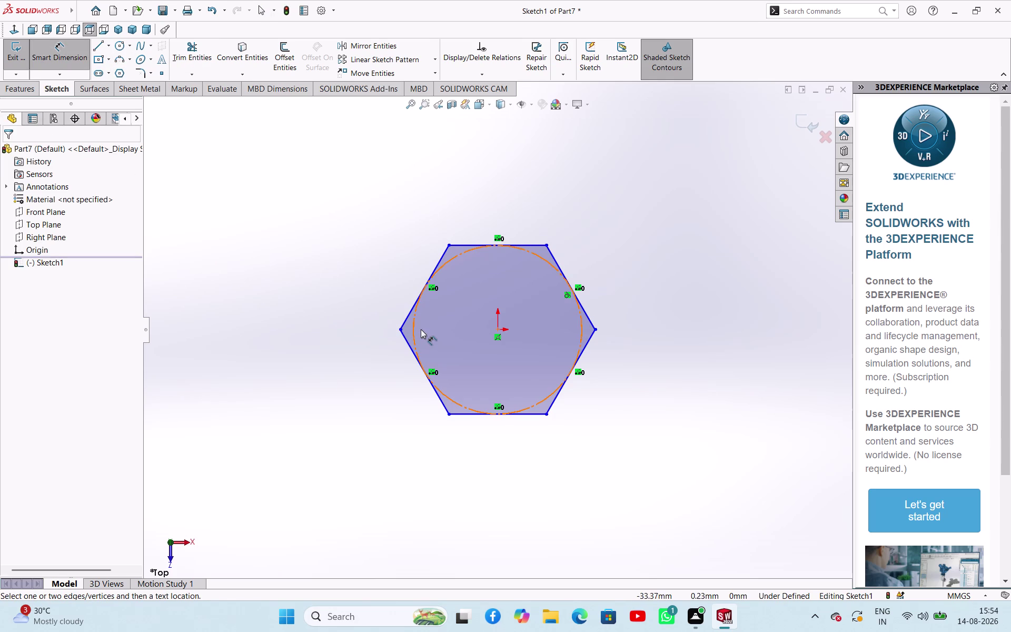
click(416, 330)
click(408, 310)
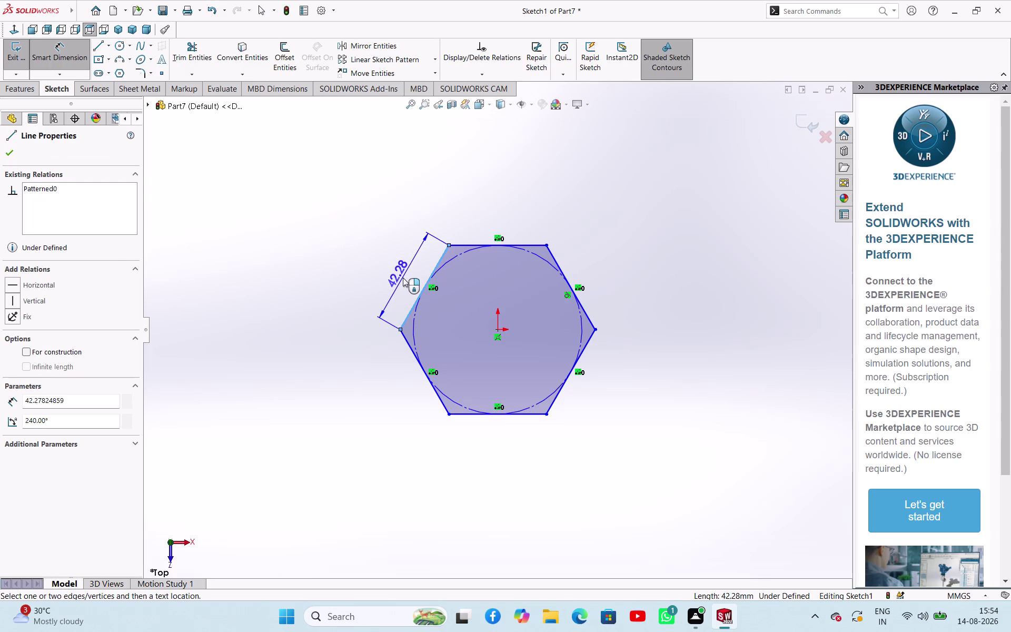
key(Escape)
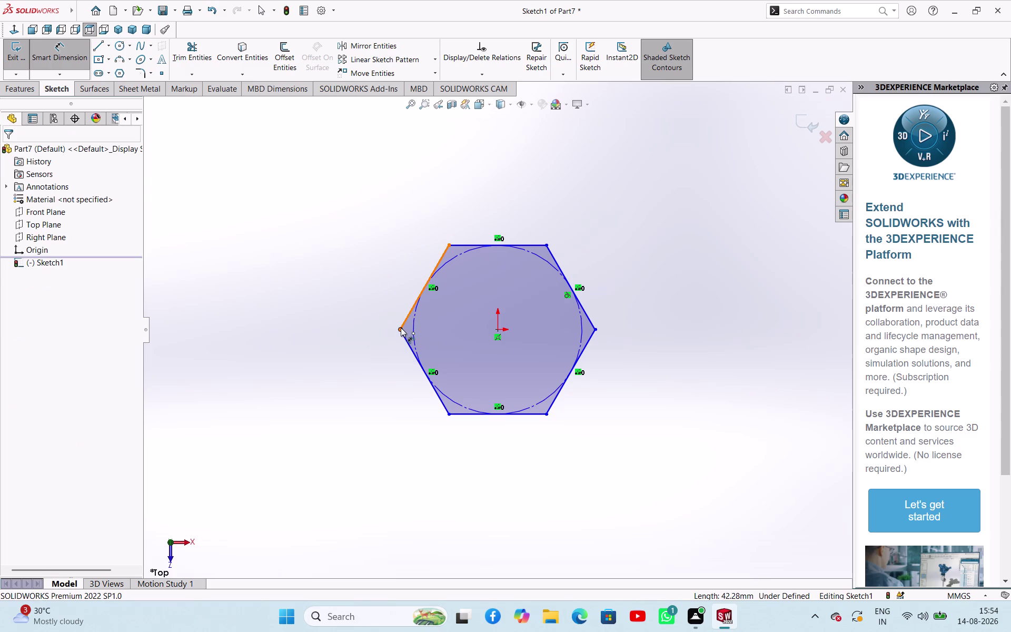
click(401, 328)
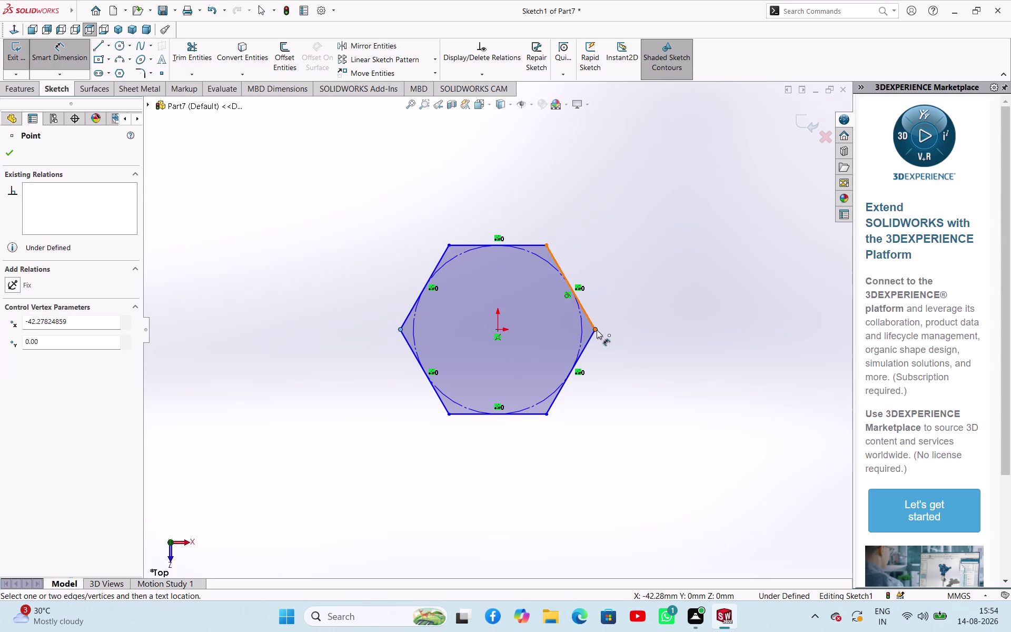
click(597, 329)
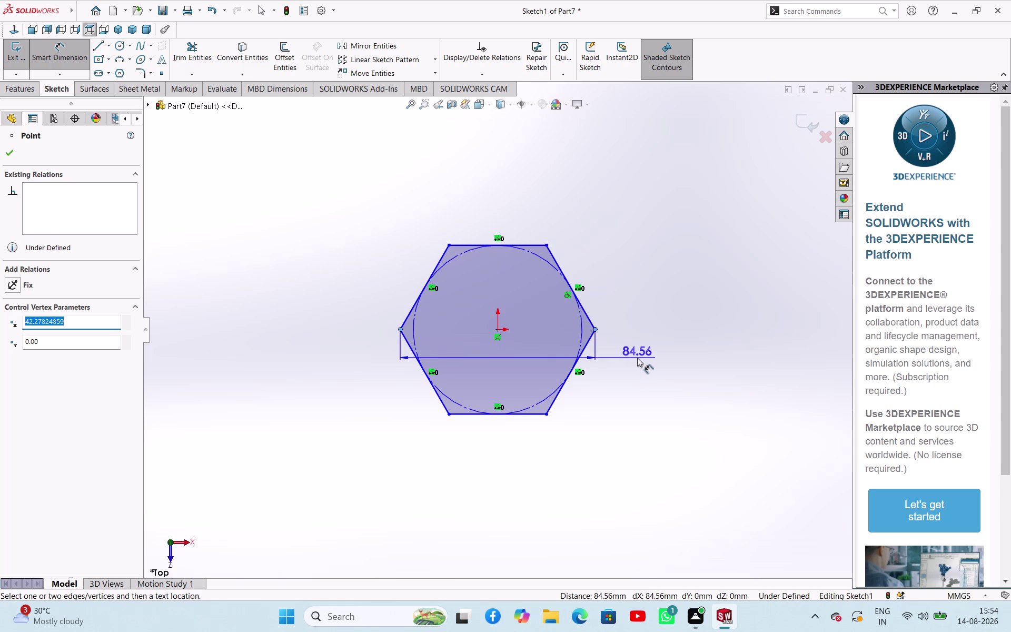
click(638, 358)
text(10)
key(Return)
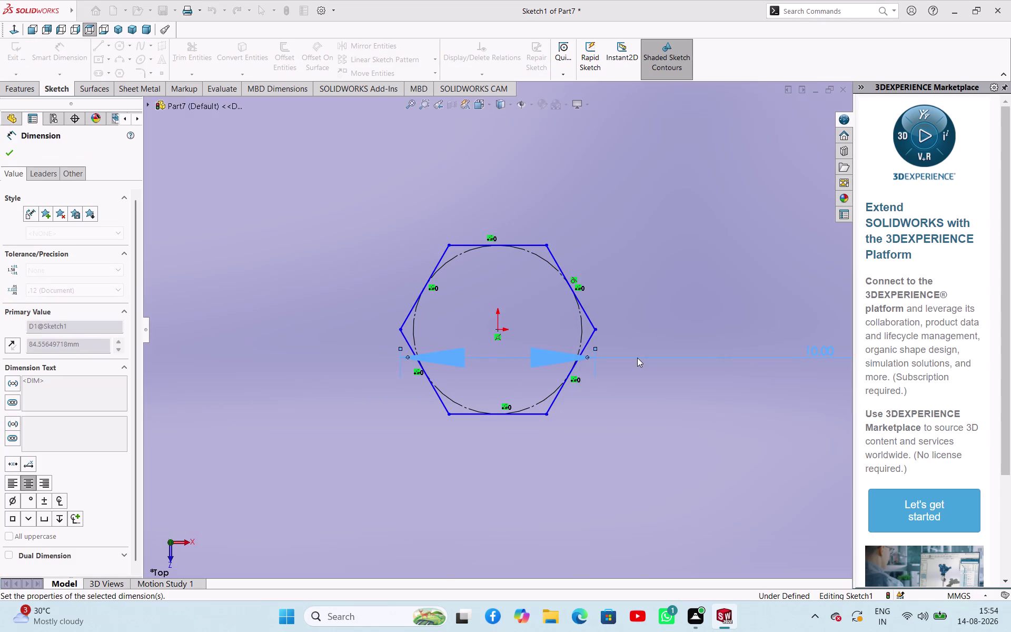
Add a driven diameter to the construction circle and exit the sketch.
scroll(up, 3)
scroll(down, 3)
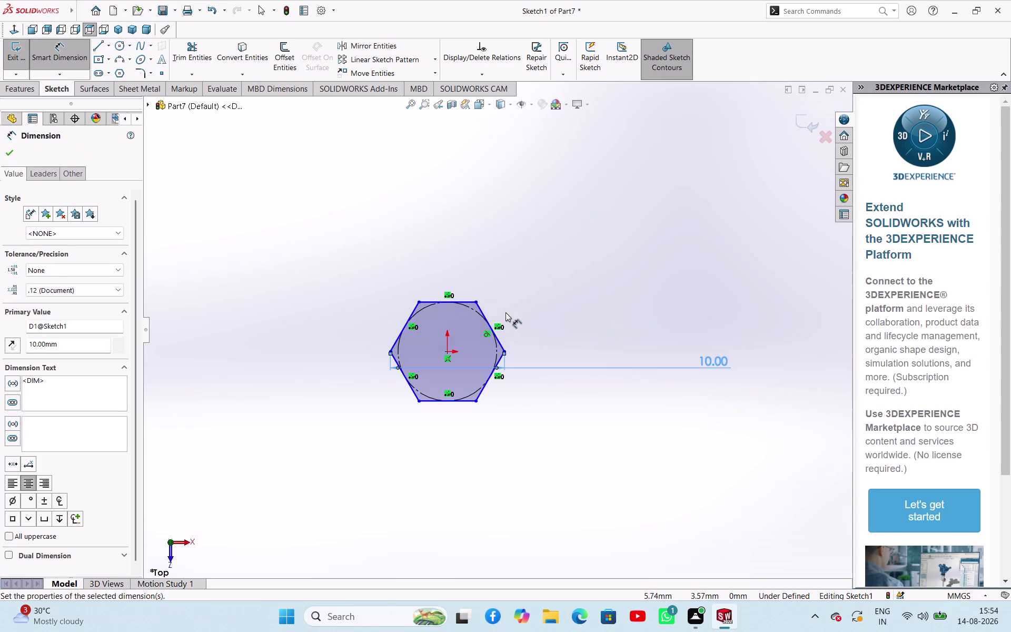
scroll(down, 3)
click(459, 300)
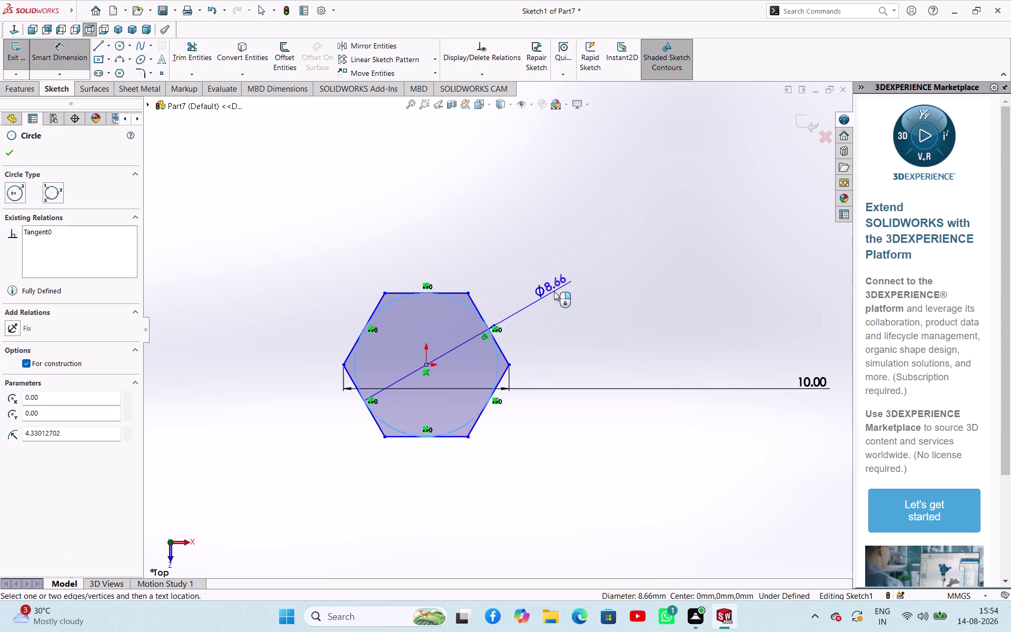
click(554, 291)
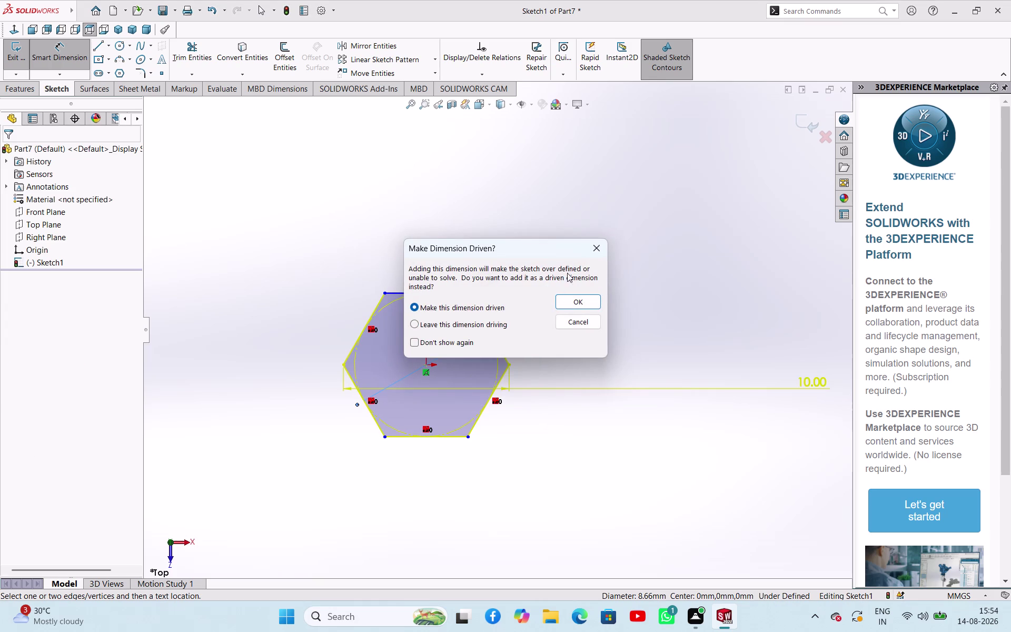
click(602, 252)
click(638, 291)
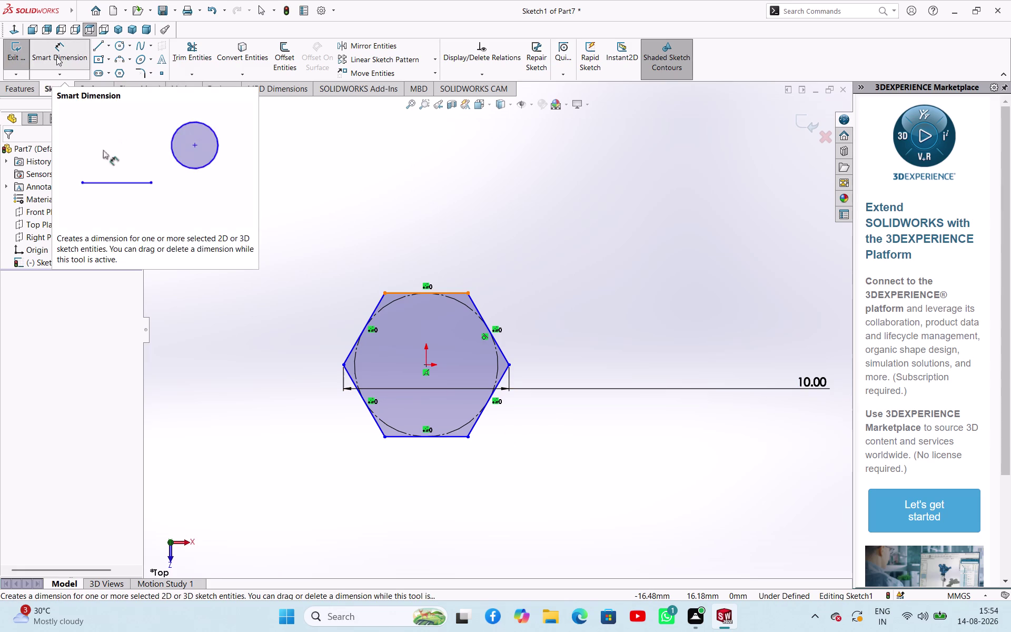
click(20, 54)
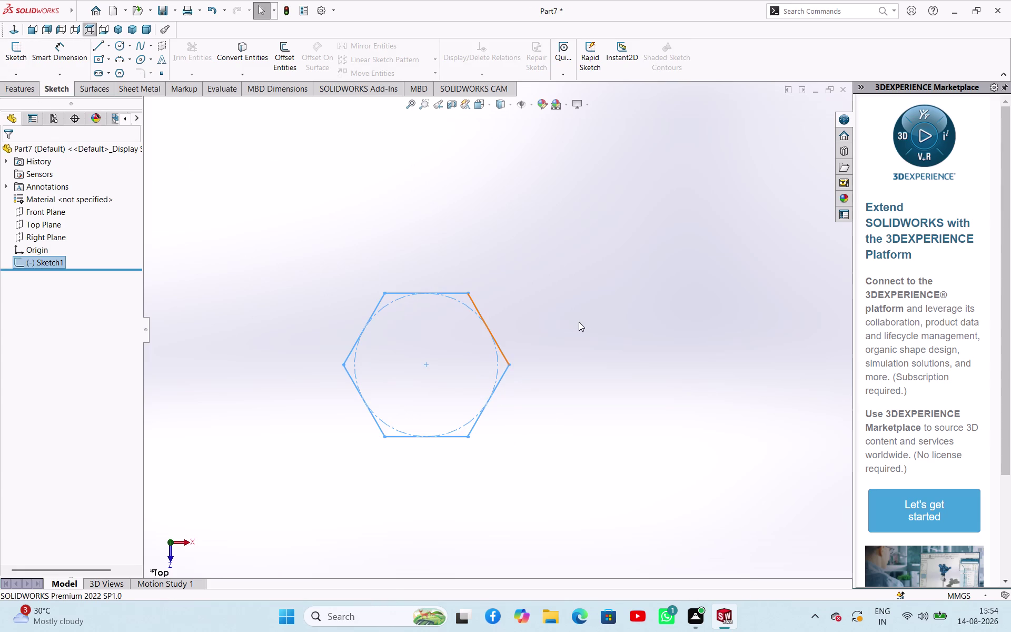
Extrude the hexagon with a 4 mm Blind depth to create Boss-Extrude1.
click(23, 92)
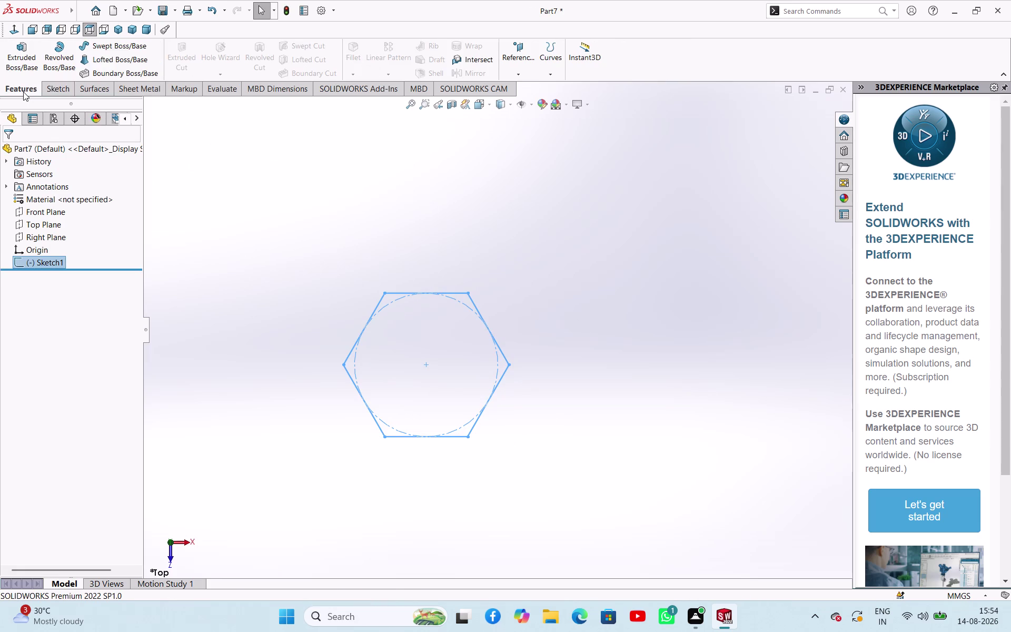
click(26, 62)
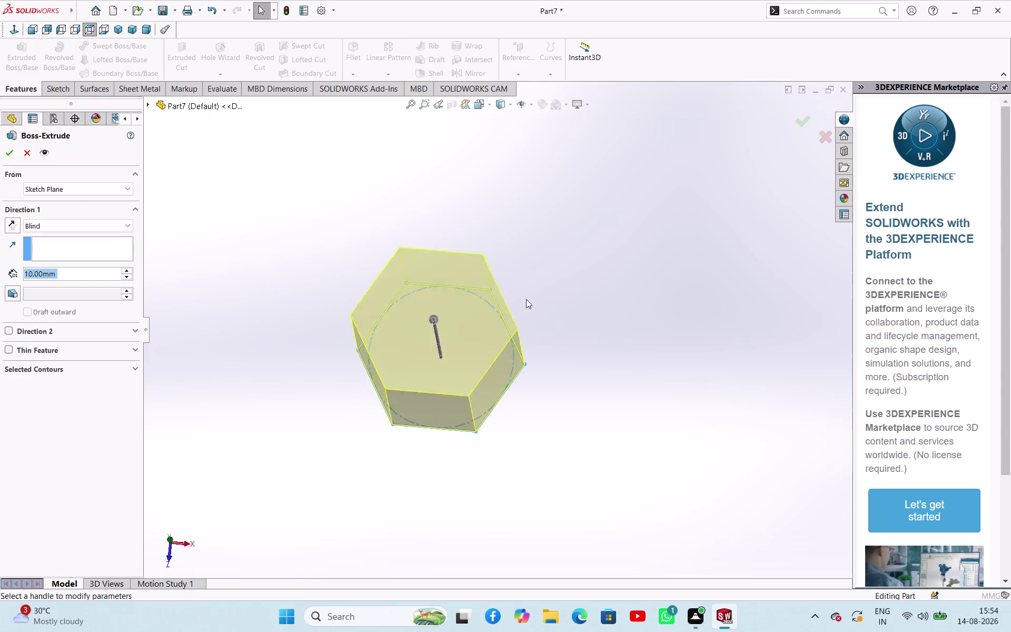
click(14, 222)
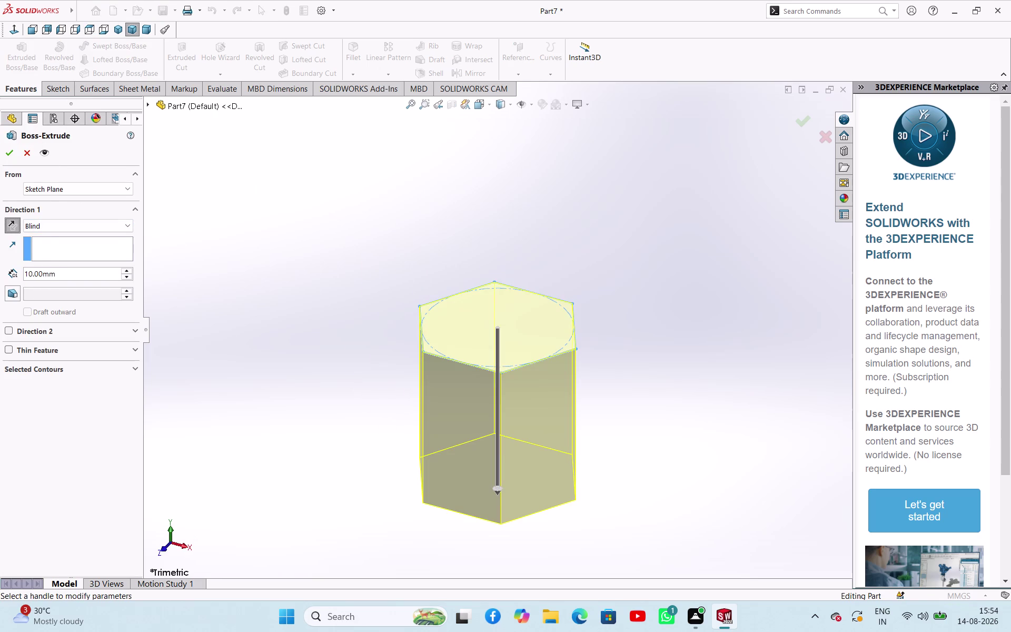
double_click(58, 275)
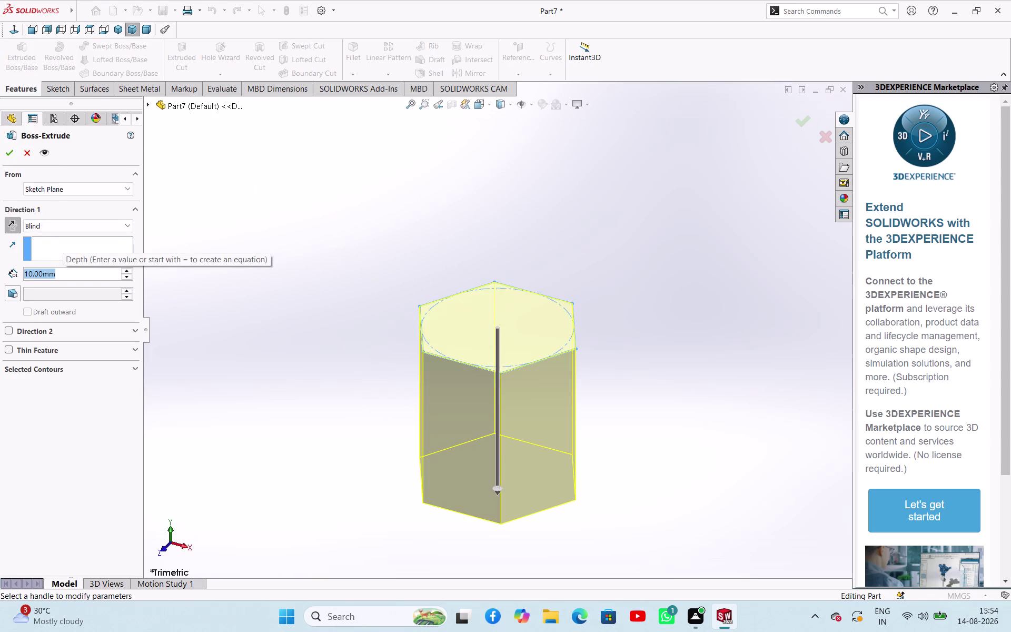
key(4)
key(Return)
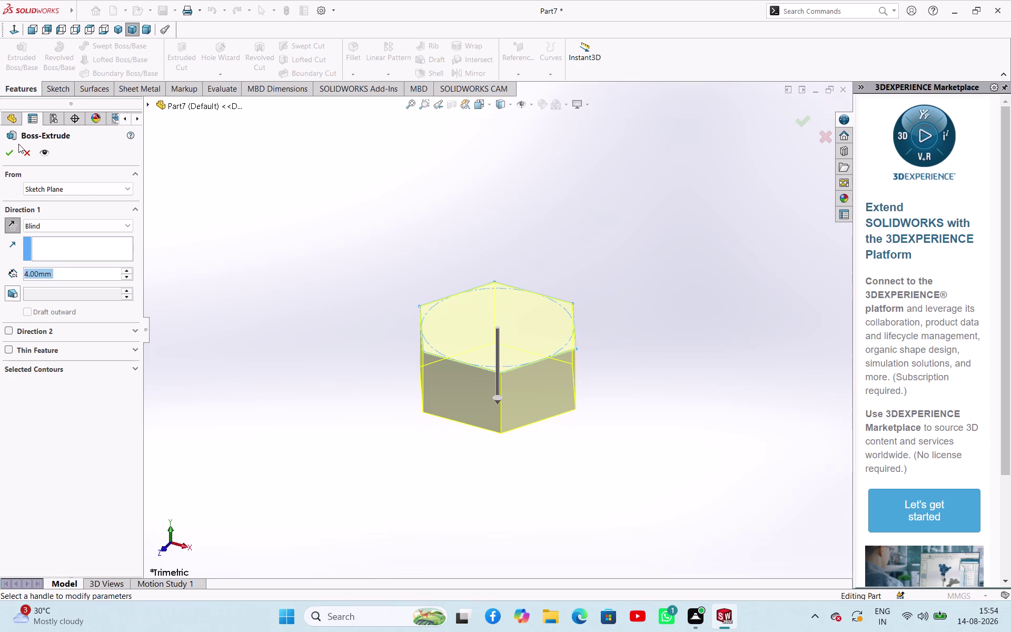
click(10, 148)
Orbit to the hex head's end face and start Sketch2 on it.
click(327, 218)
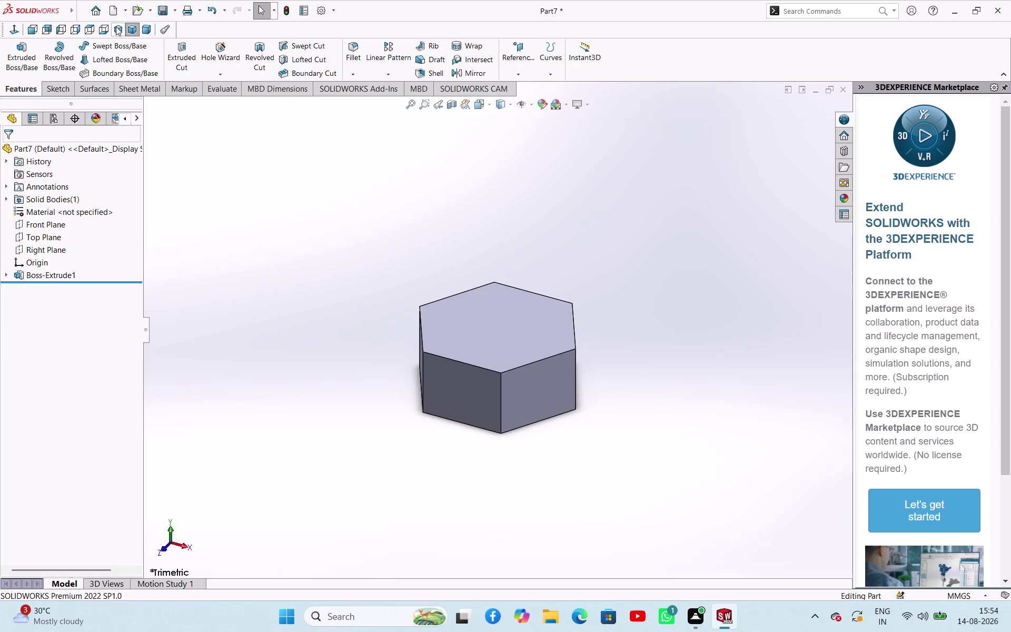
click(116, 26)
scroll(down, 3)
scroll(up, 3)
middle_drag(512, 482, 541, 335)
click(454, 440)
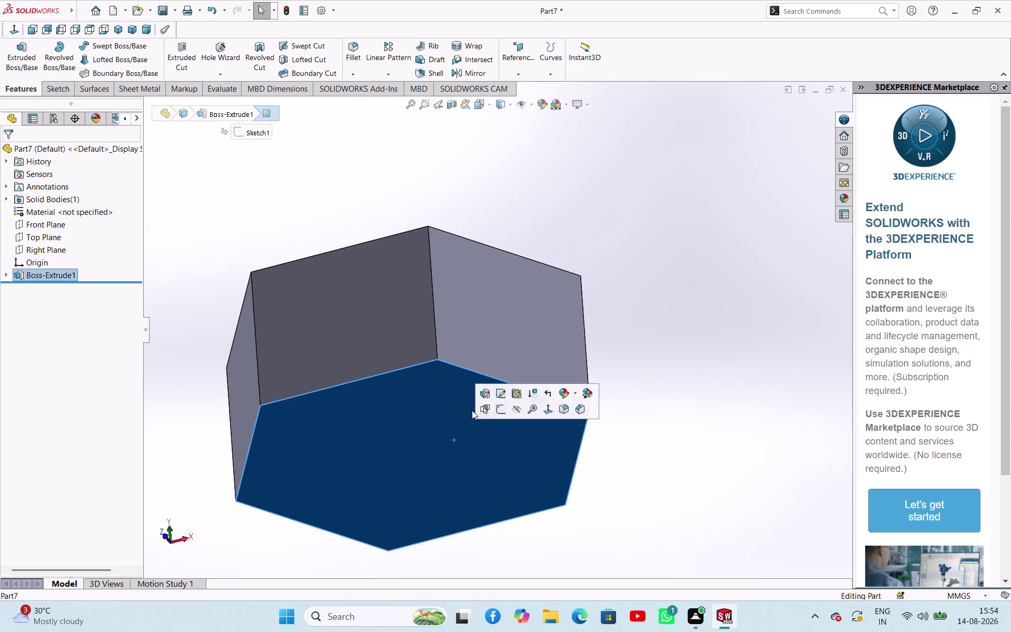
click(499, 415)
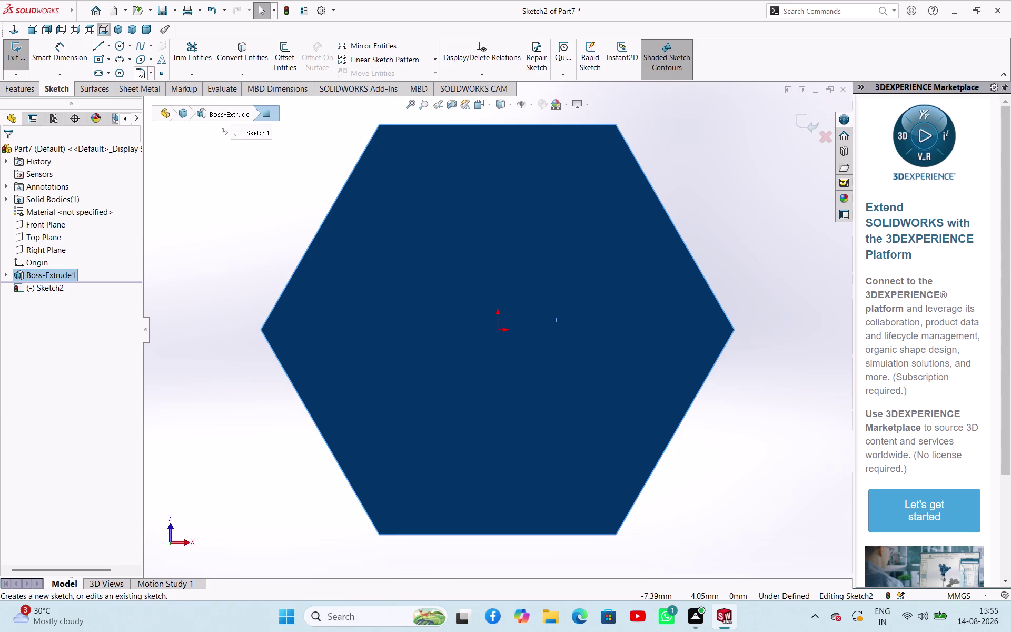
Draw a circle centred at the origin on the hex face.
click(125, 51)
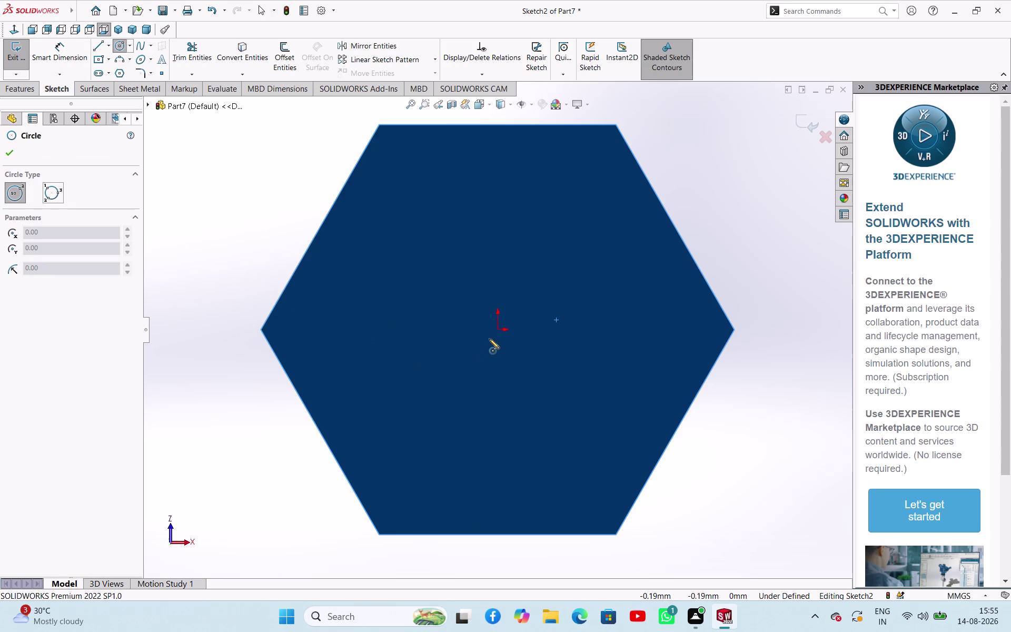
click(498, 332)
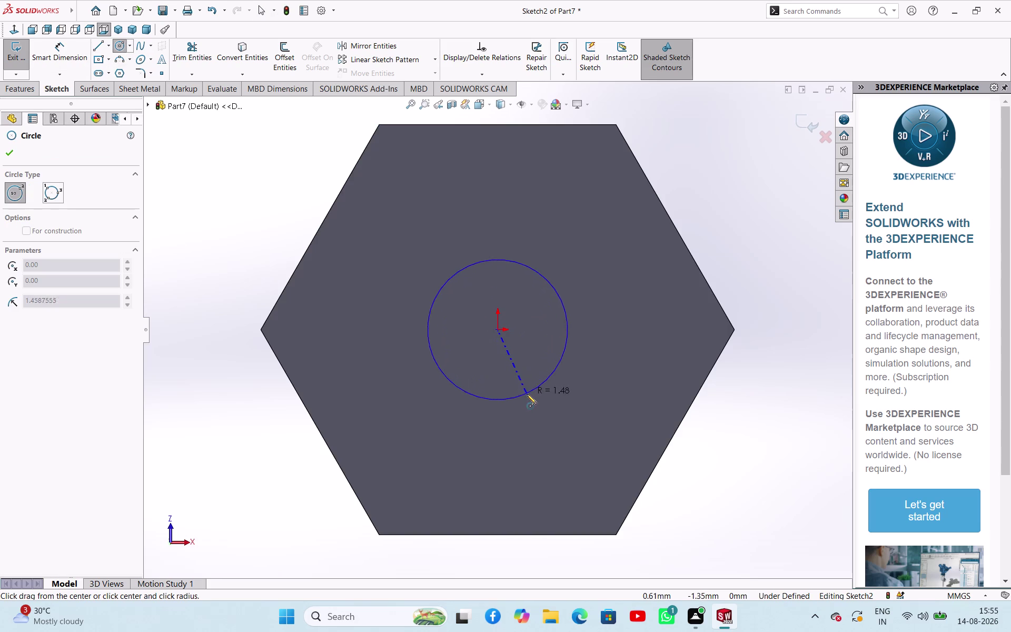
click(535, 402)
middle_click(281, 262)
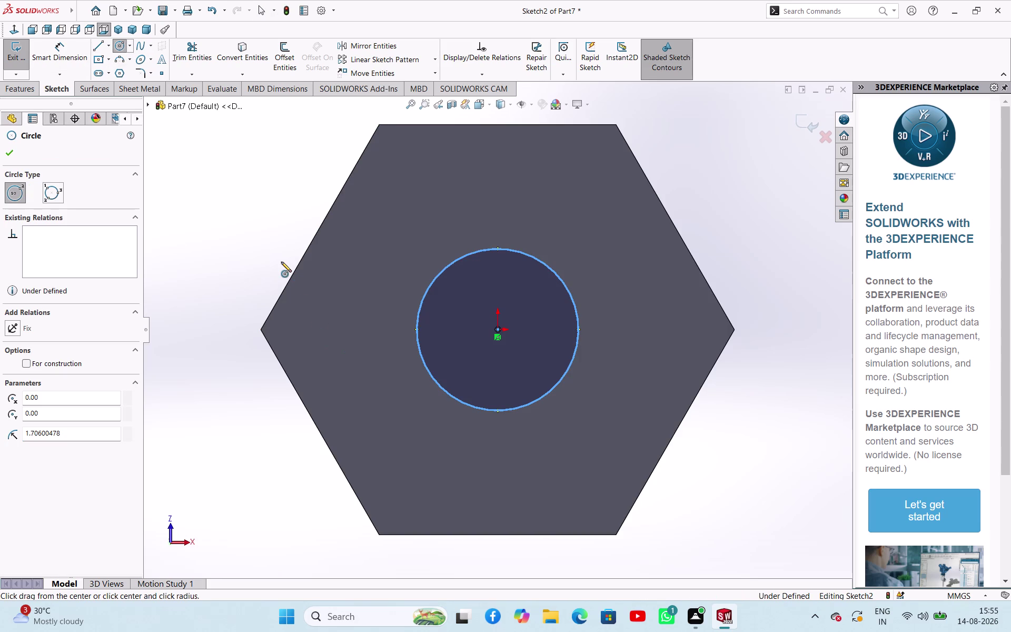
right_click(204, 207)
click(212, 213)
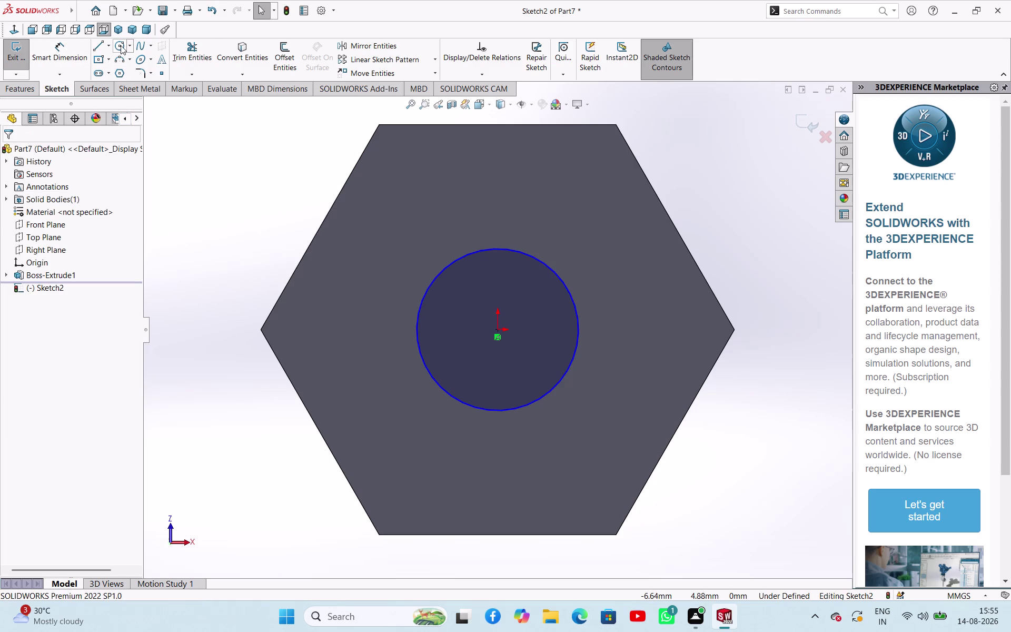
Dimension the circle's diameter to 5 mm.
click(72, 49)
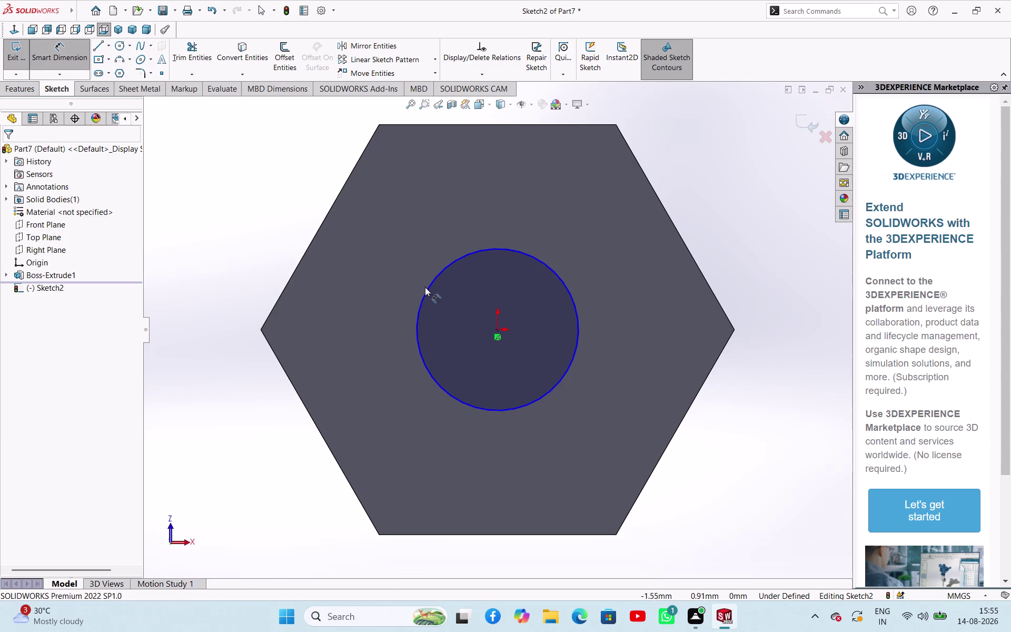
click(427, 290)
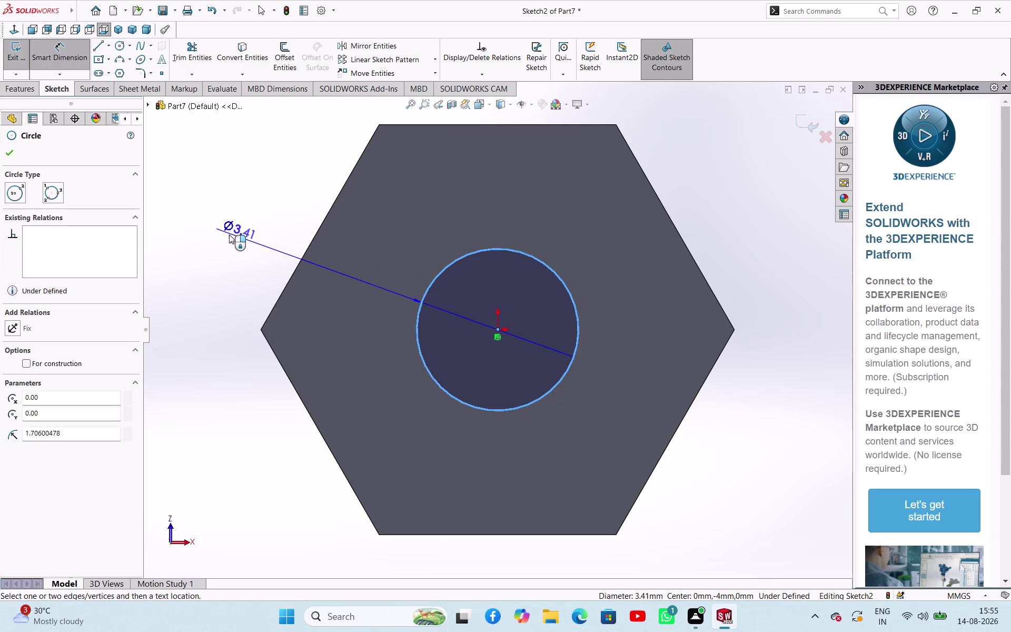
click(230, 234)
key(5)
key(Return)
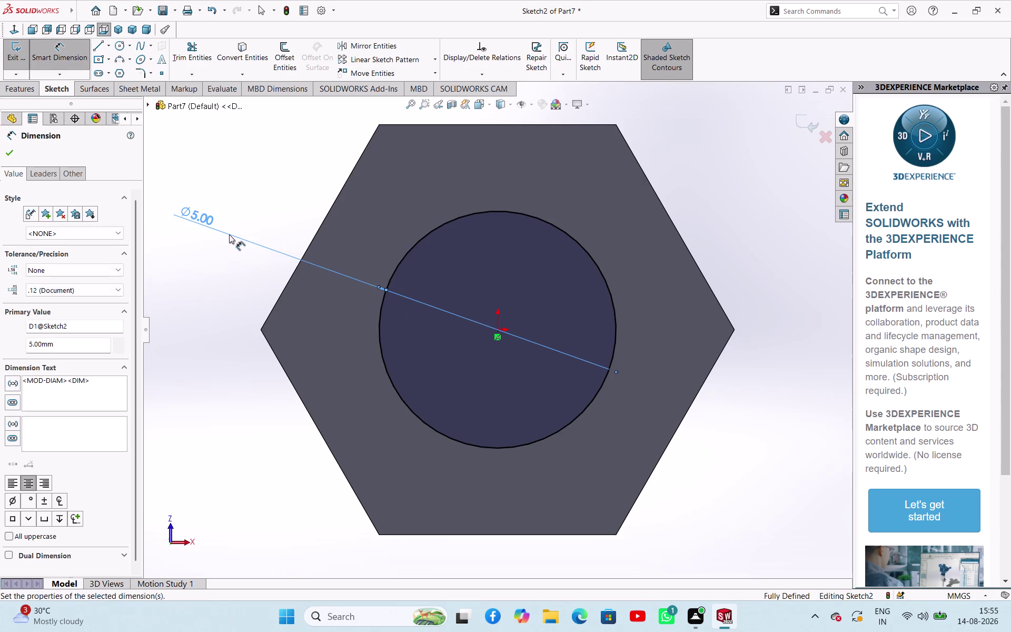
scroll(up, 3)
scroll(down, 3)
scroll(up, 3)
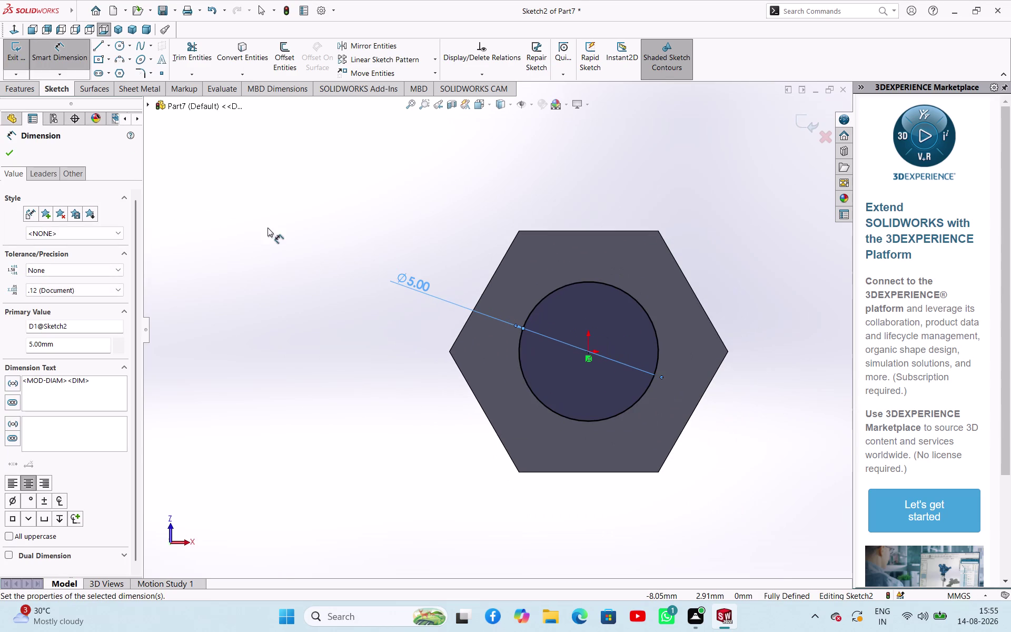
click(17, 151)
Exit Sketch2 and begin a boss extrusion of the circle.
click(16, 62)
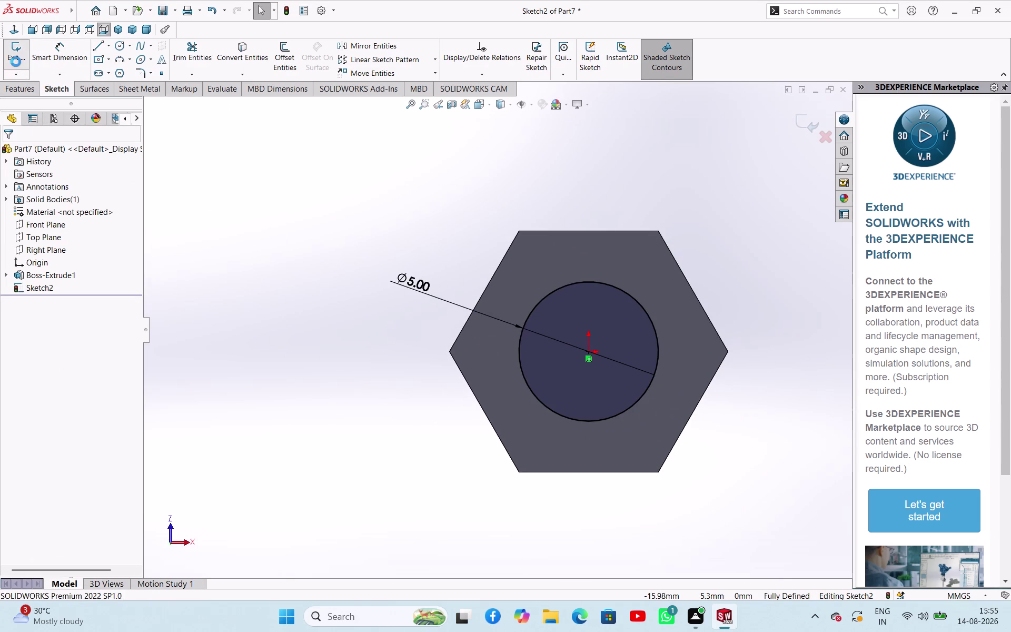
middle_drag(347, 213, 277, 215)
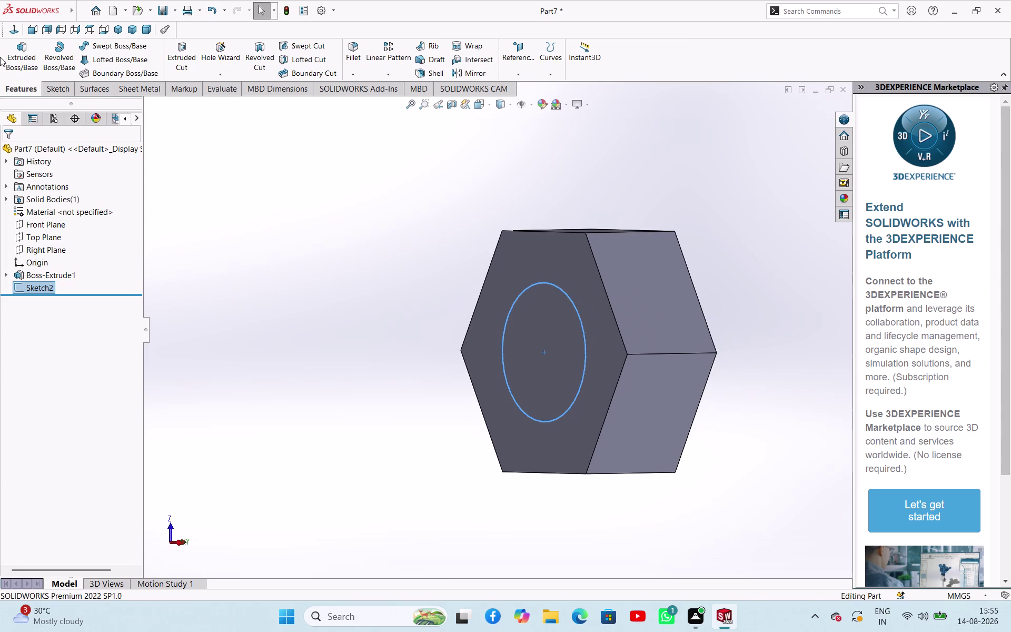
click(27, 62)
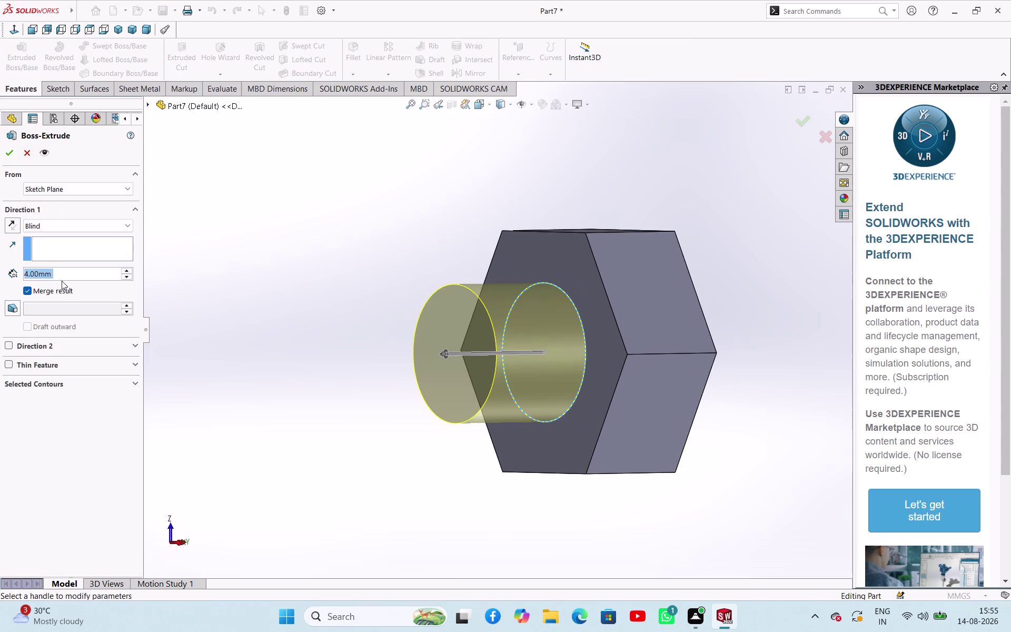
Extrude the shank 9 mm as Boss-Extrude2, then select the Front Plane.
key(9)
key(Return)
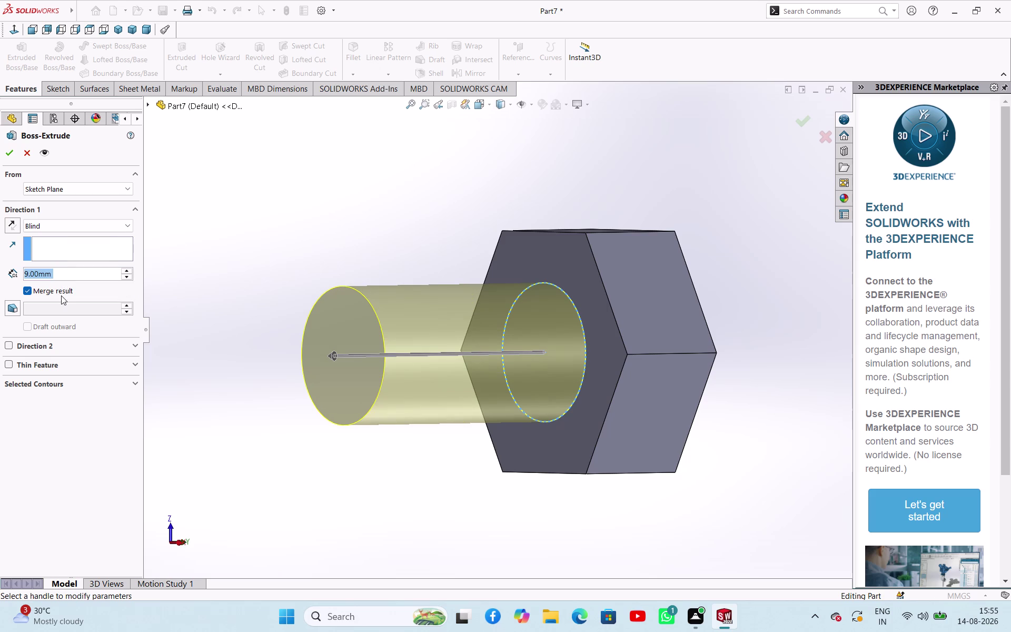
click(10, 159)
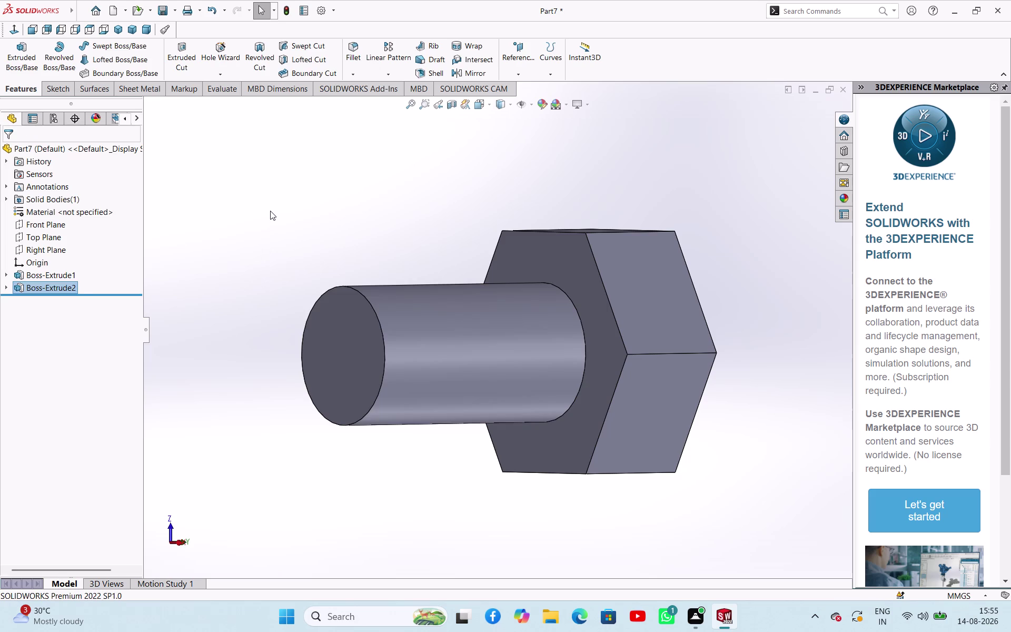
click(270, 211)
middle_drag(386, 223, 308, 151)
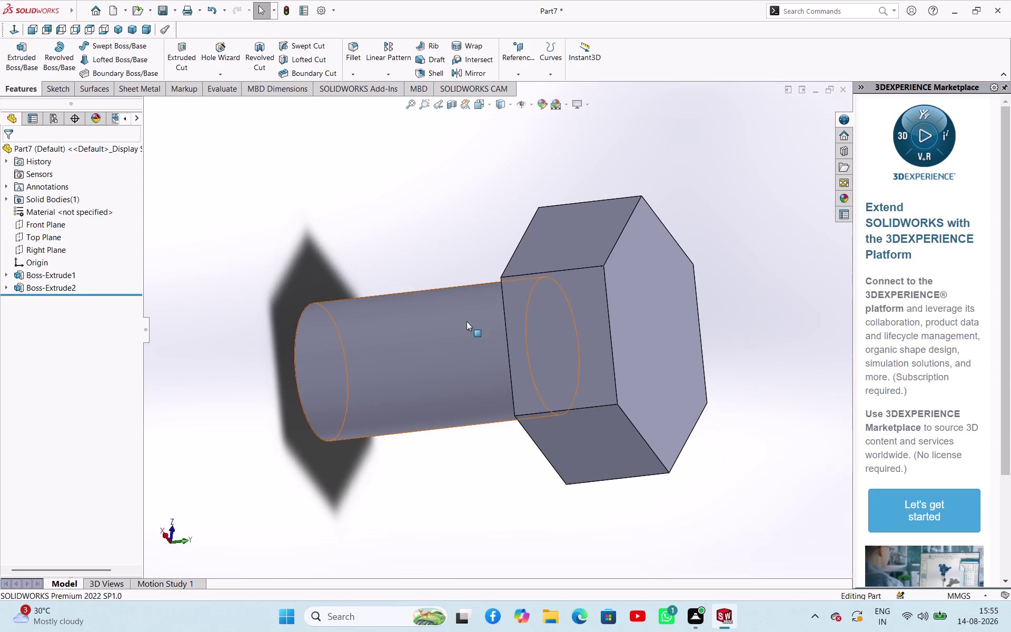
click(33, 226)
Sketch a three-line triangle at the hex head's top corner on the Front Plane.
click(40, 212)
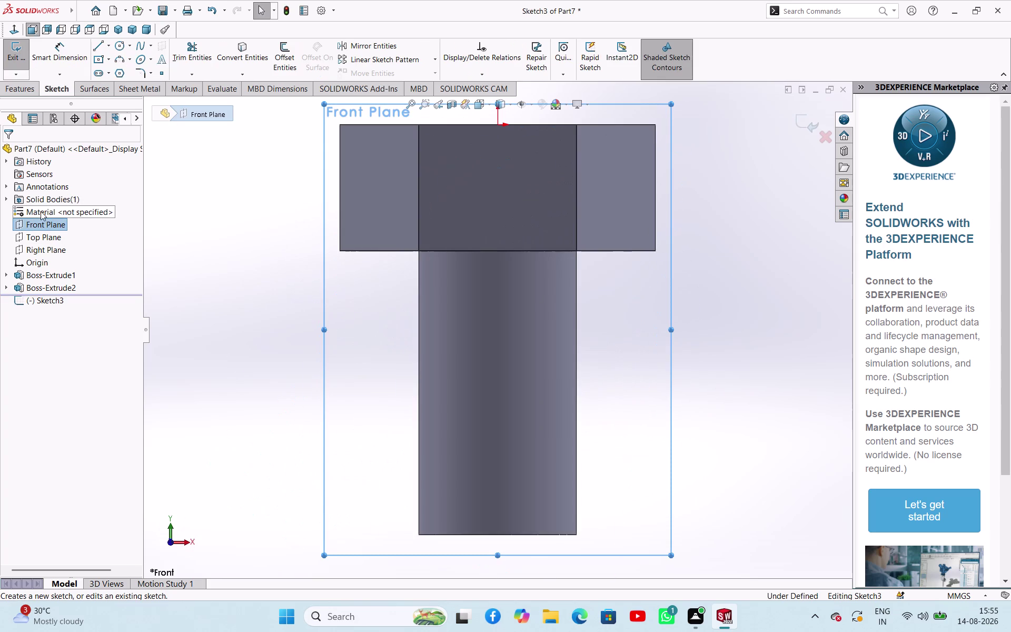
scroll(down, 3)
scroll(up, 3)
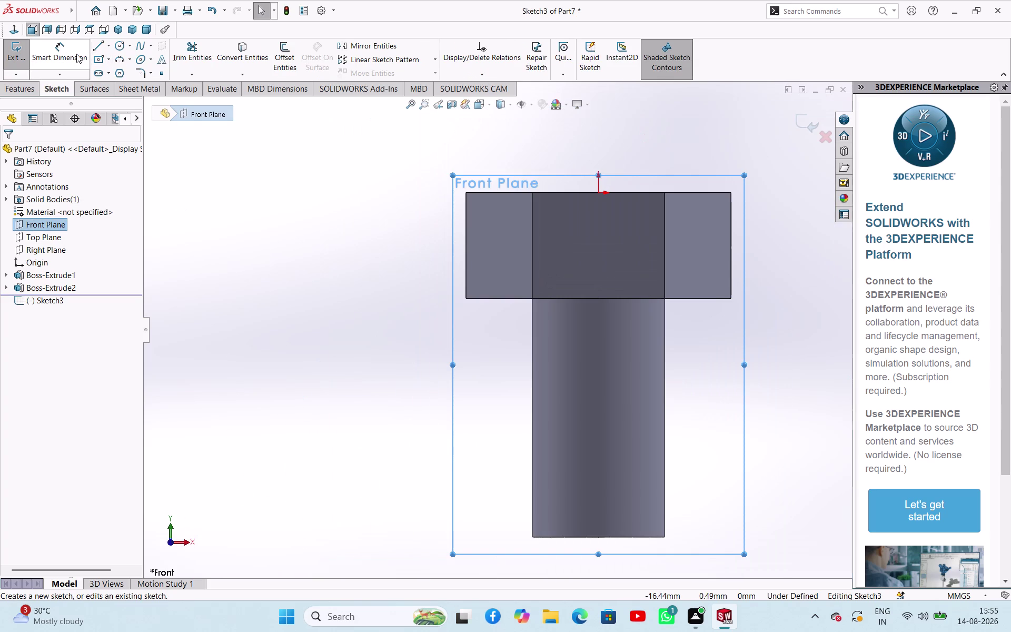
click(99, 46)
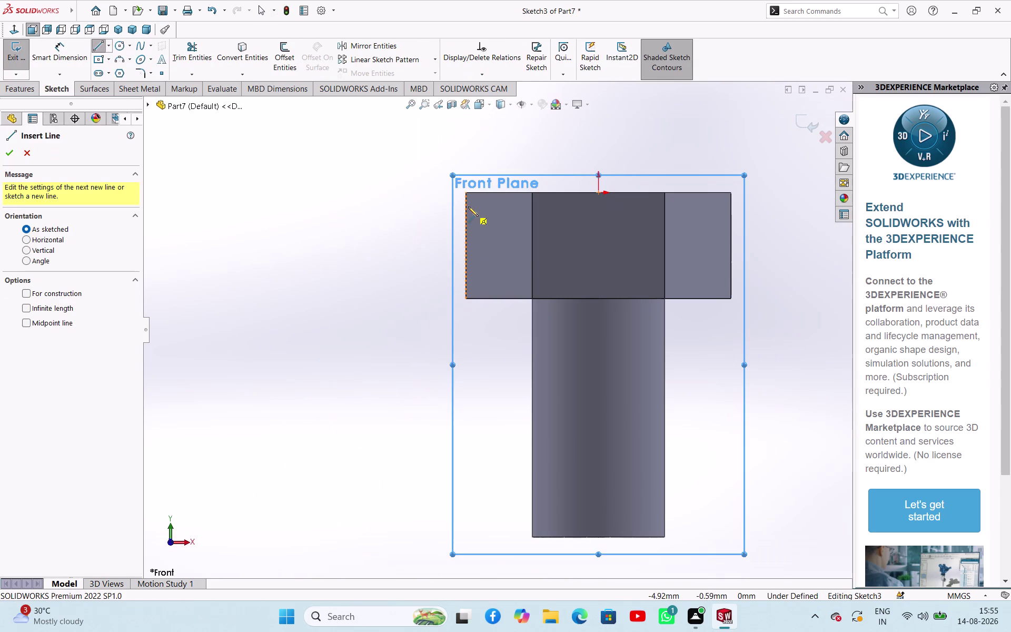
click(465, 193)
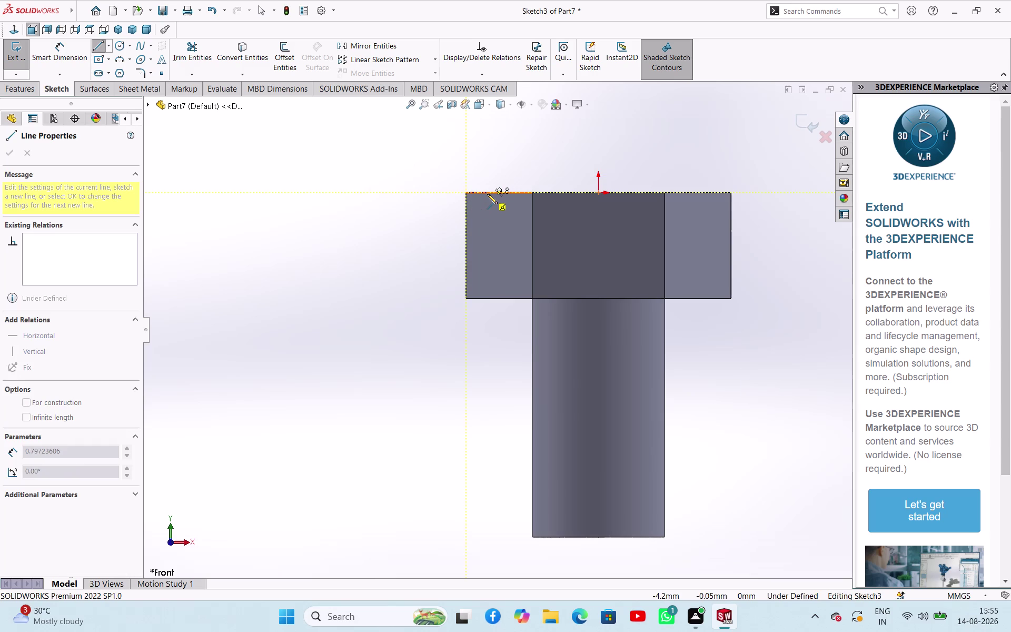
scroll(up, 3)
scroll(down, 3)
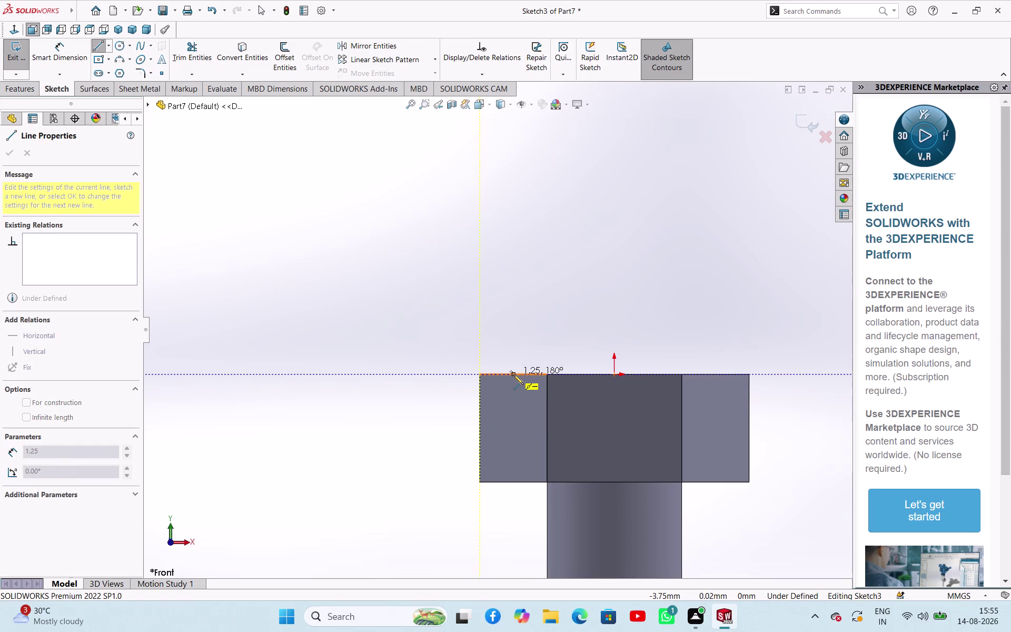
scroll(up, 3)
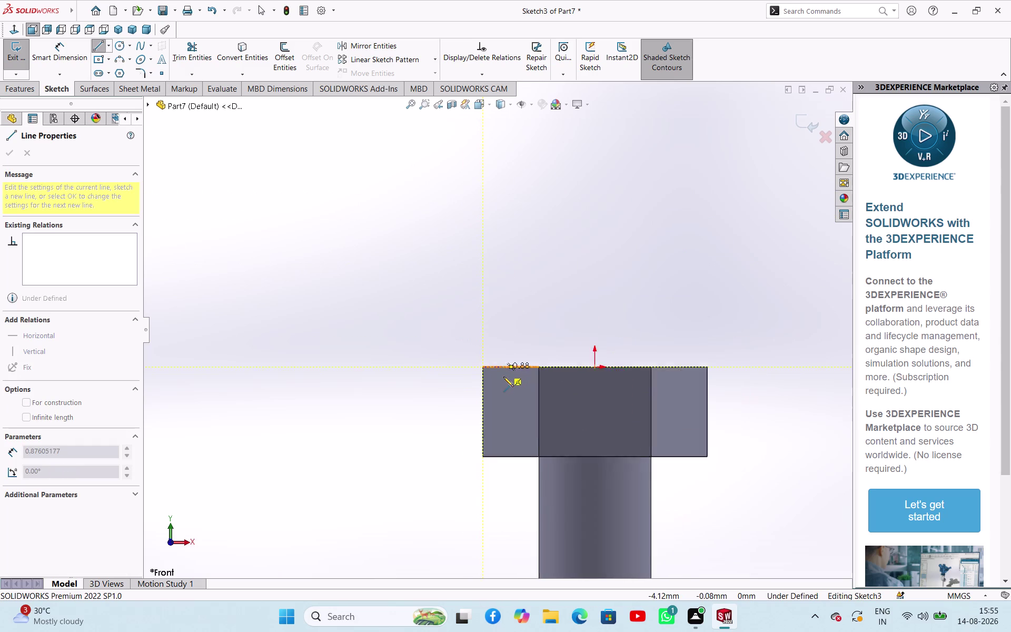
scroll(up, 3)
scroll(down, 3)
scroll(down, 3)
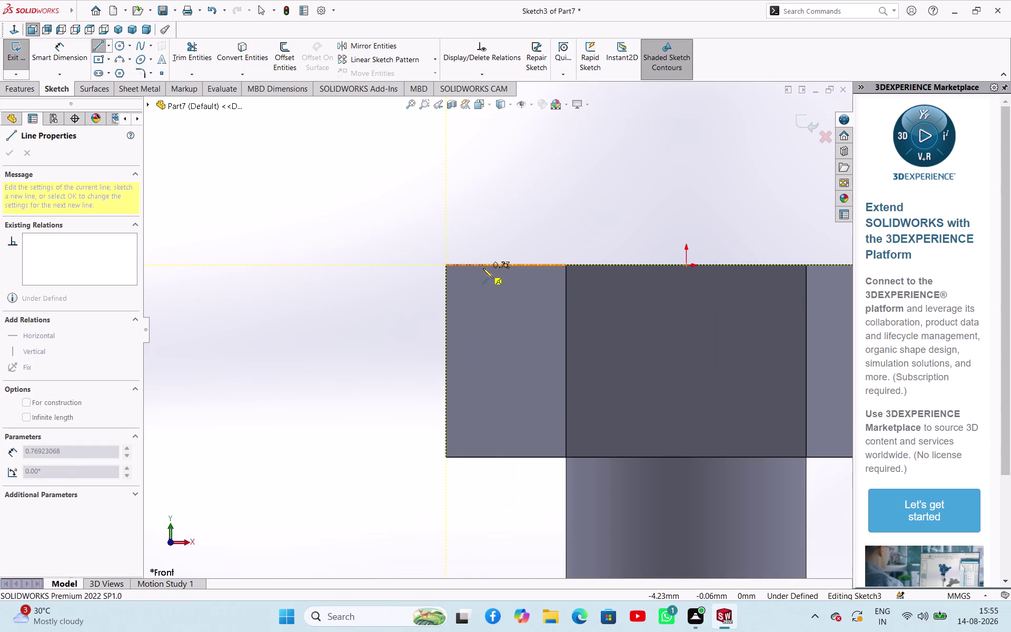
click(486, 265)
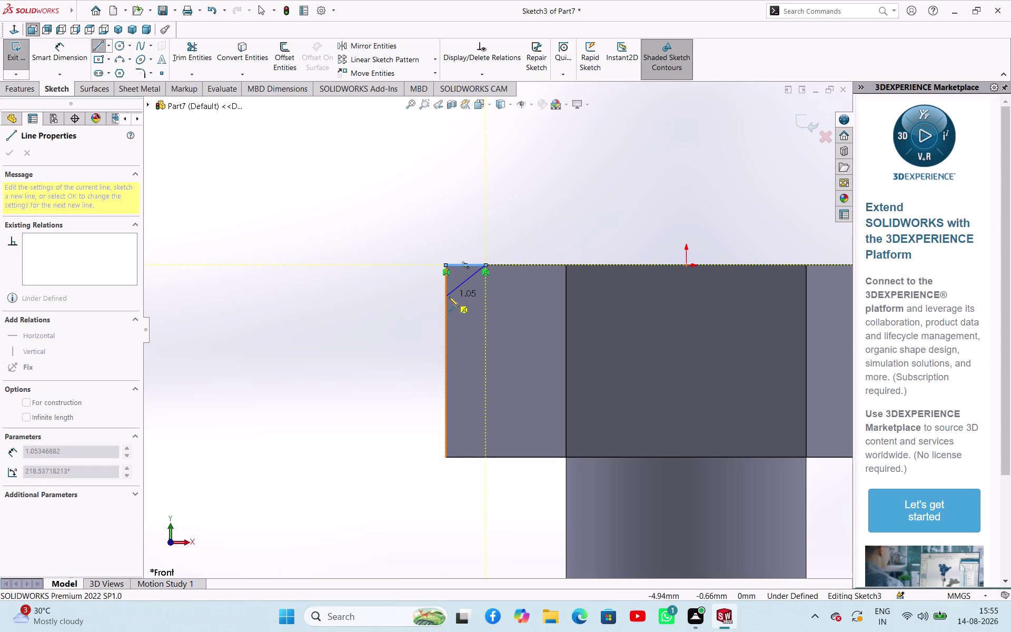
click(449, 299)
click(448, 267)
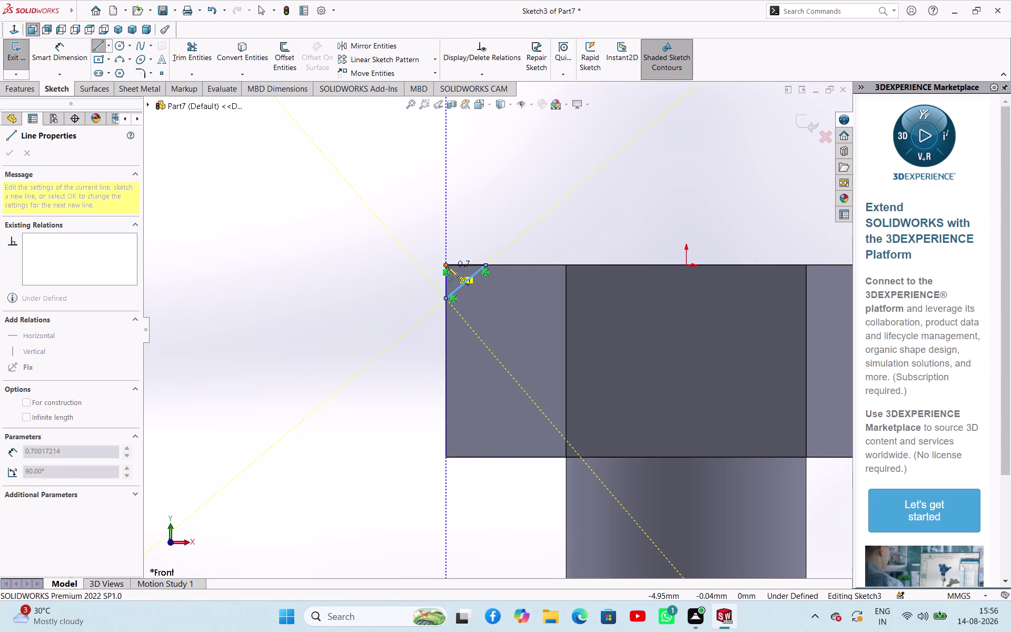
right_click(376, 278)
click(386, 286)
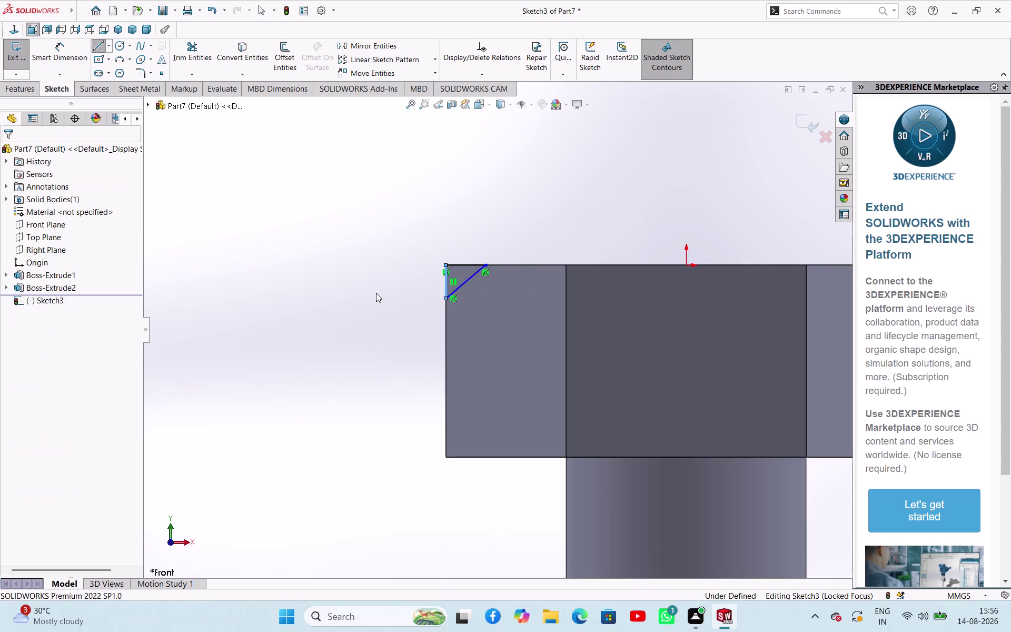
click(365, 294)
scroll(down, 3)
scroll(up, 3)
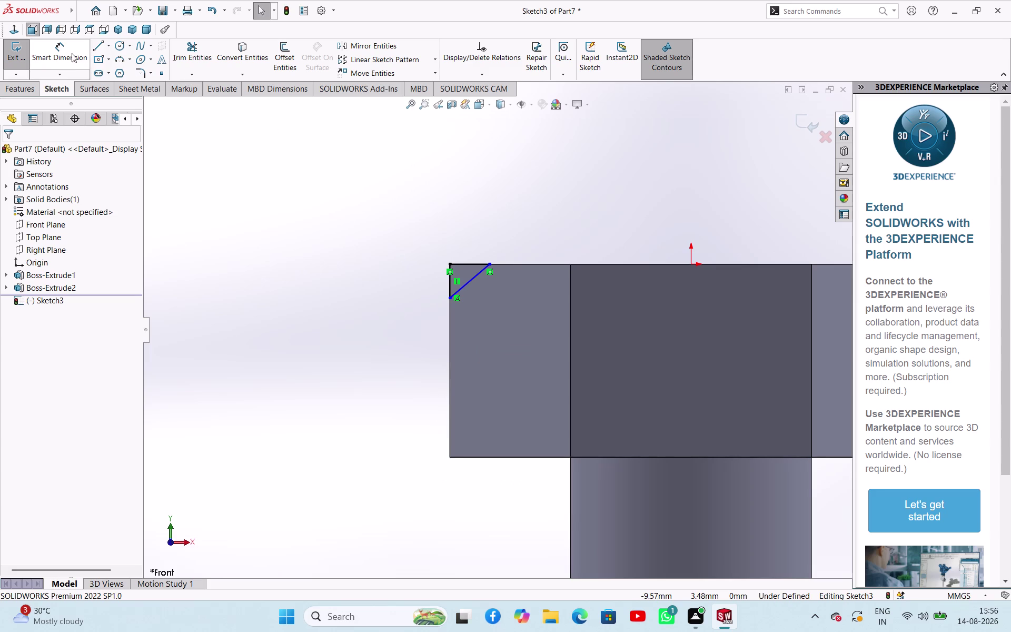
Dimension the vertical and top triangle legs to 1 mm, exit, and start a revolve.
click(60, 55)
scroll(down, 3)
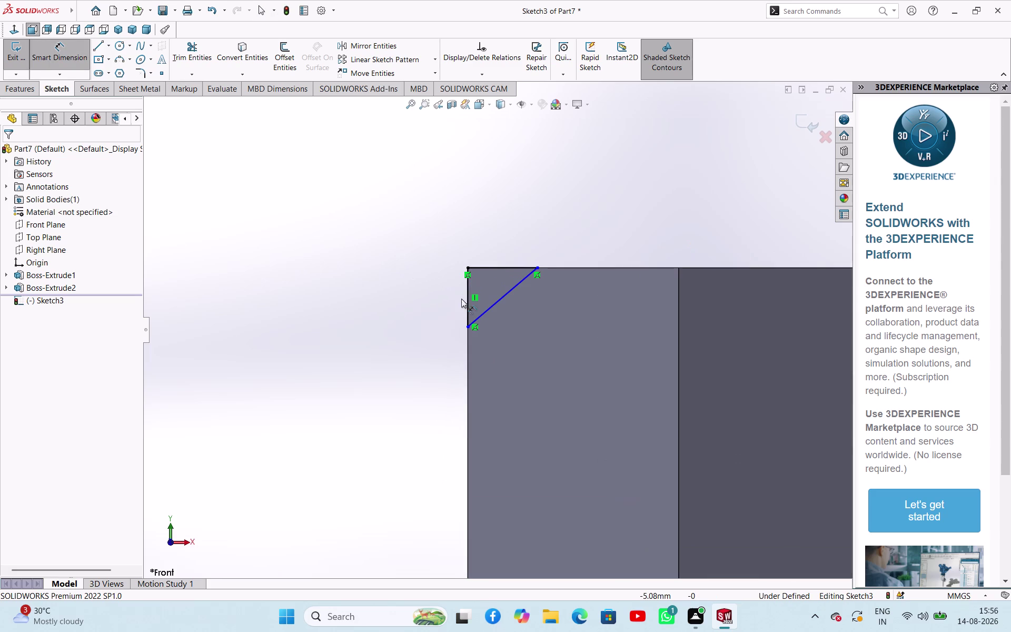
click(466, 300)
click(434, 303)
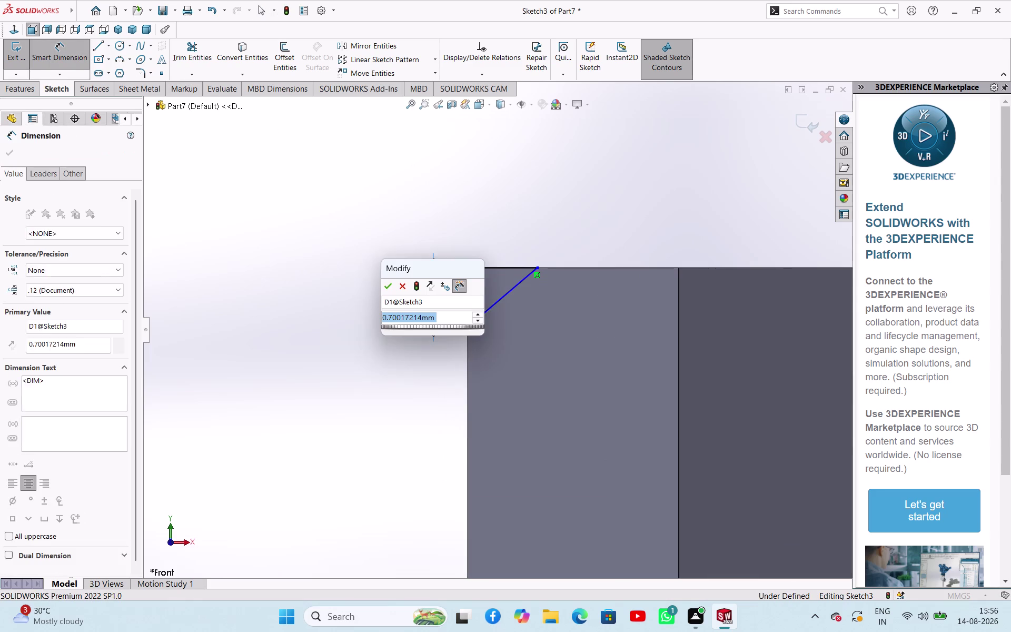
key(1)
key(Return)
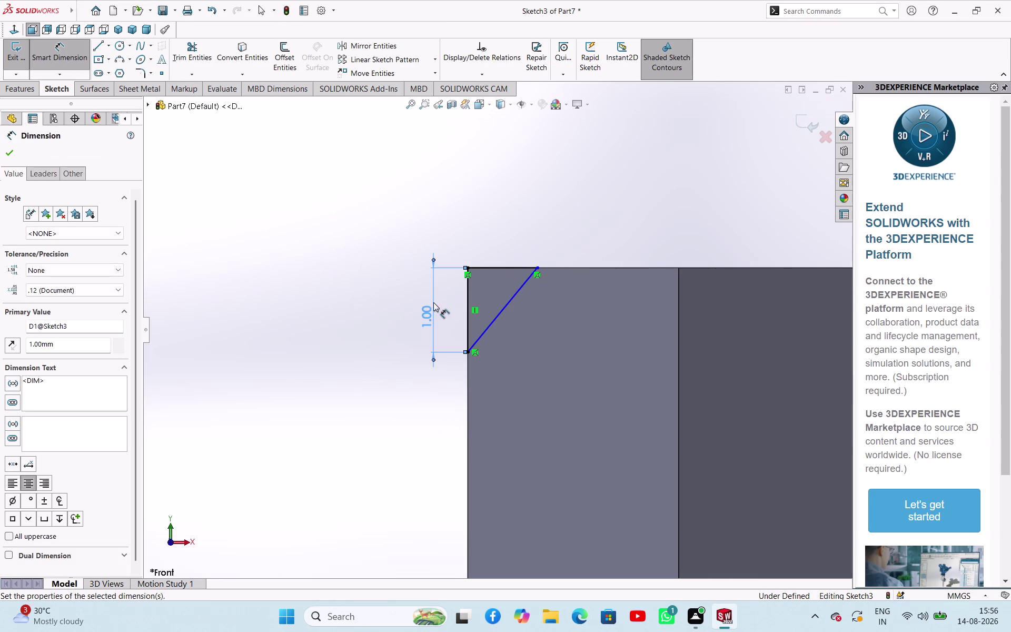
click(493, 268)
click(501, 228)
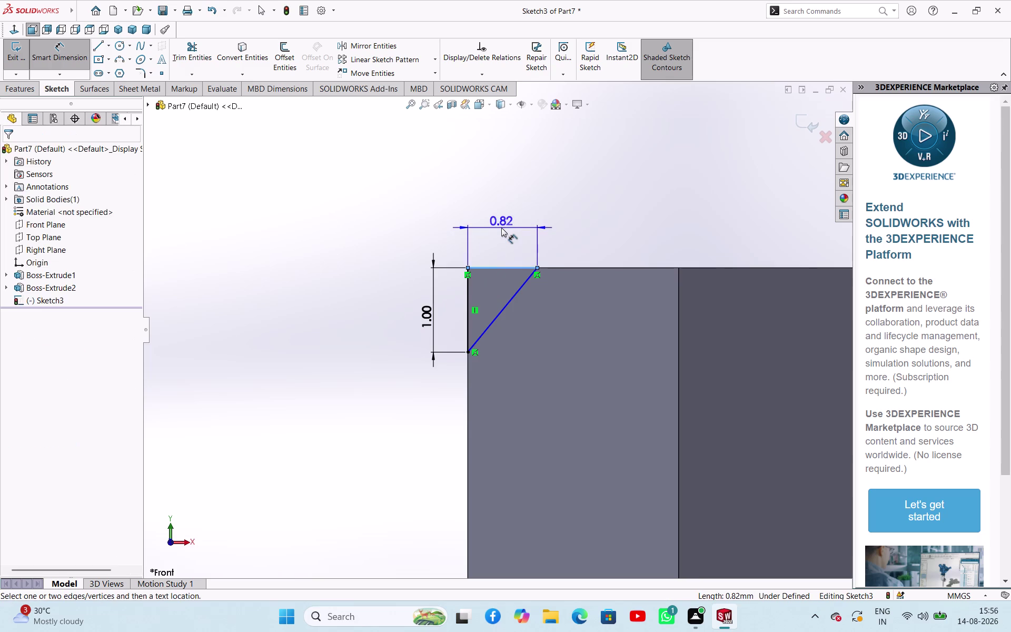
key(1)
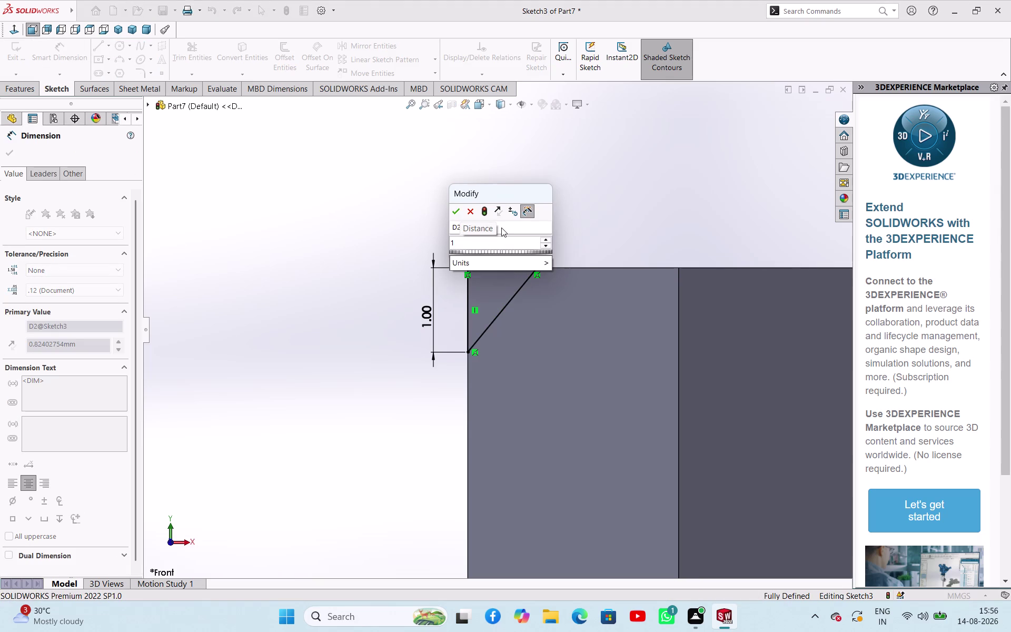
key(Return)
scroll(up, 3)
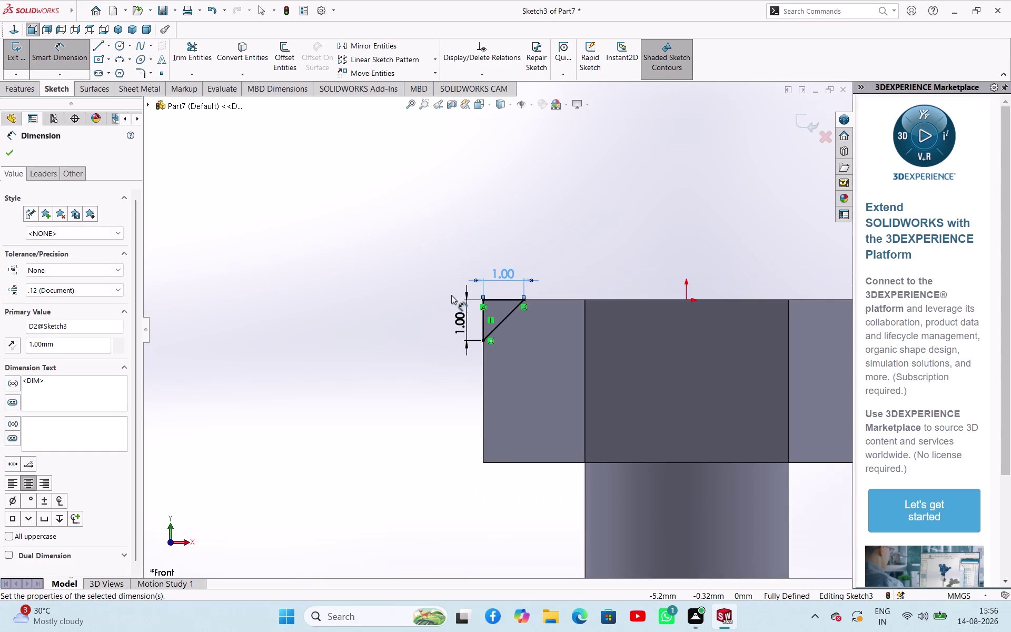
scroll(down, 3)
click(10, 149)
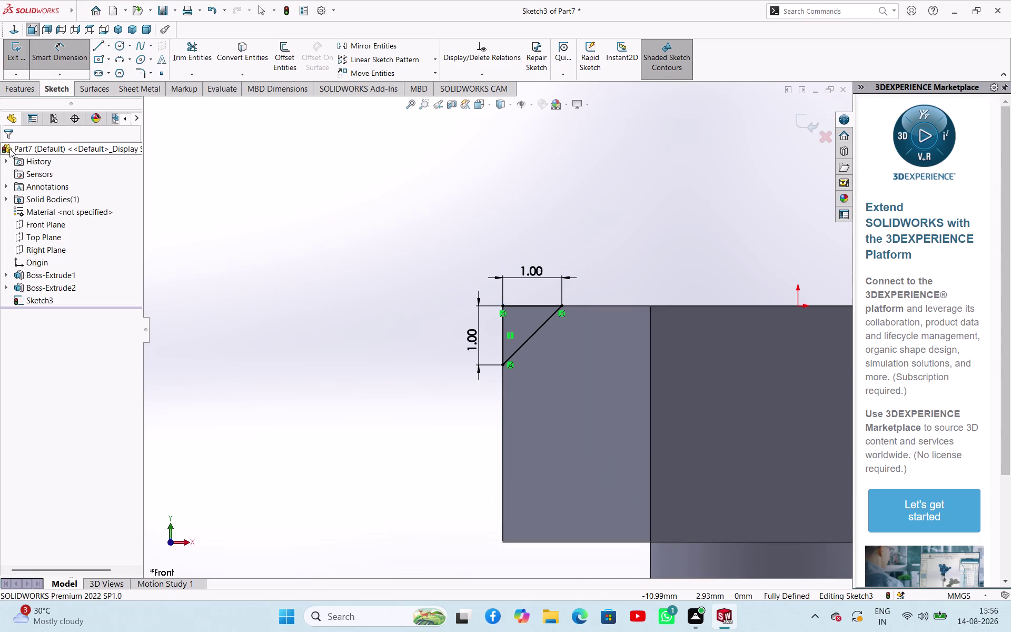
click(13, 62)
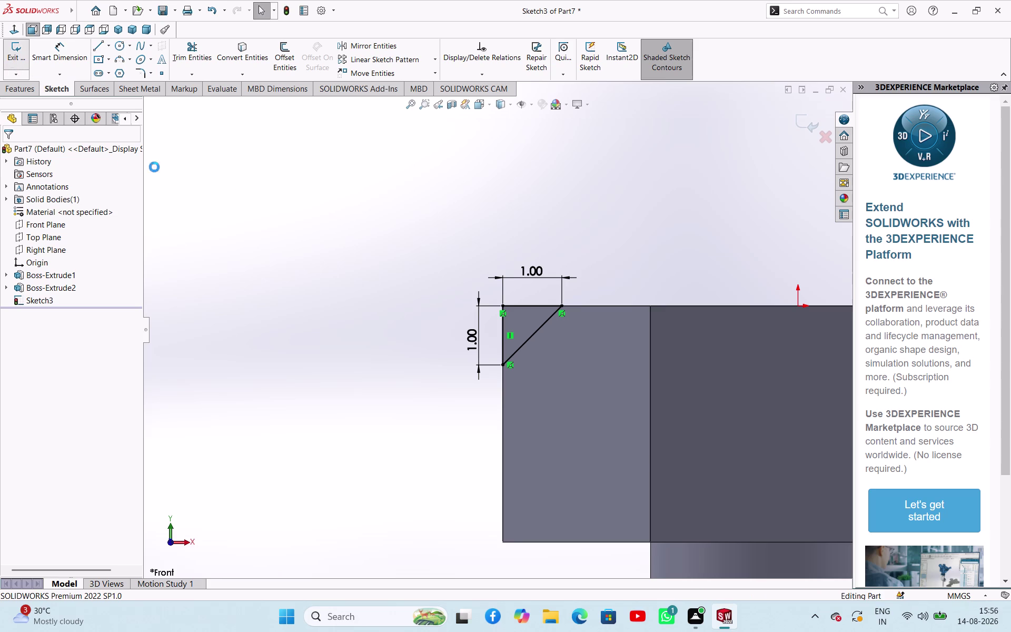
click(72, 56)
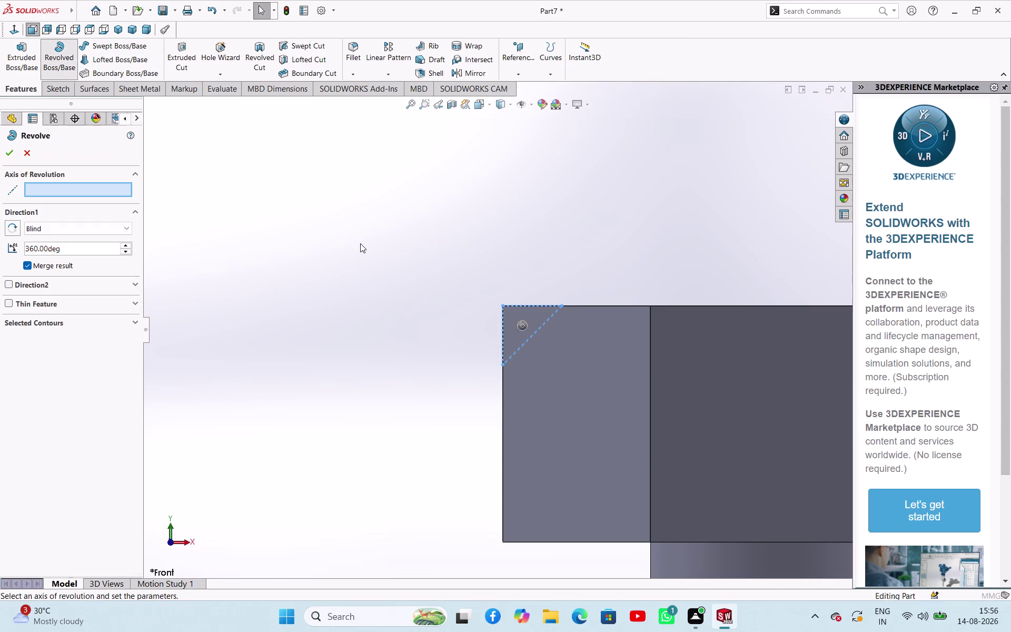
Orbit around the bolt and pick the shank's temporary axis as the revolve axis.
scroll(up, 3)
middle_drag(576, 226, 574, 264)
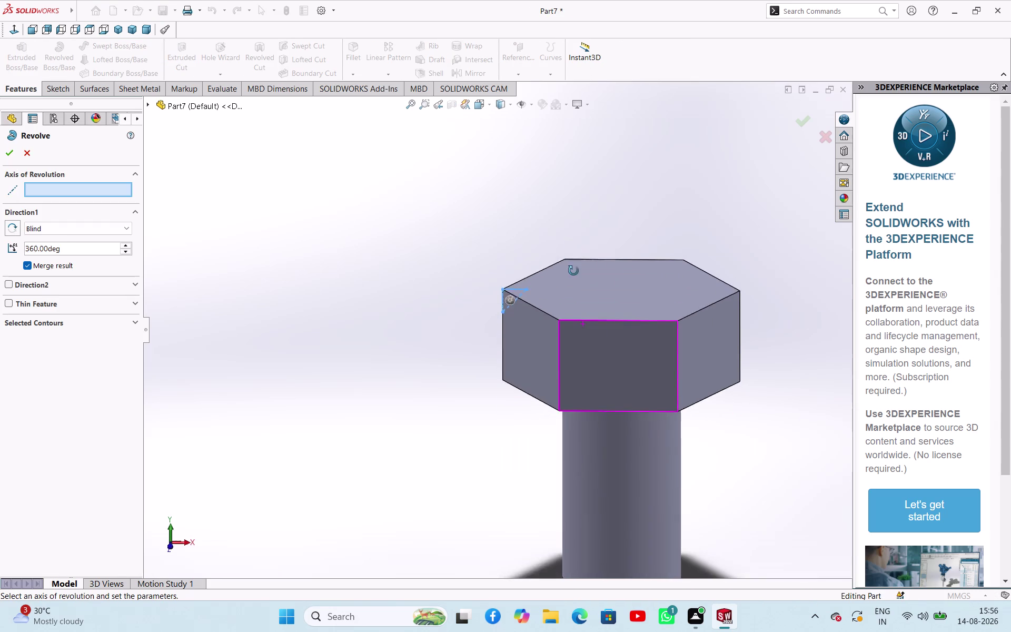
middle_drag(573, 263, 582, 290)
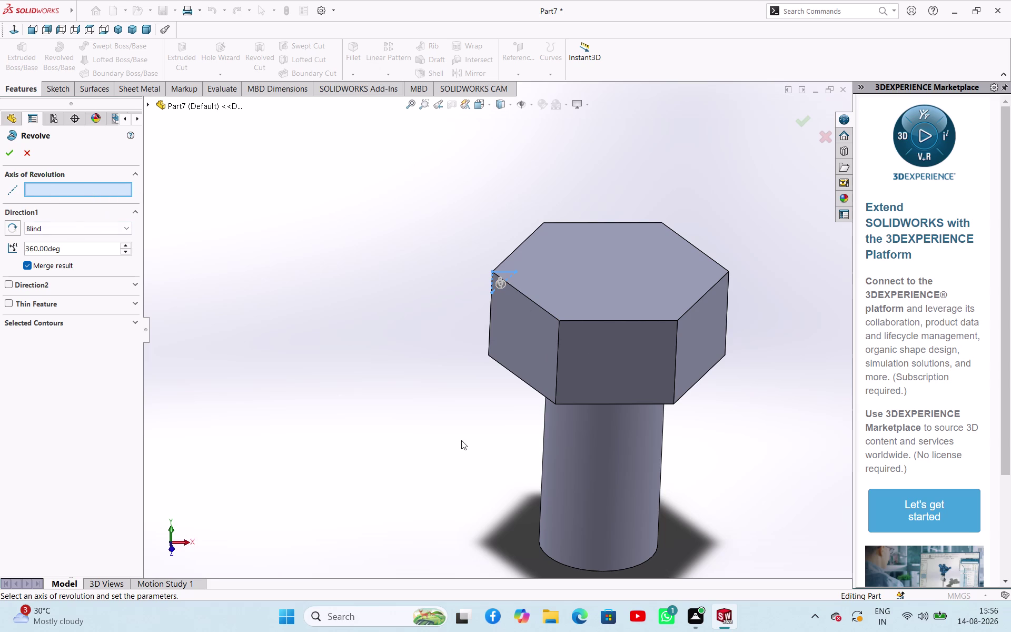
middle_drag(697, 408, 667, 379)
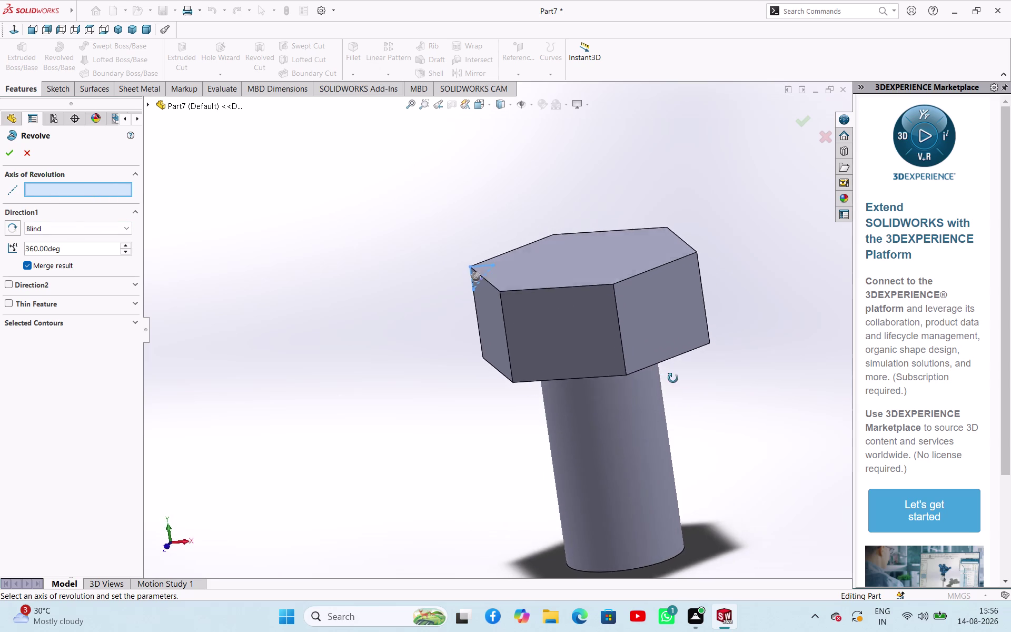
middle_drag(666, 379, 688, 365)
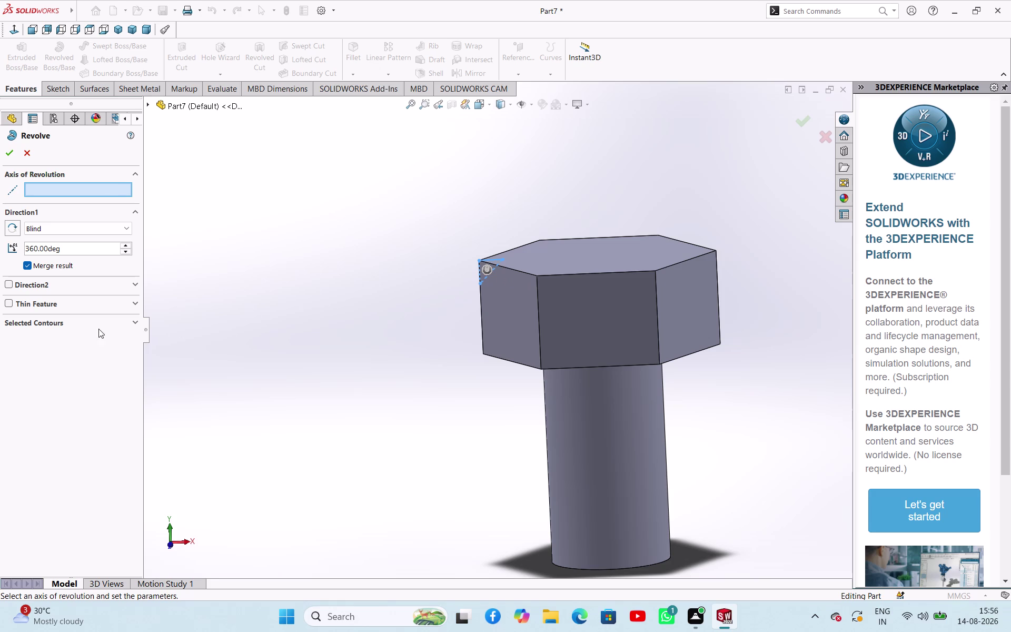
click(130, 287)
click(130, 286)
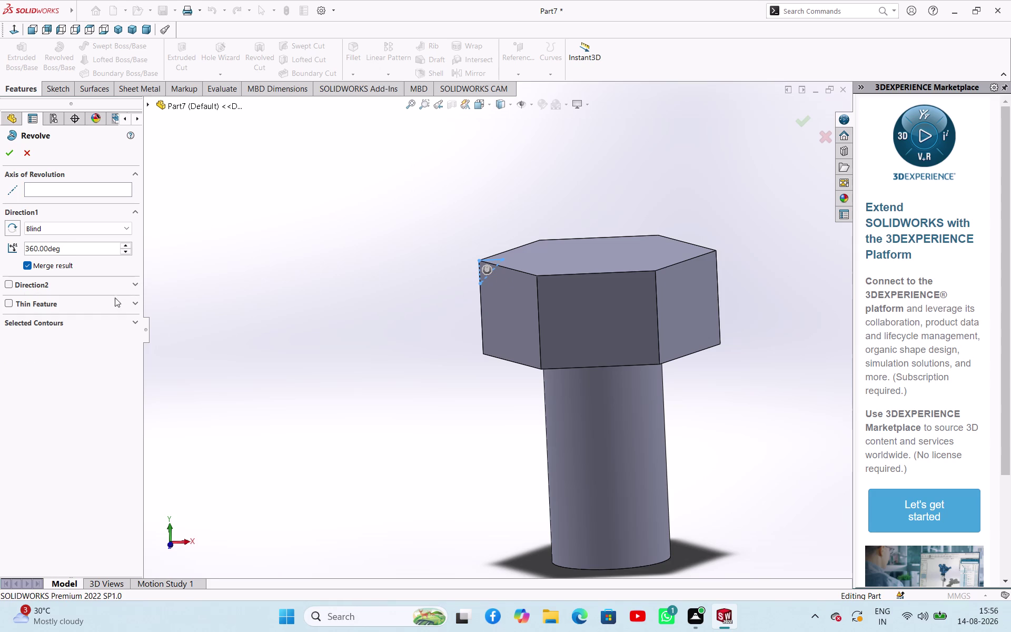
click(139, 305)
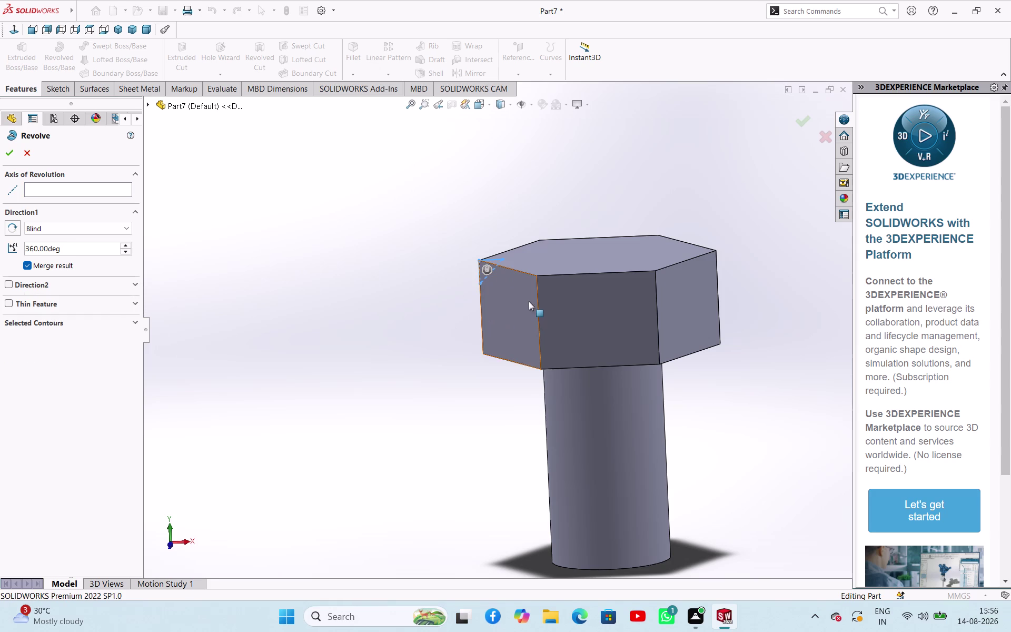
click(606, 429)
click(609, 440)
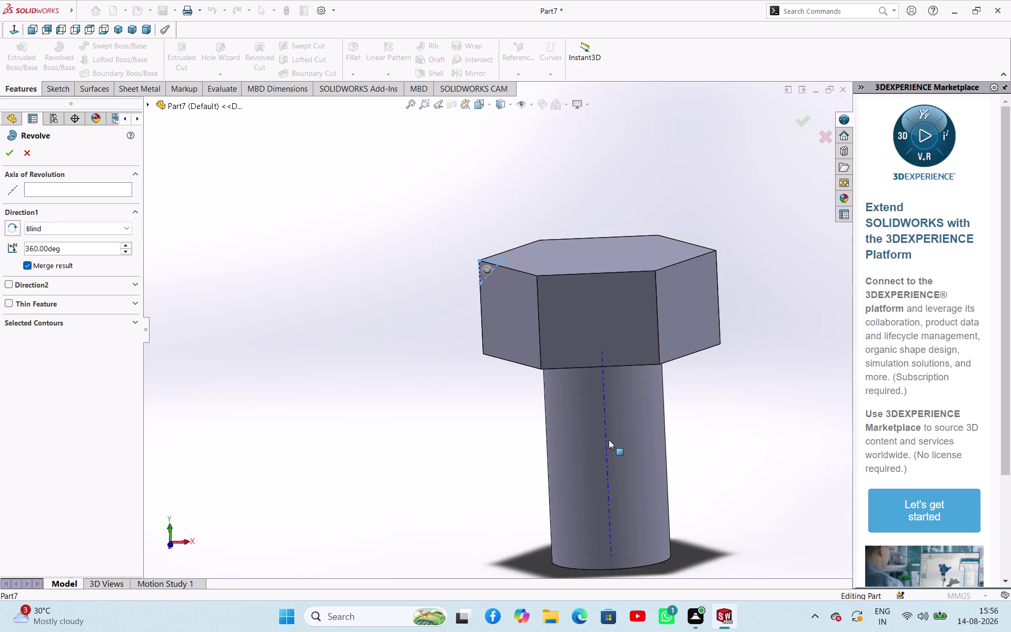
middle_drag(379, 308, 391, 309)
click(115, 189)
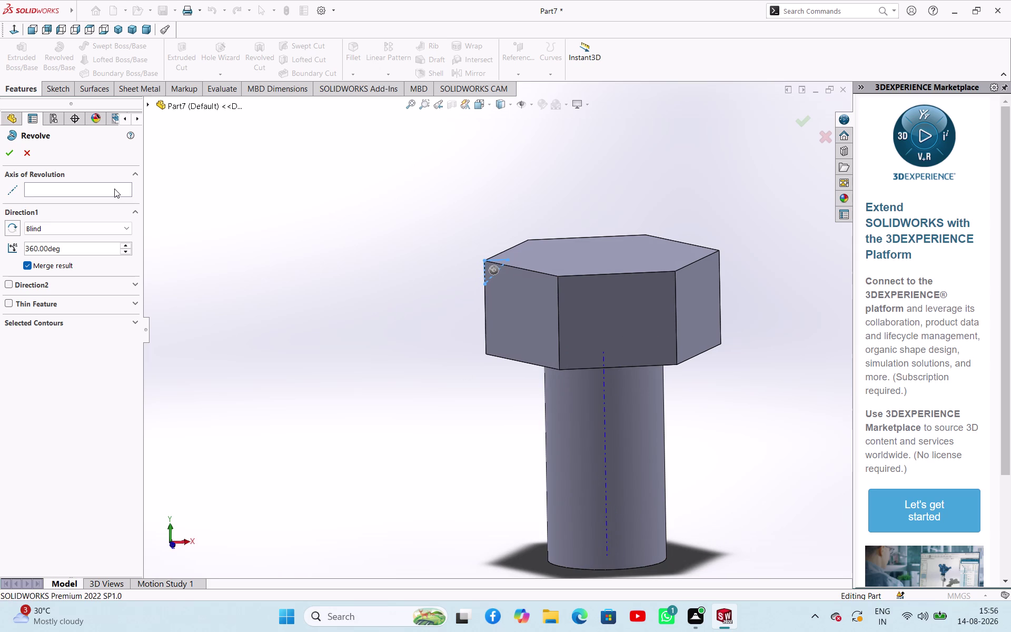
click(605, 404)
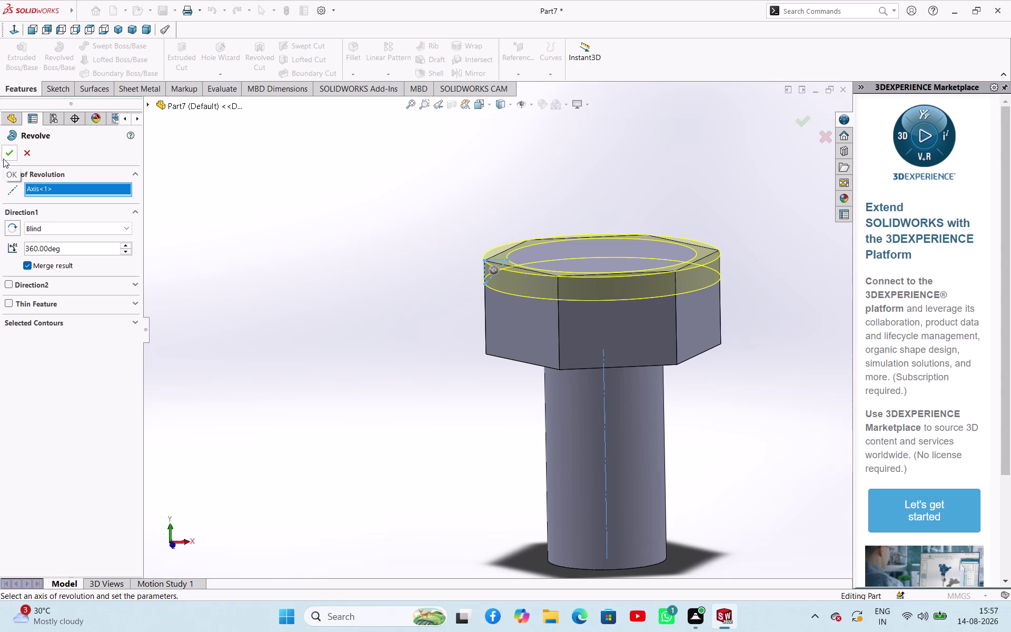
Confirm Revolve1 and orbit to inspect the new ring on the head.
click(3, 158)
click(382, 261)
middle_drag(457, 293, 469, 221)
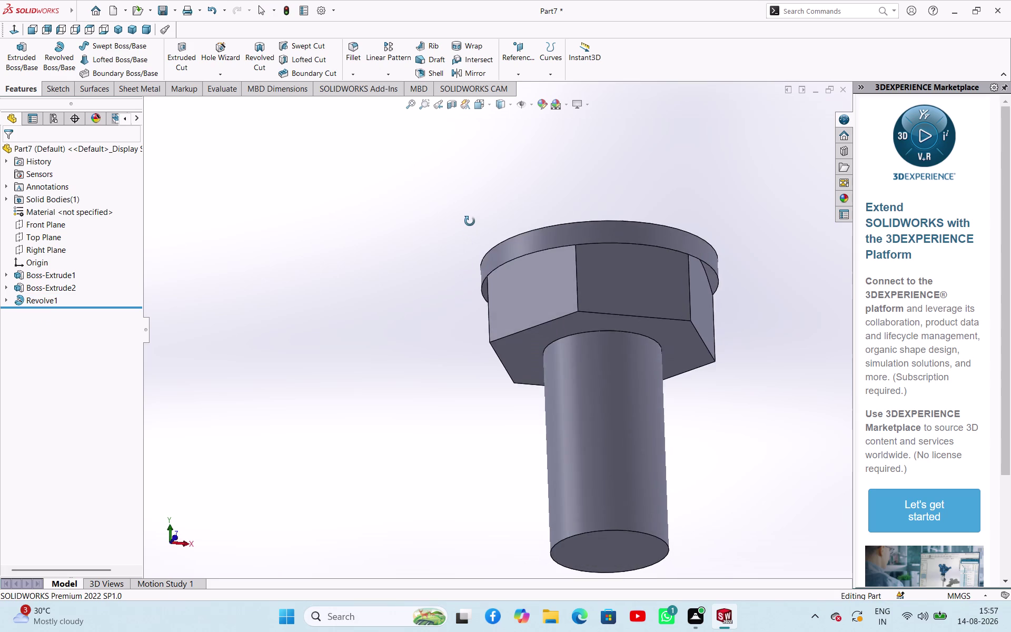
middle_drag(470, 221, 446, 261)
Delete Revolve1, then start an Extruded Cut from Sketch3.
right_click(43, 298)
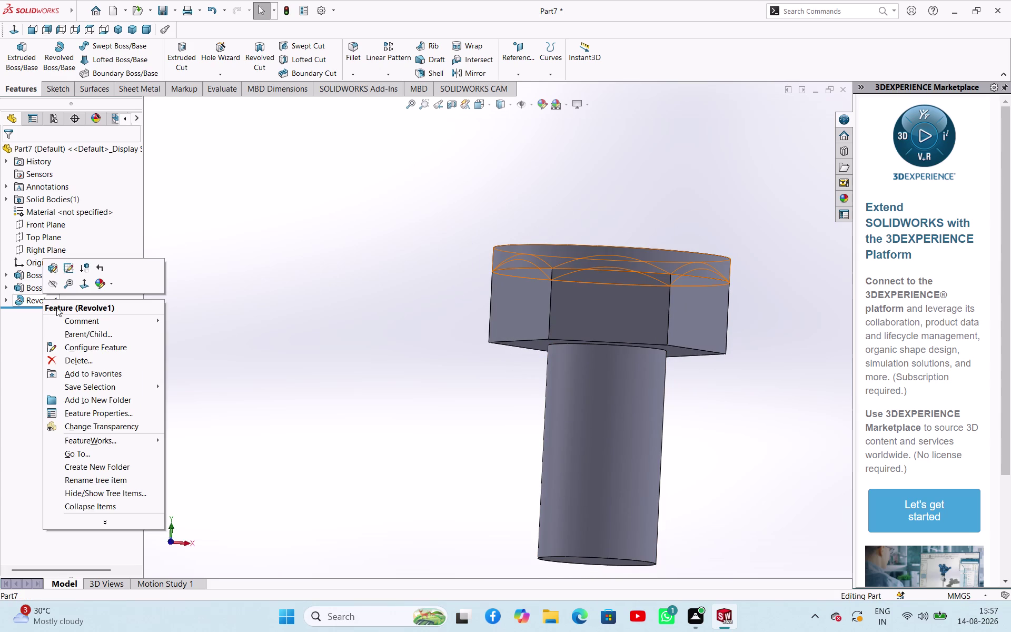
click(54, 363)
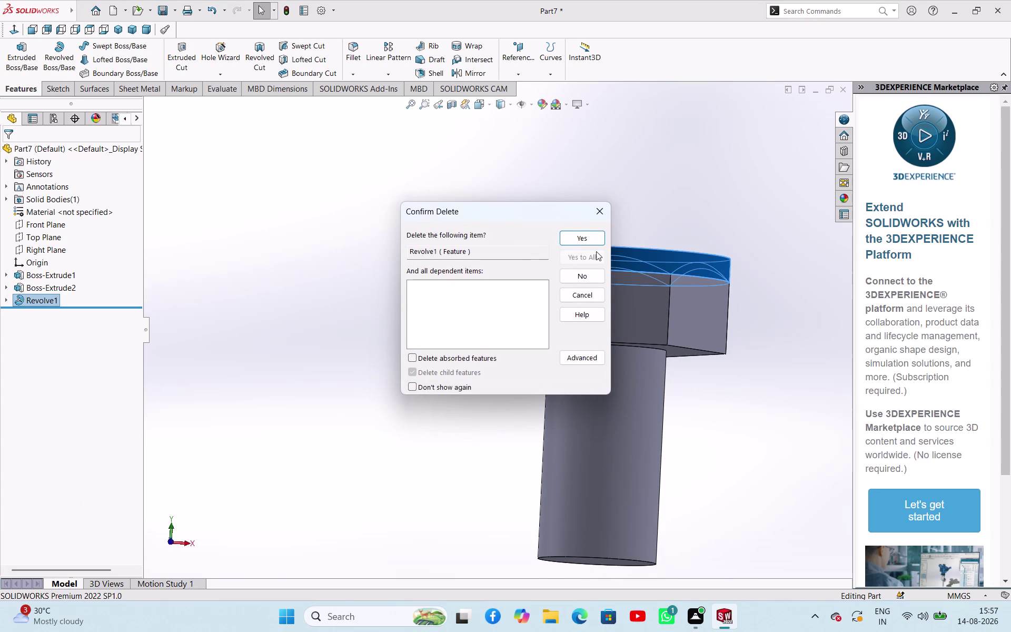
click(585, 239)
click(416, 265)
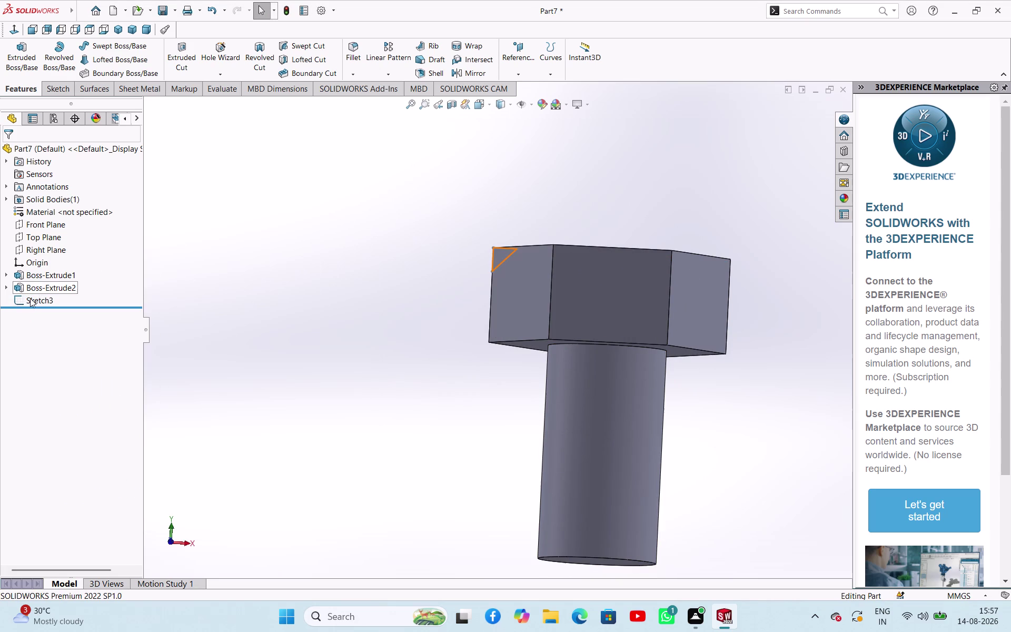
click(30, 300)
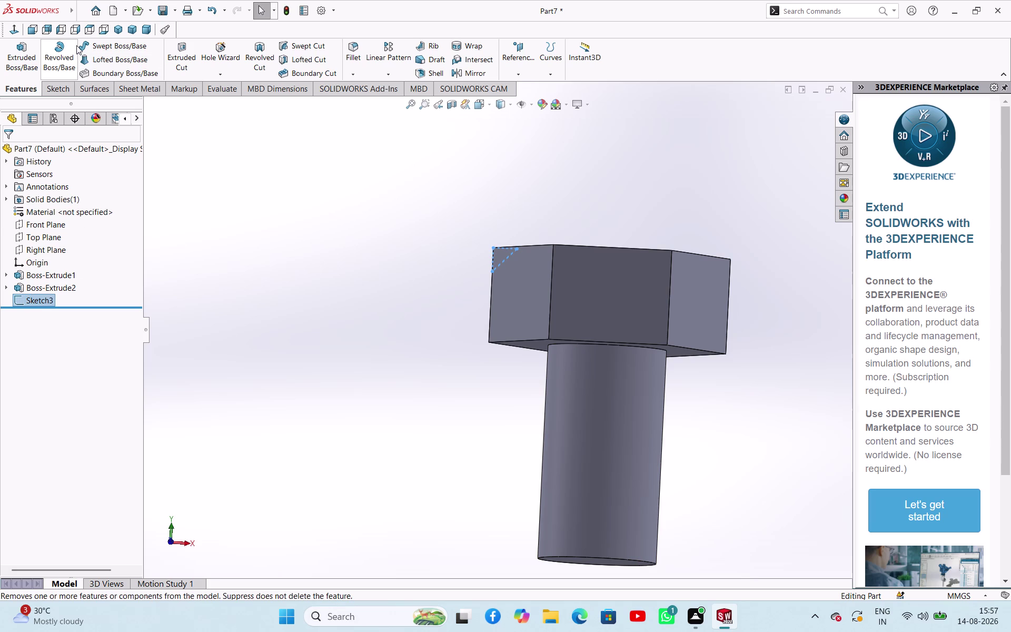
click(177, 59)
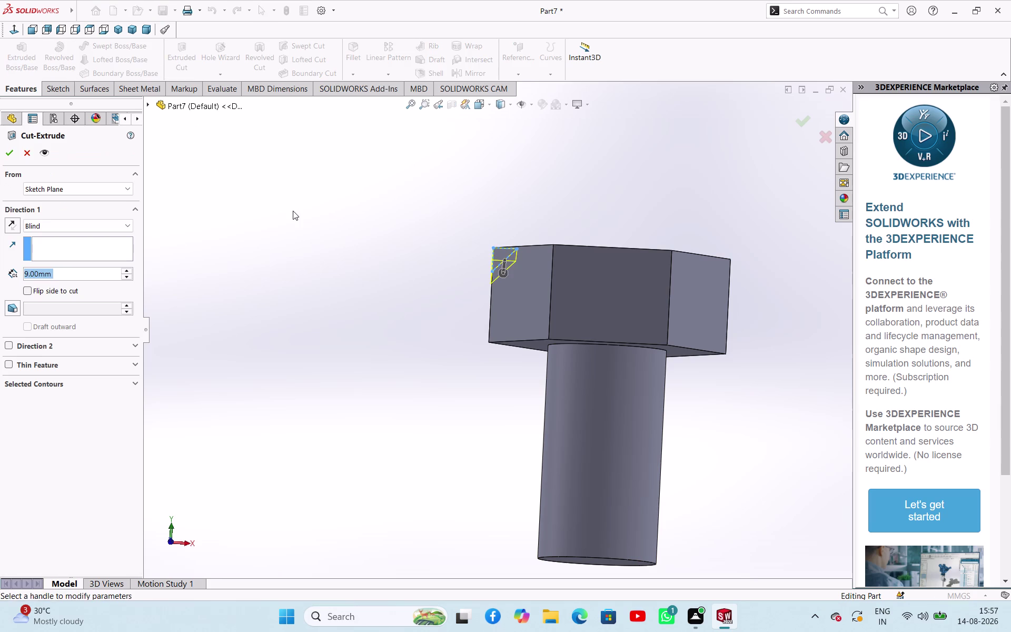
Orbit around the Cut-Extrude preview, cancel it, and select the Top Plane.
middle_drag(292, 211, 296, 263)
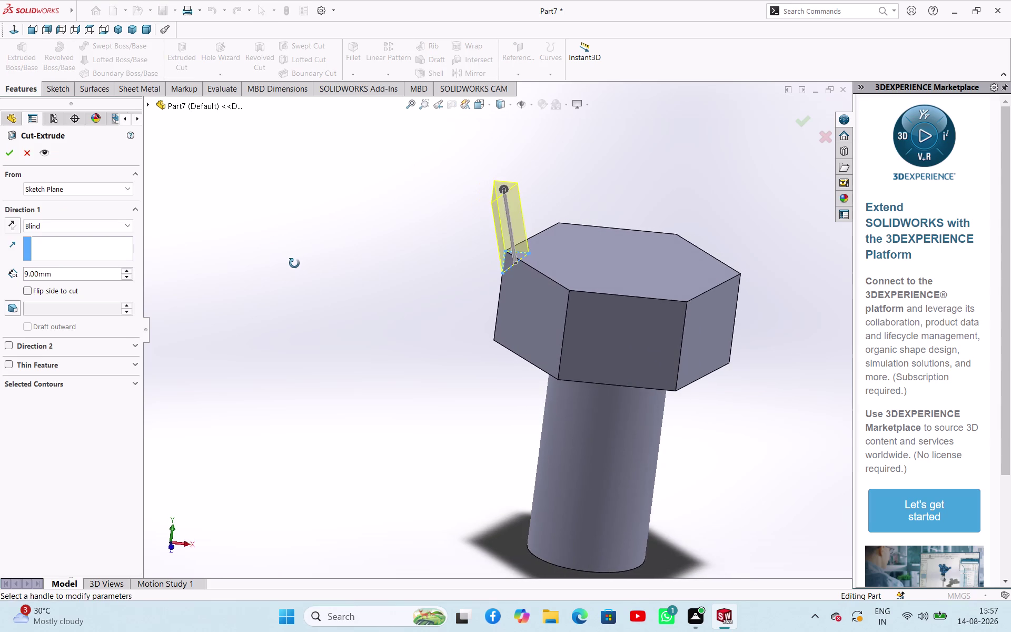
middle_drag(295, 263, 296, 320)
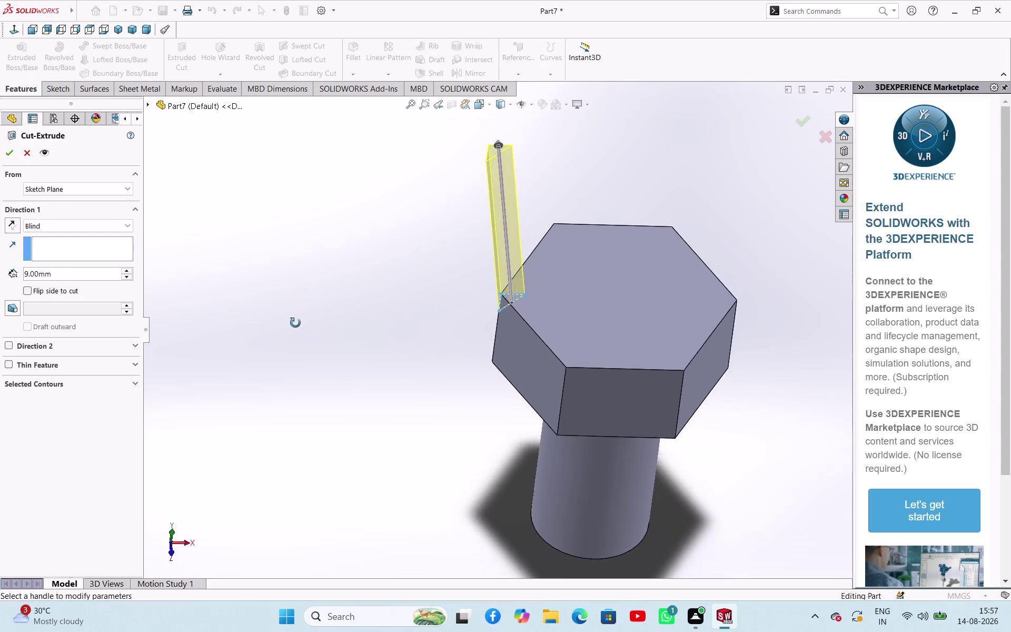
middle_drag(296, 321, 286, 254)
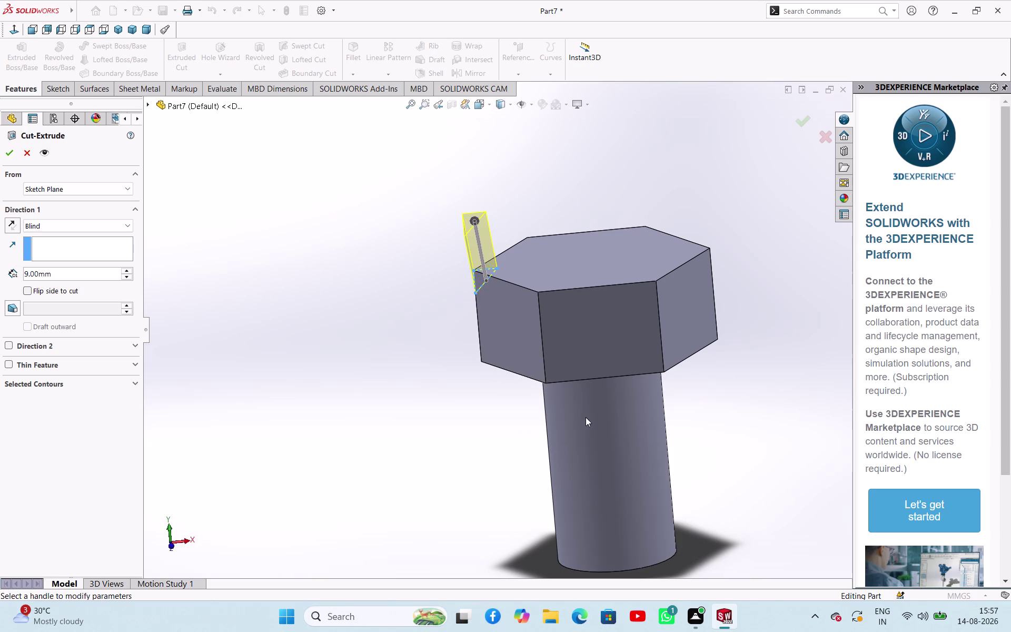
click(21, 149)
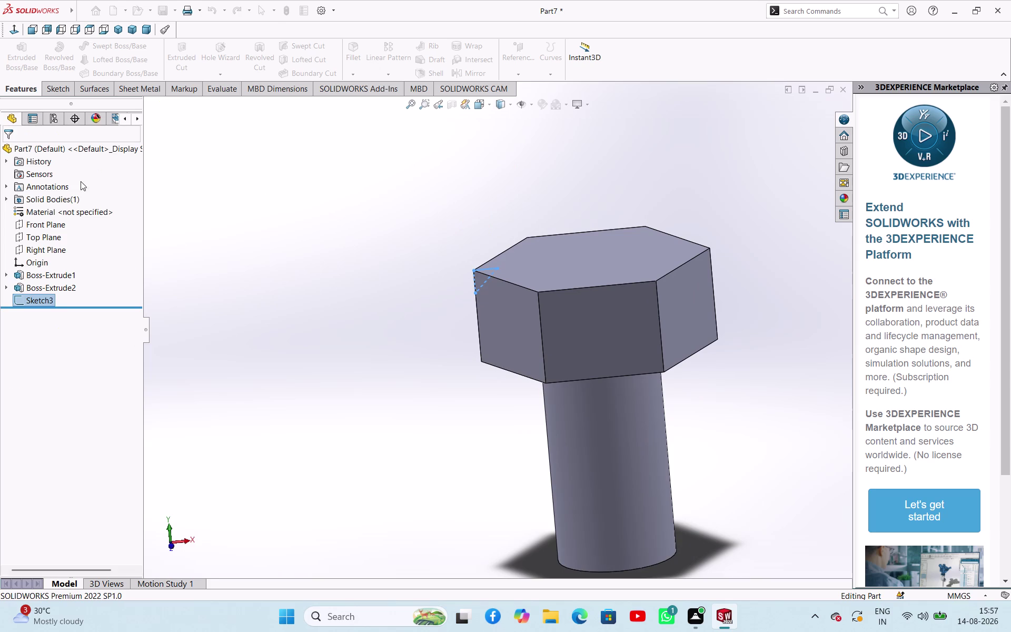
click(234, 231)
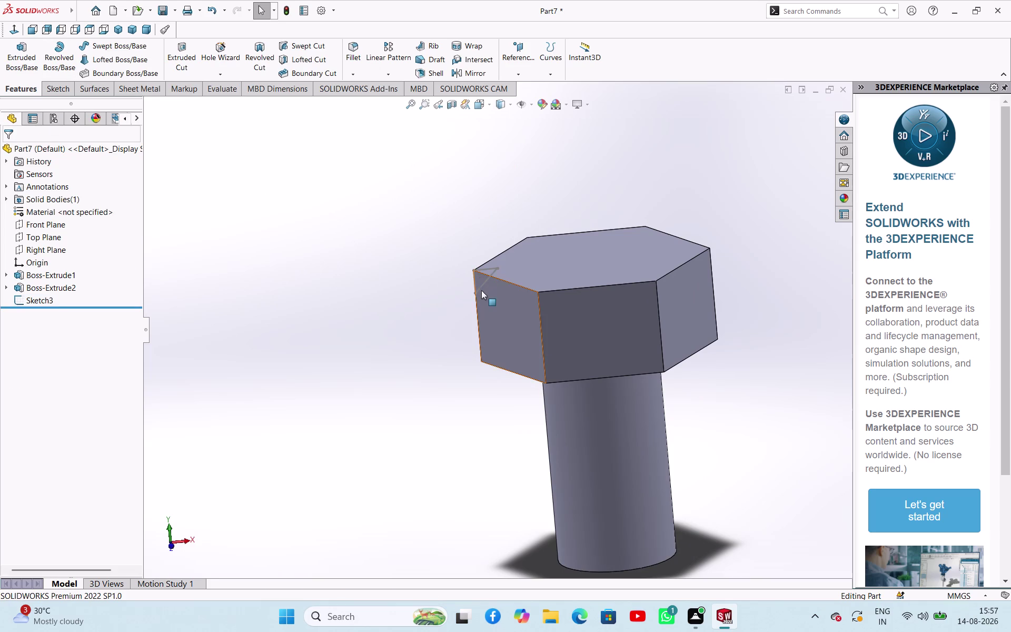
click(272, 211)
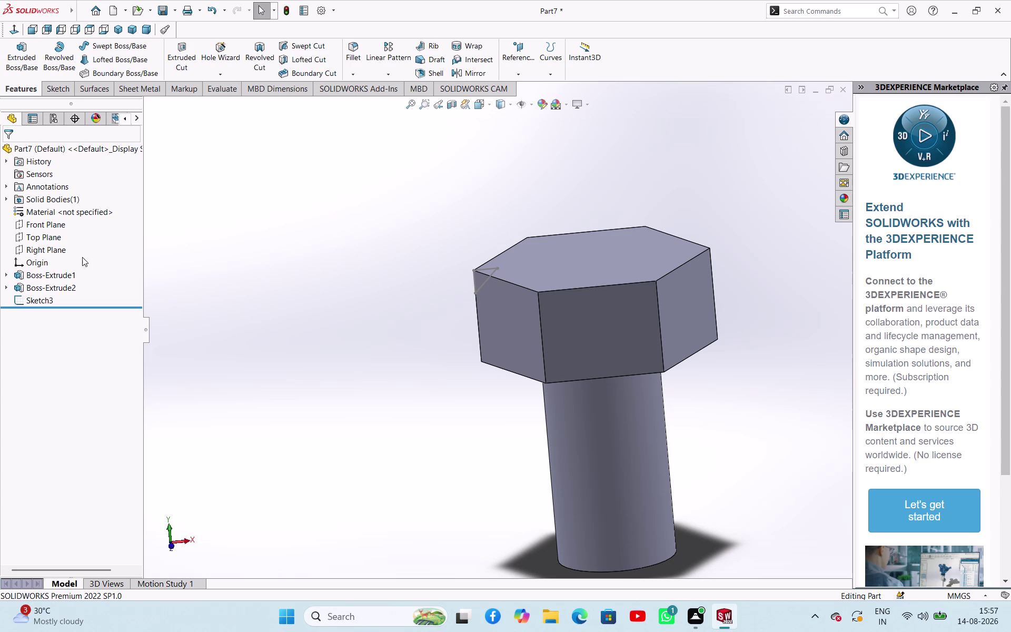
click(52, 240)
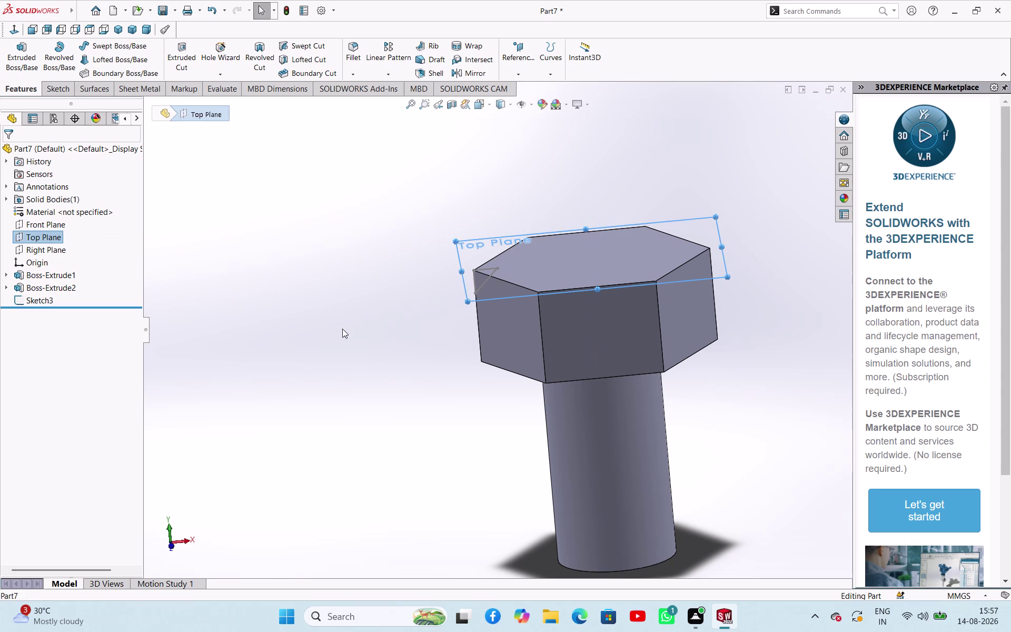
Clear the selection, zoom toward the head, and choose Edit Sketch on Sketch3.
click(236, 302)
scroll(down, 3)
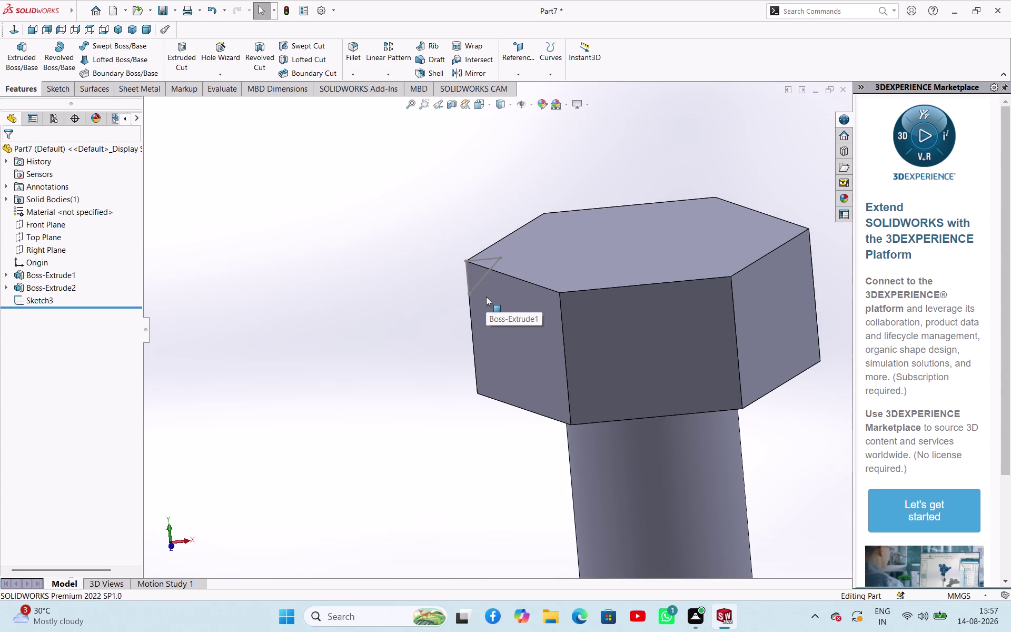
scroll(down, 3)
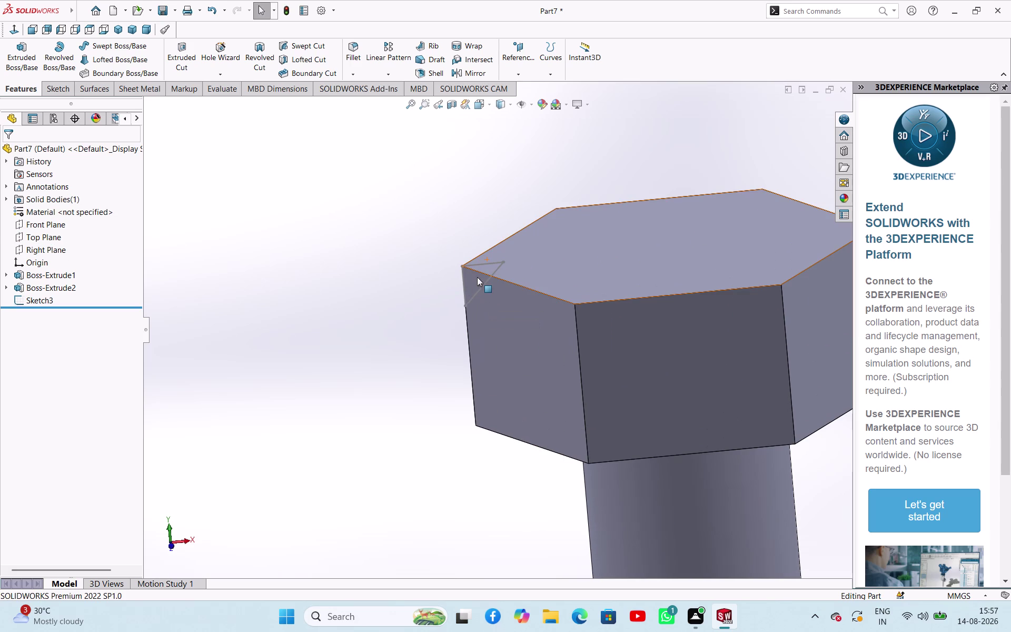
scroll(up, 3)
key(9)
scroll(down, 3)
scroll(up, 3)
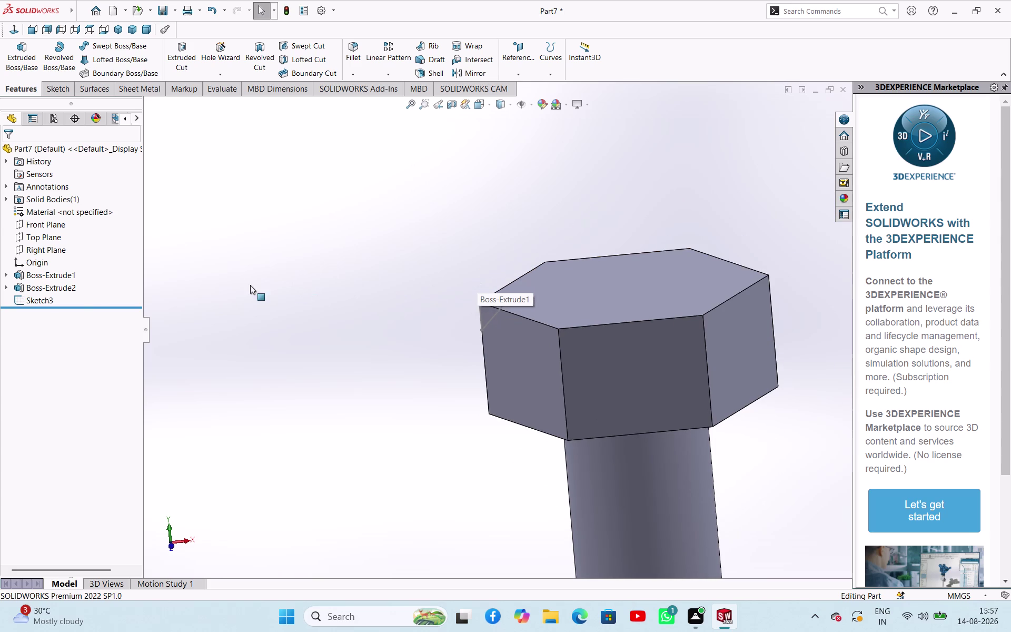
click(34, 300)
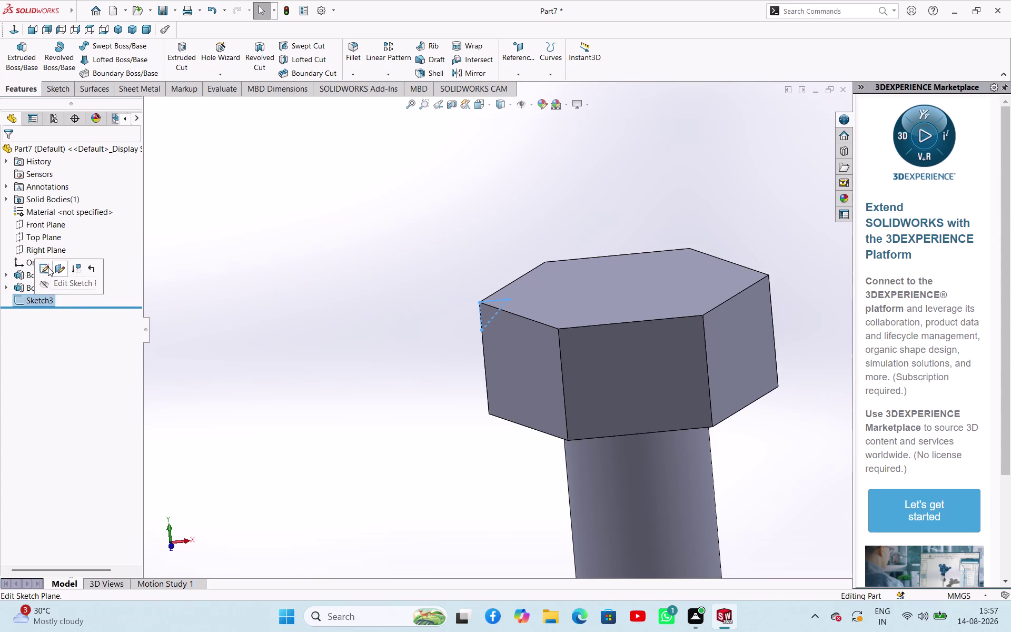
click(48, 267)
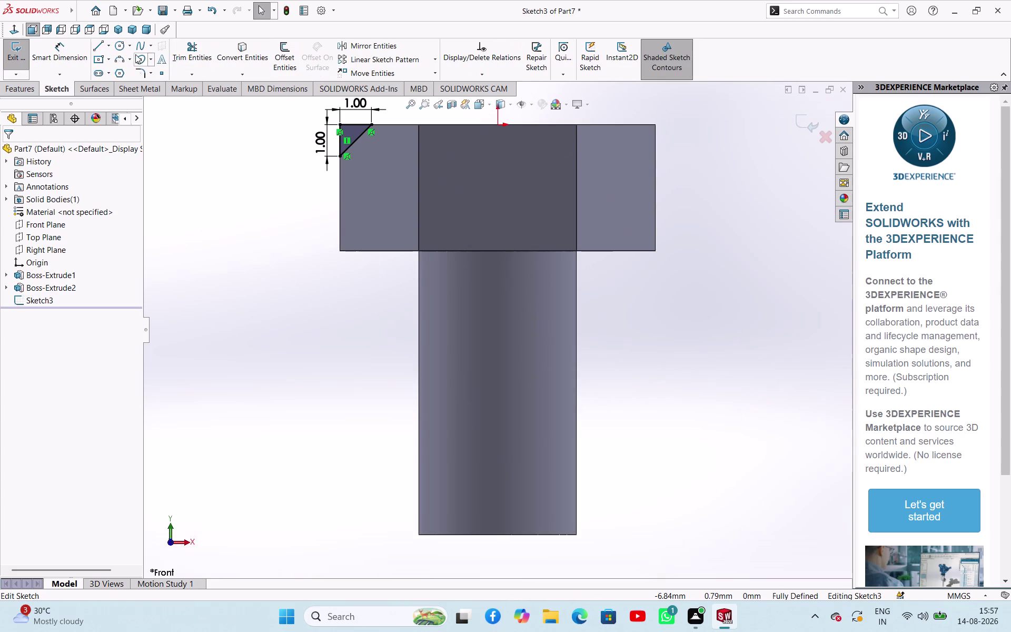
Draw a vertical centerline from the head's top centre down past the shank.
click(107, 47)
click(99, 71)
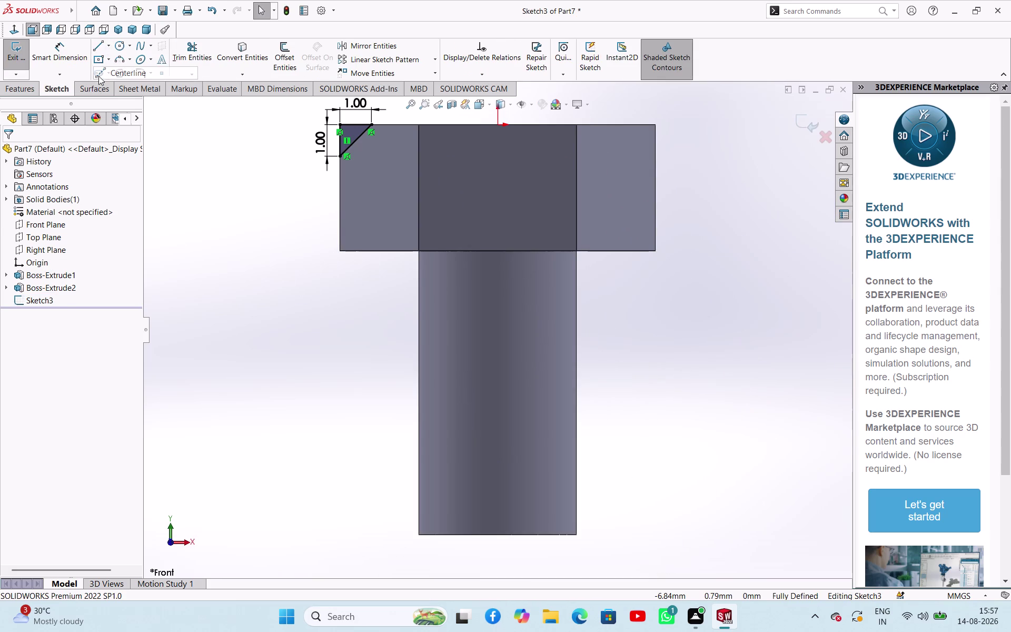
click(26, 319)
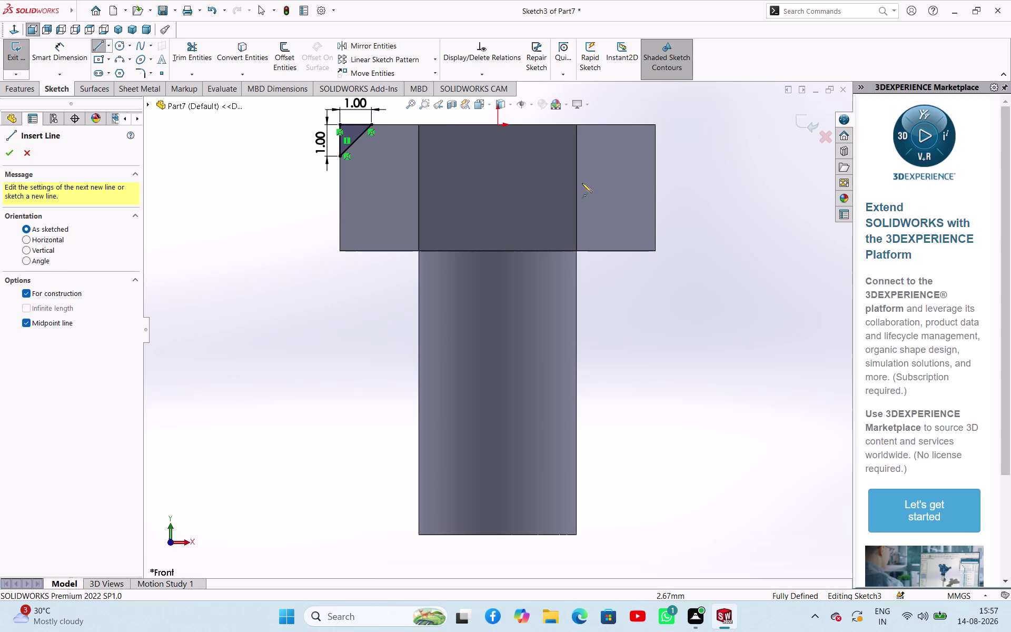
click(497, 125)
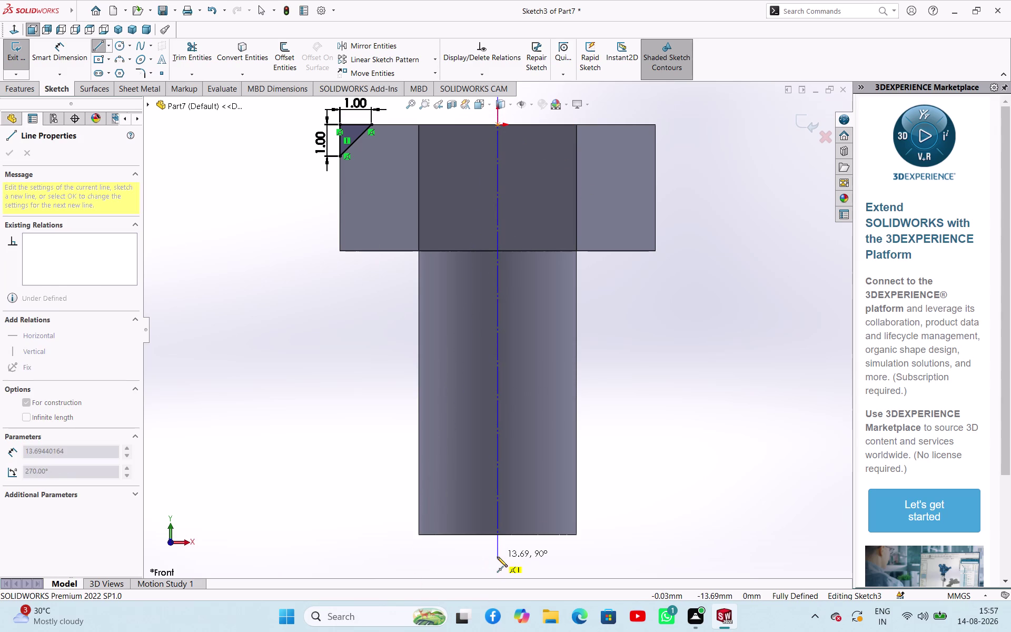
click(498, 557)
right_click(666, 443)
click(677, 454)
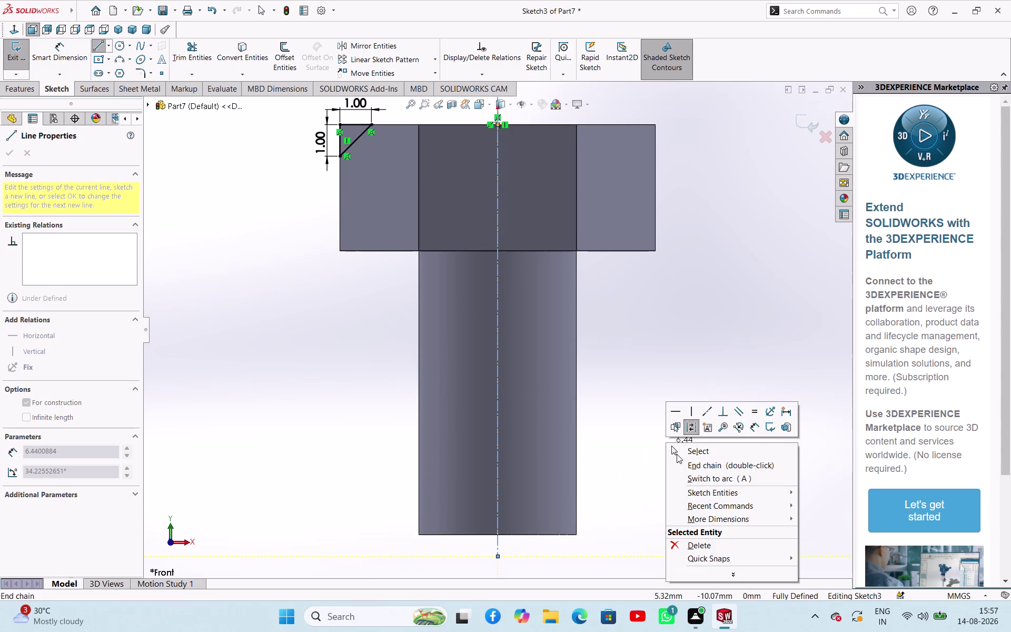
click(655, 413)
scroll(up, 3)
scroll(down, 3)
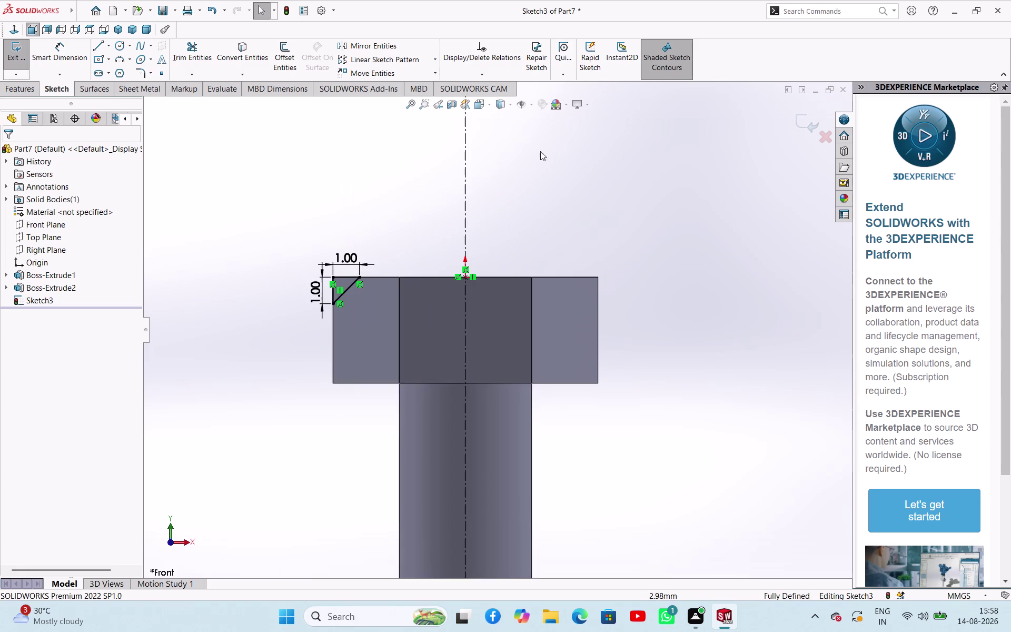
Exit Sketch3, switch to isometric view (Ctrl+7), and start a Revolved Cut.
click(13, 55)
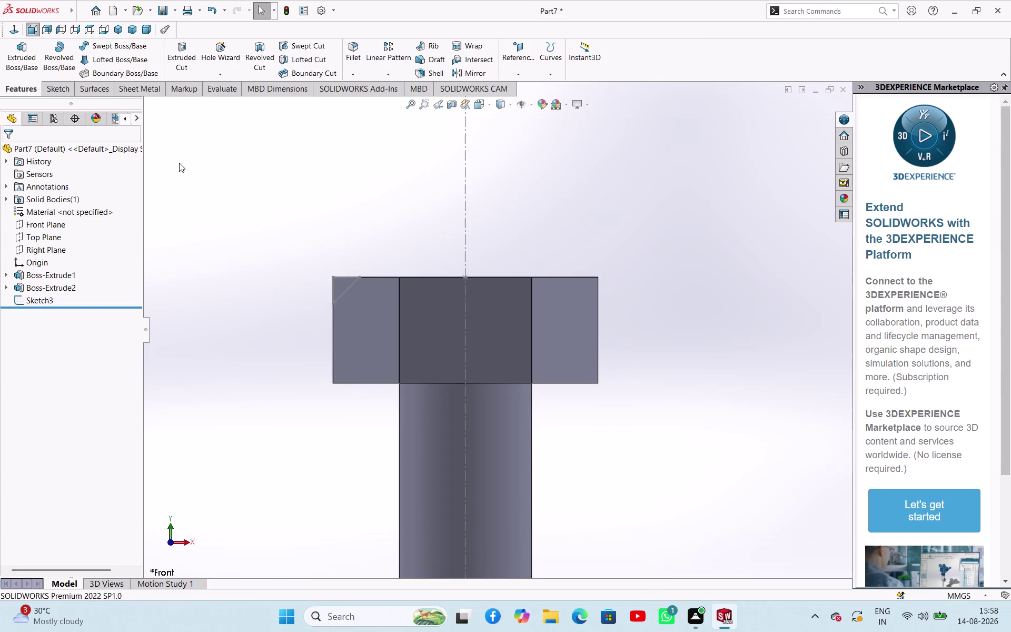
key(ctrl+7)
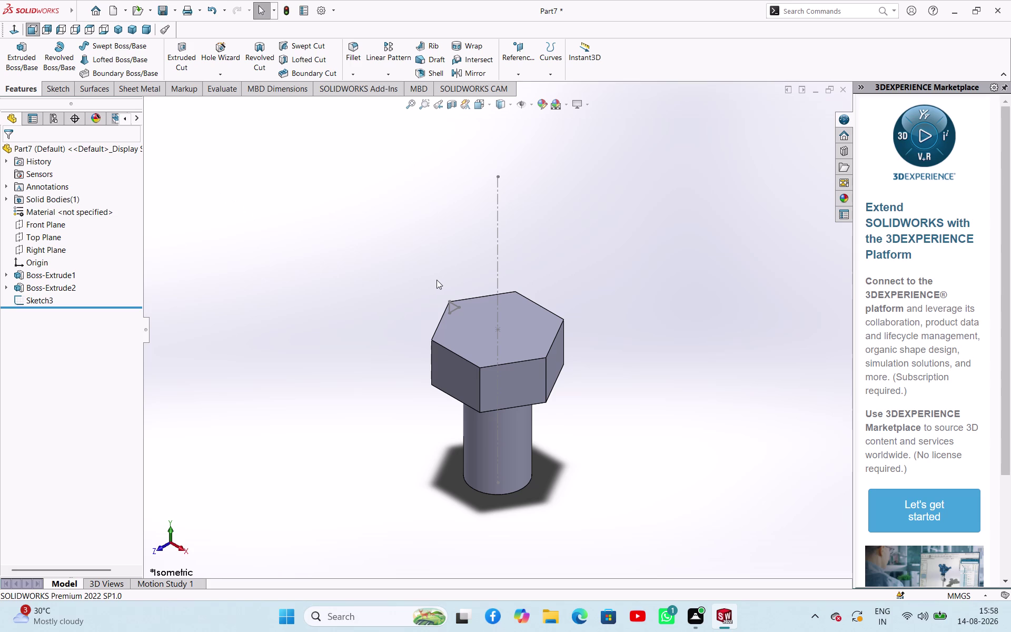
click(262, 50)
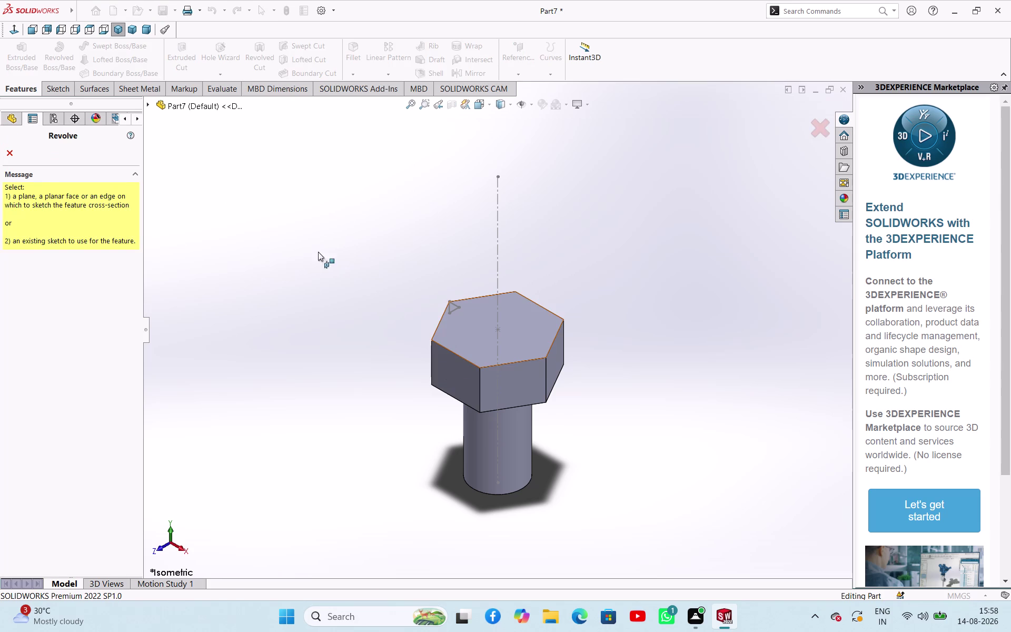
Create a 360° Cut-Revolve1 from Sketch3 around Line6, then bring up Save As.
click(499, 242)
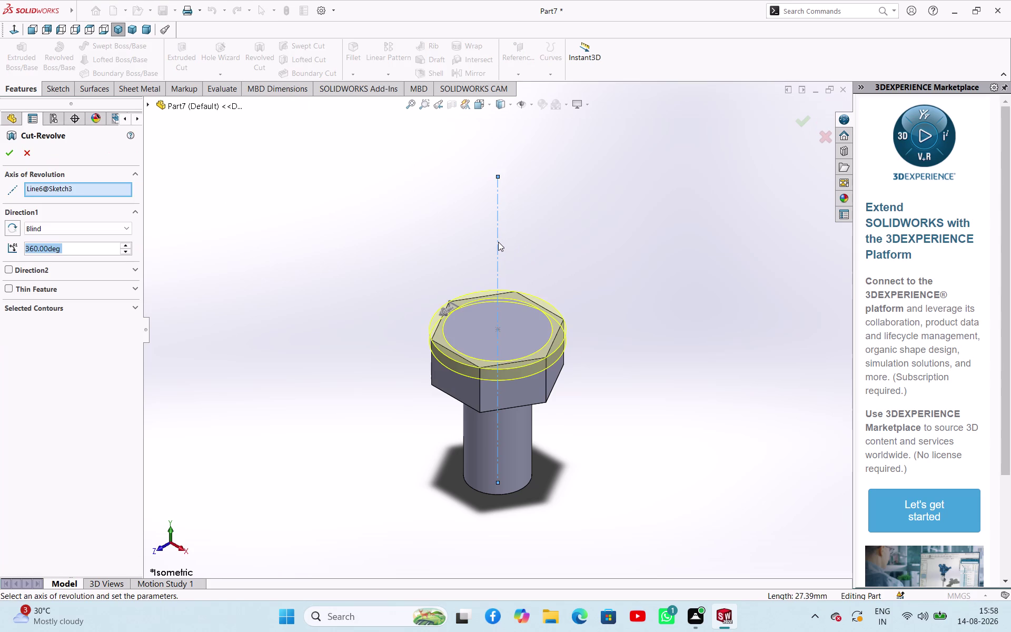
click(9, 150)
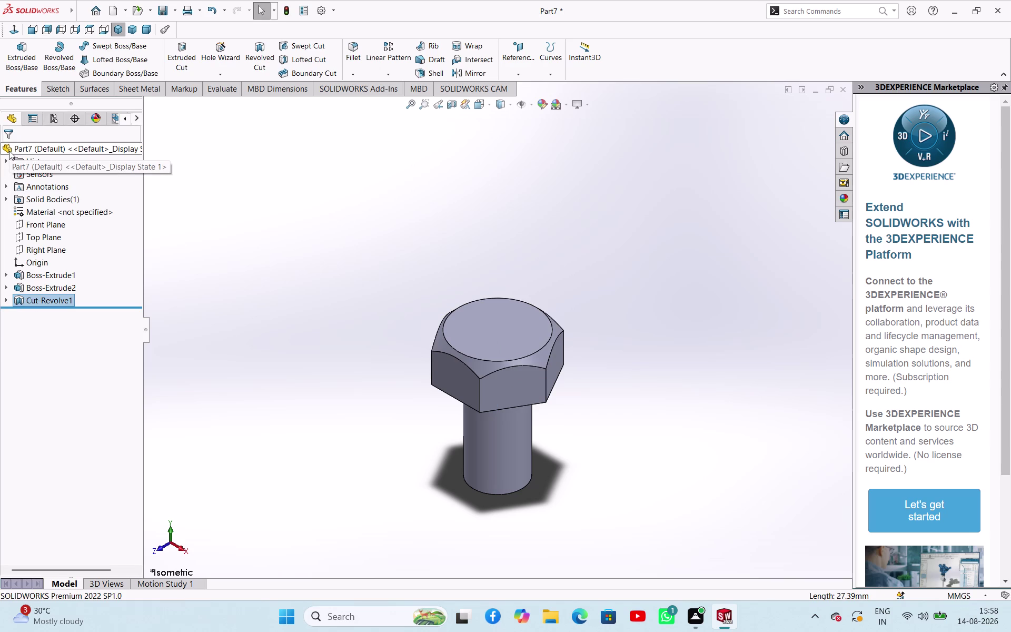
key(ctrl+s)
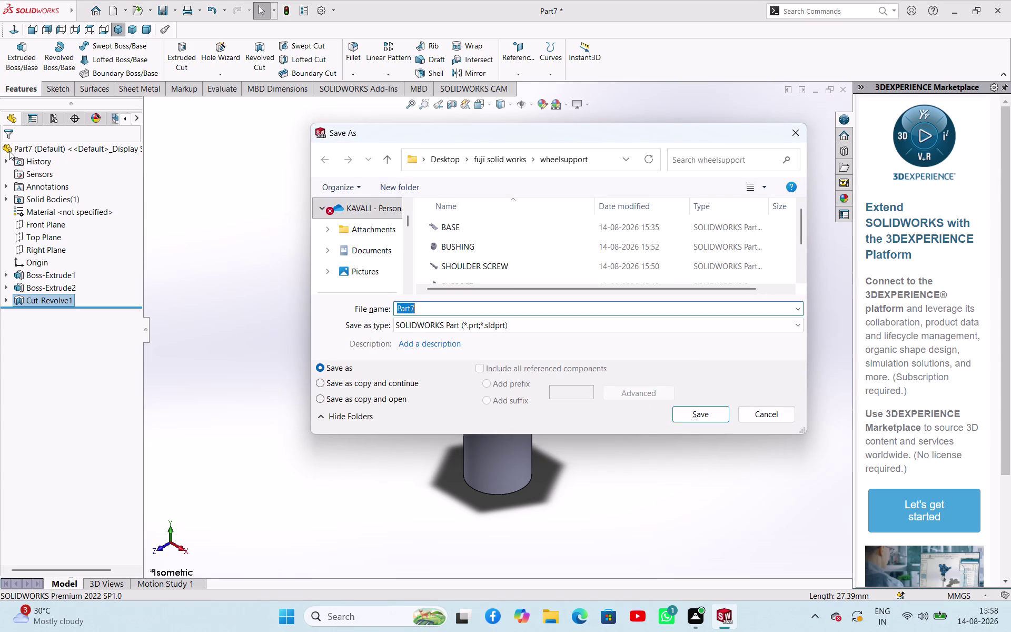
Save the chamfered hex bolt as the part 'BOULT' in the wheelsupport folder.
text(BOUL)
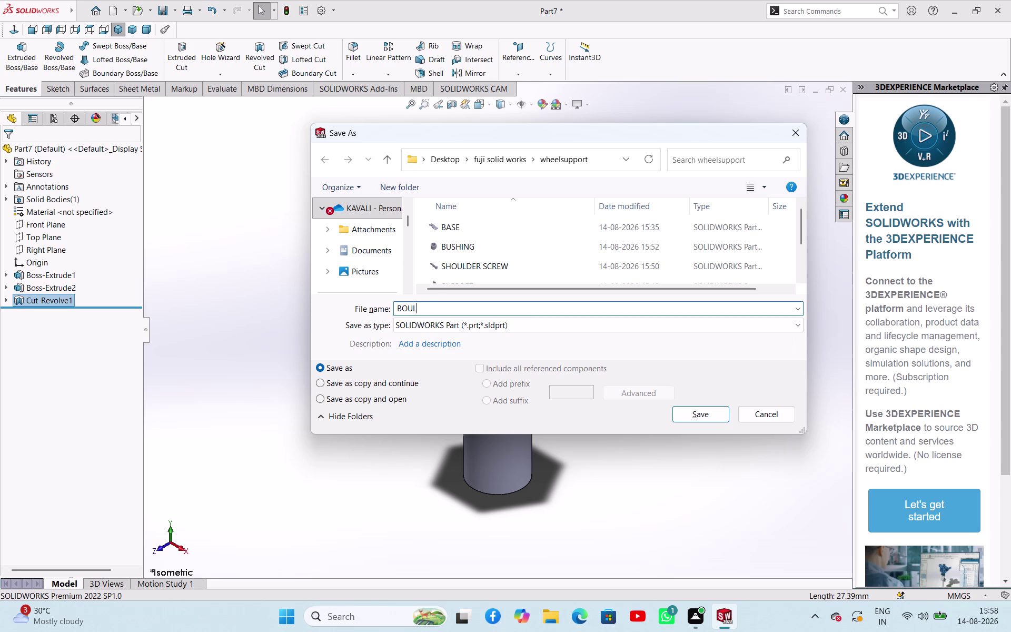
text(T)
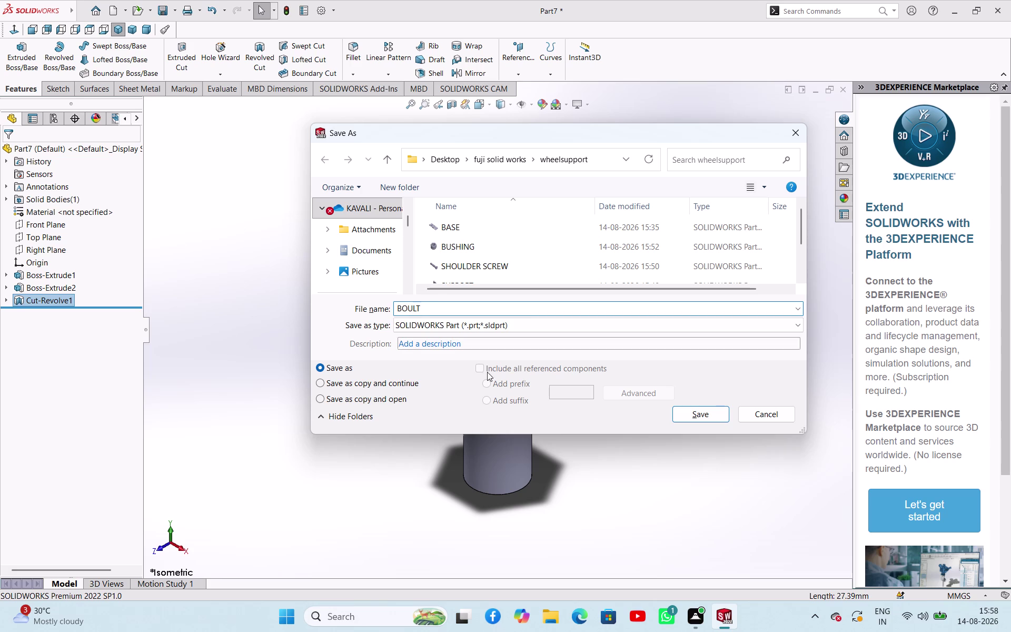
click(683, 413)
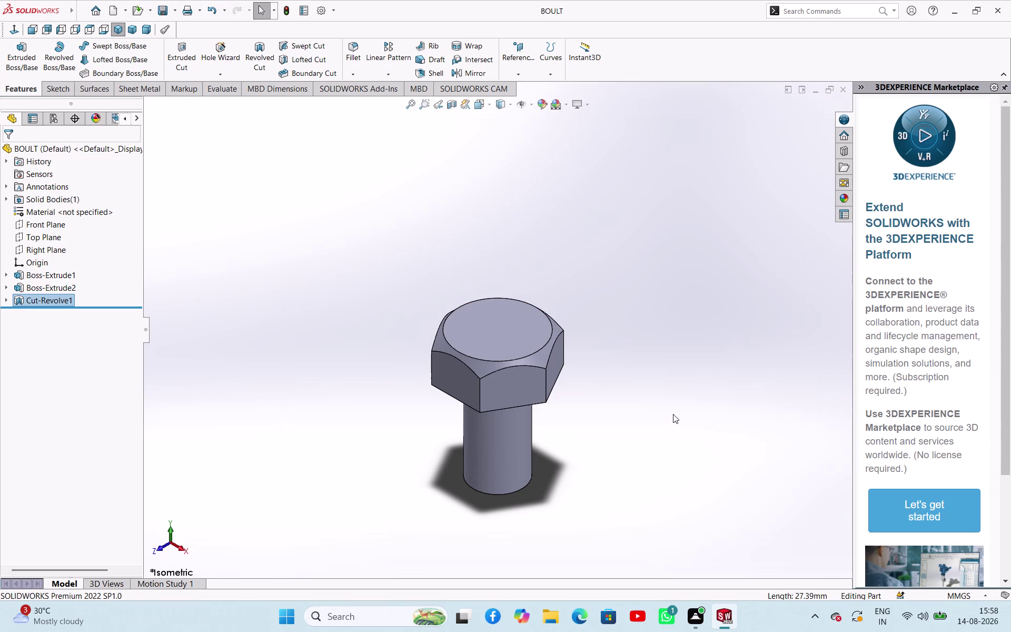
key(ctrl+s)
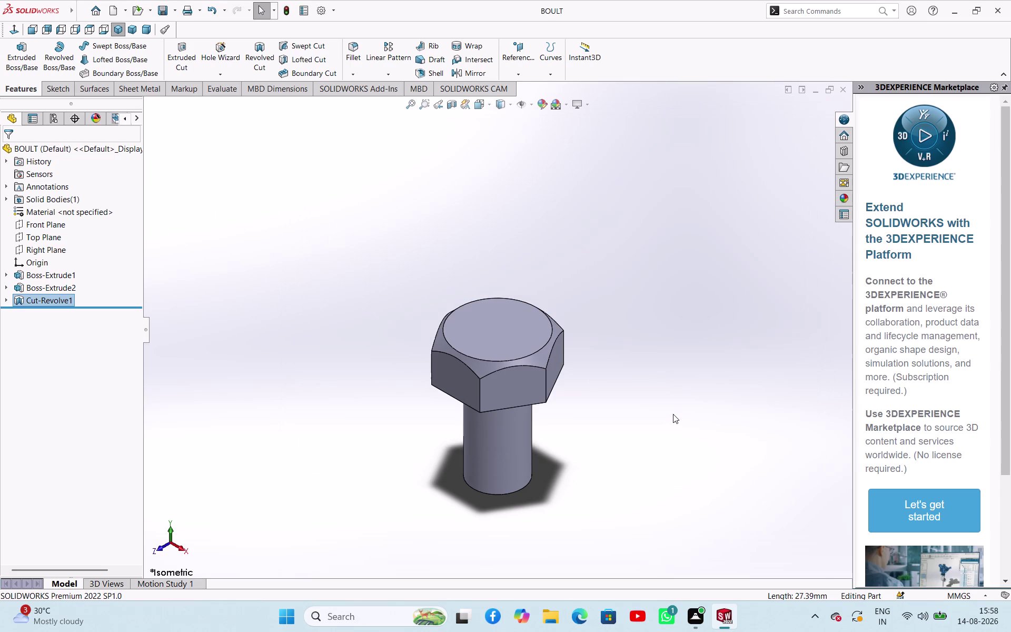